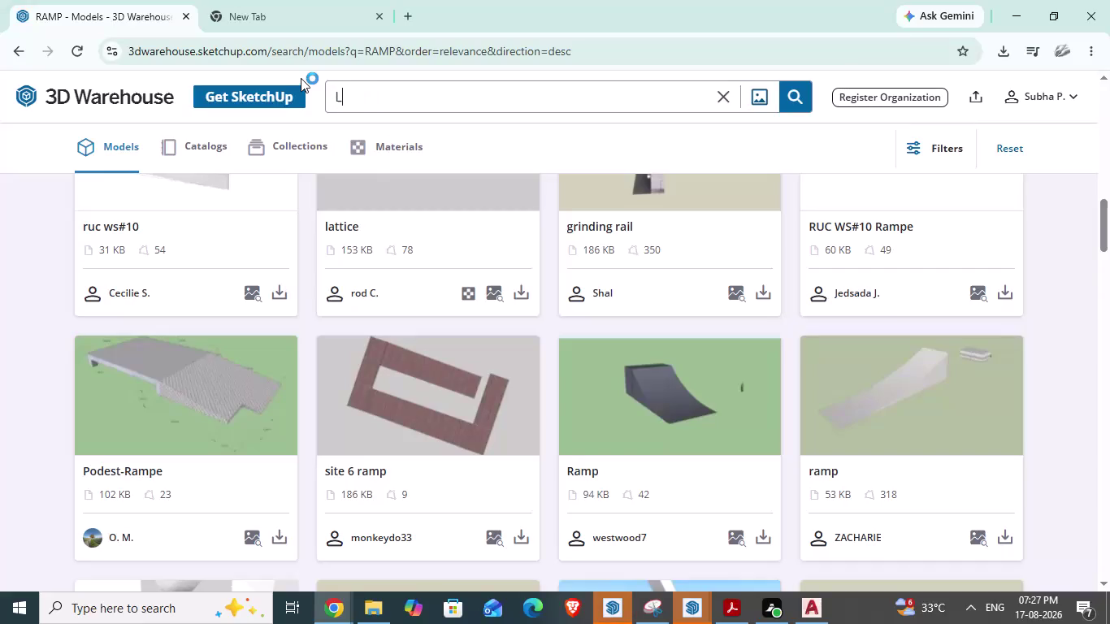
Search 3D Warehouse for 'LIFT' and scroll through the lift and elevator results.
key(Return)
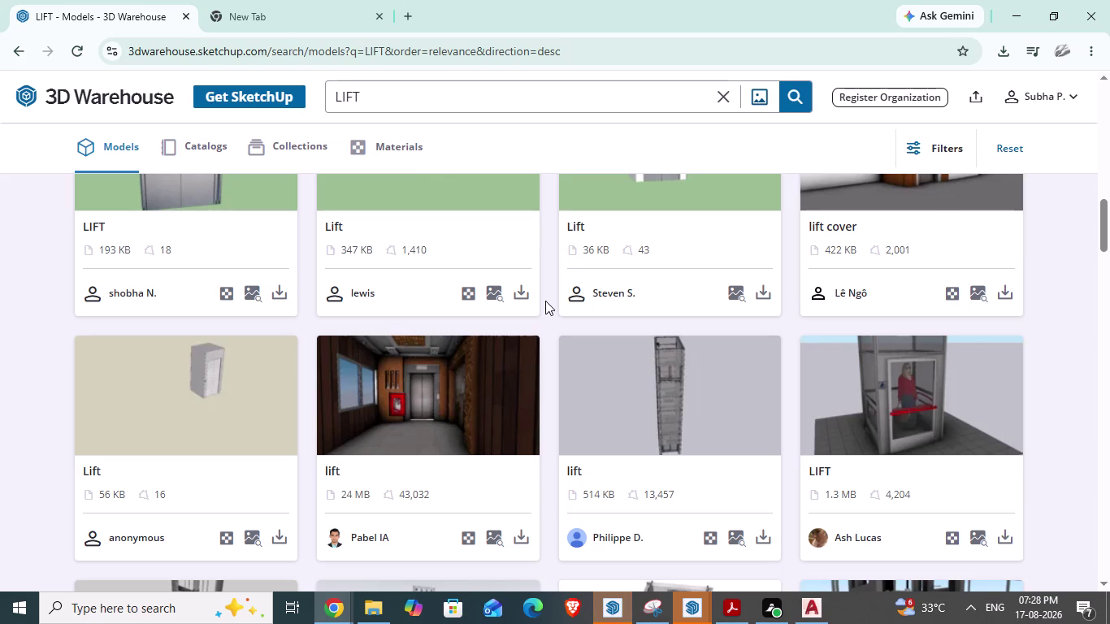
scroll(up, 3)
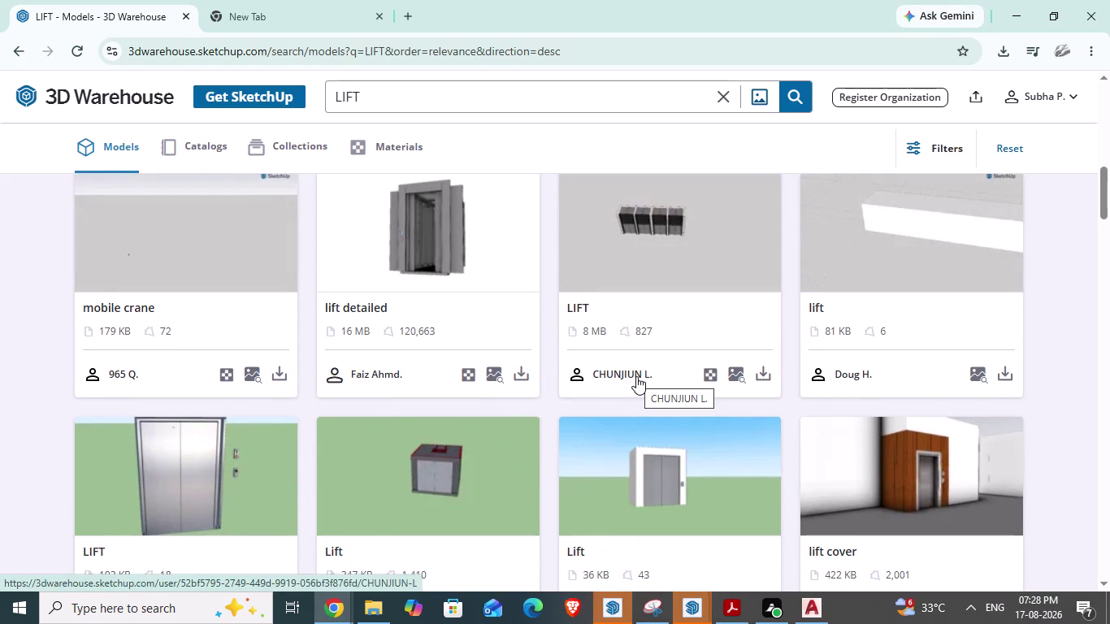
scroll(down, 3)
scroll(down, 3)
scroll(down, 3)
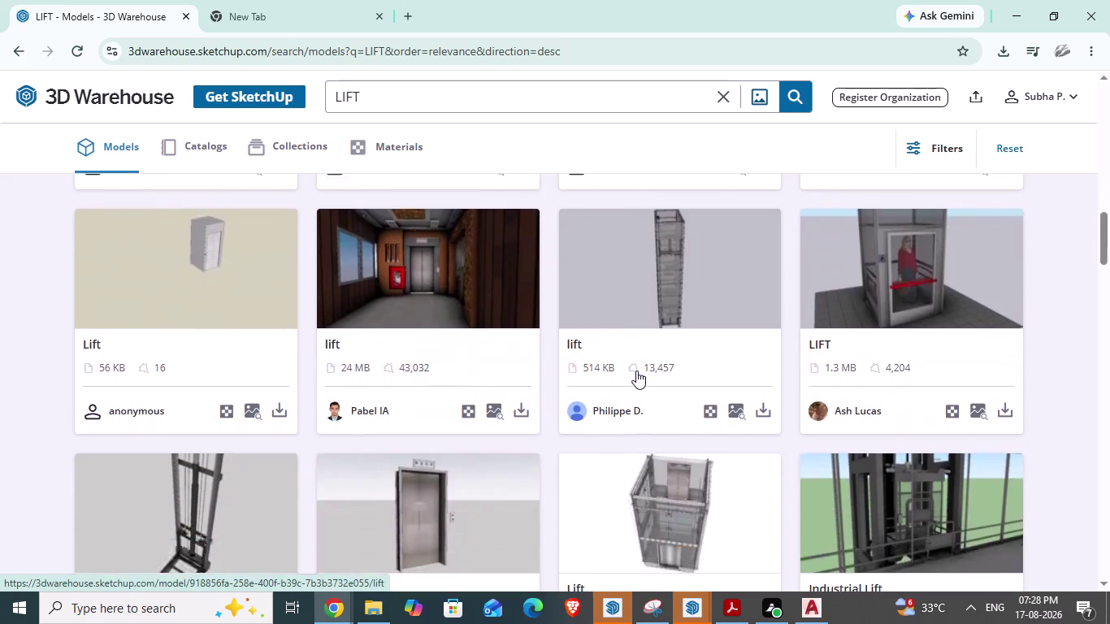
scroll(down, 3)
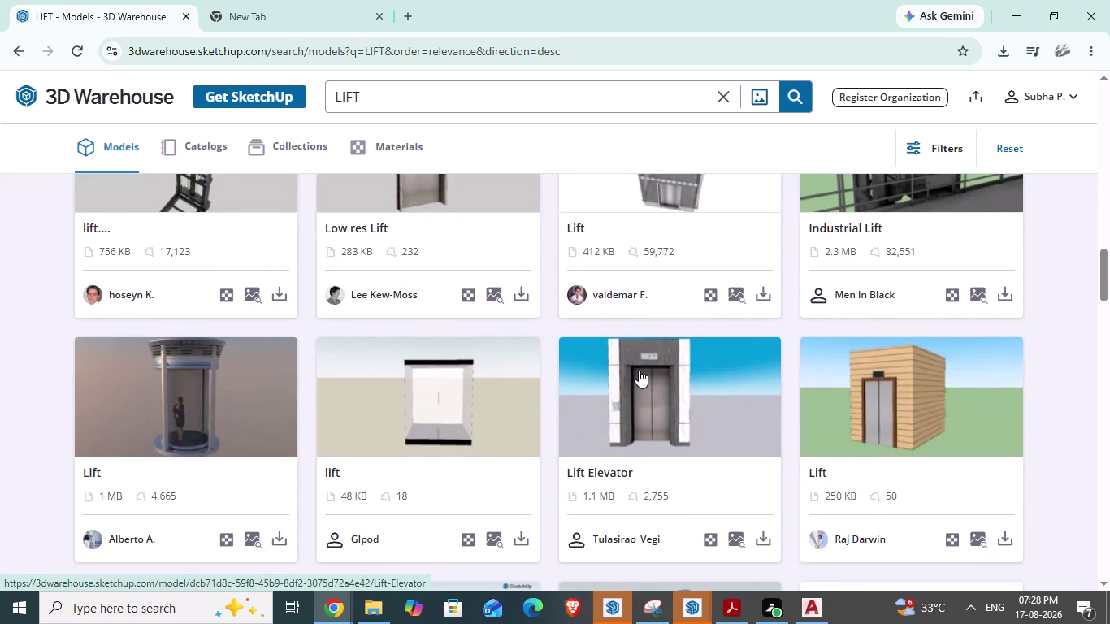
scroll(down, 3)
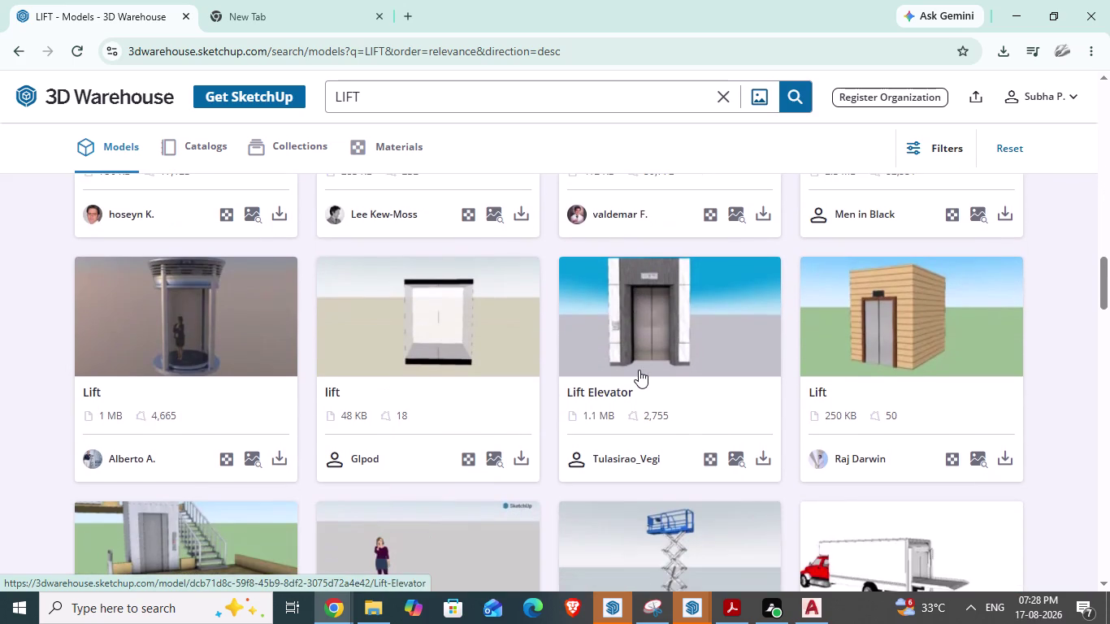
scroll(down, 3)
scroll(down, 3)
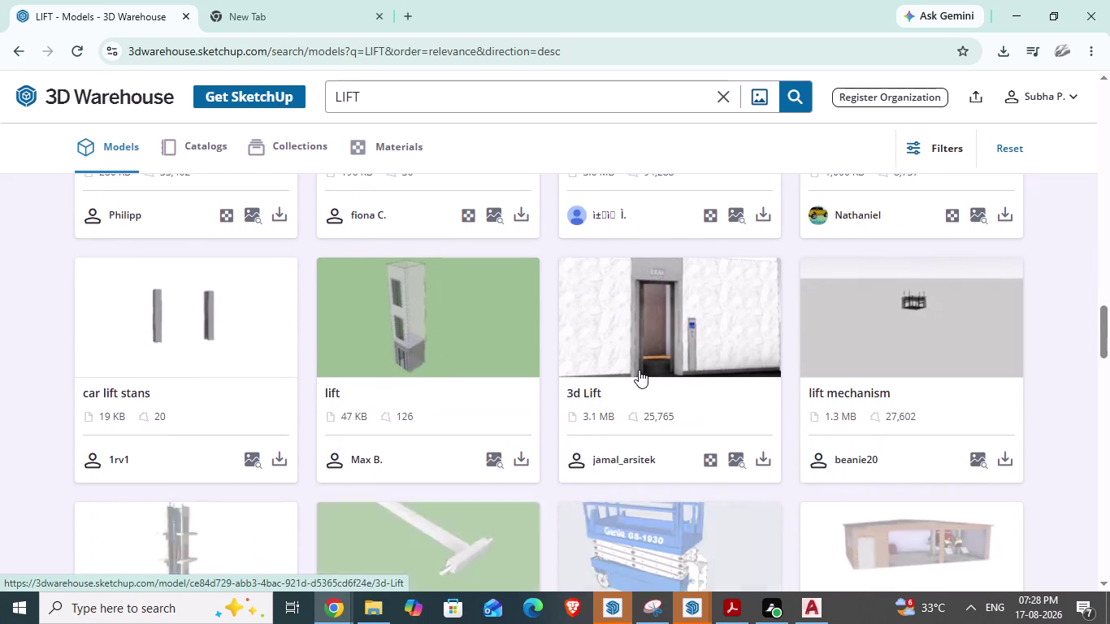
scroll(down, 3)
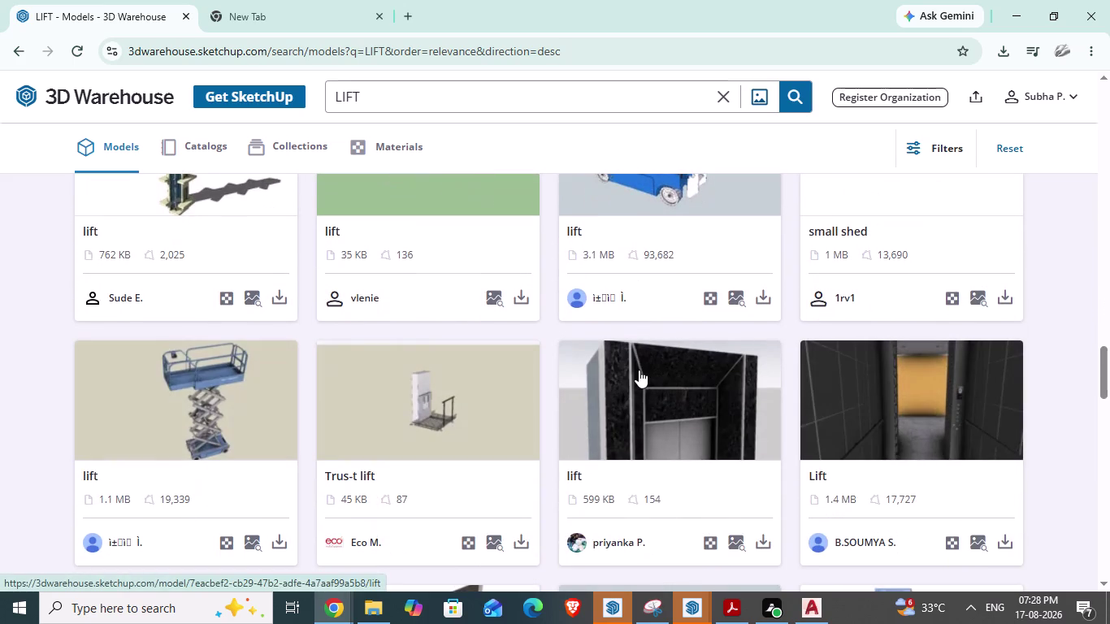
scroll(down, 3)
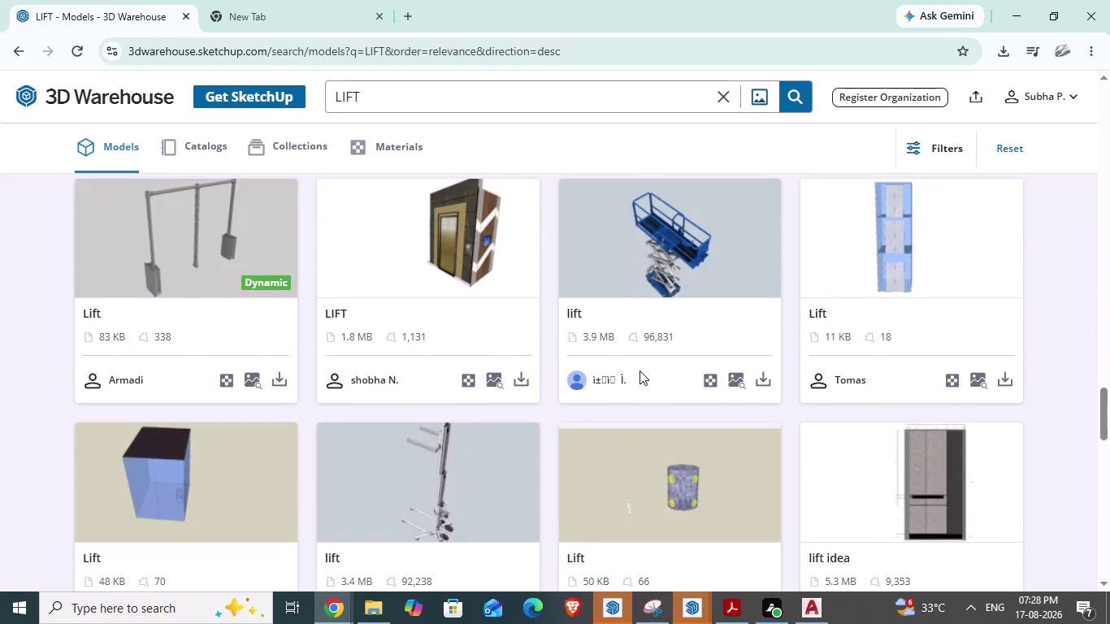
scroll(down, 3)
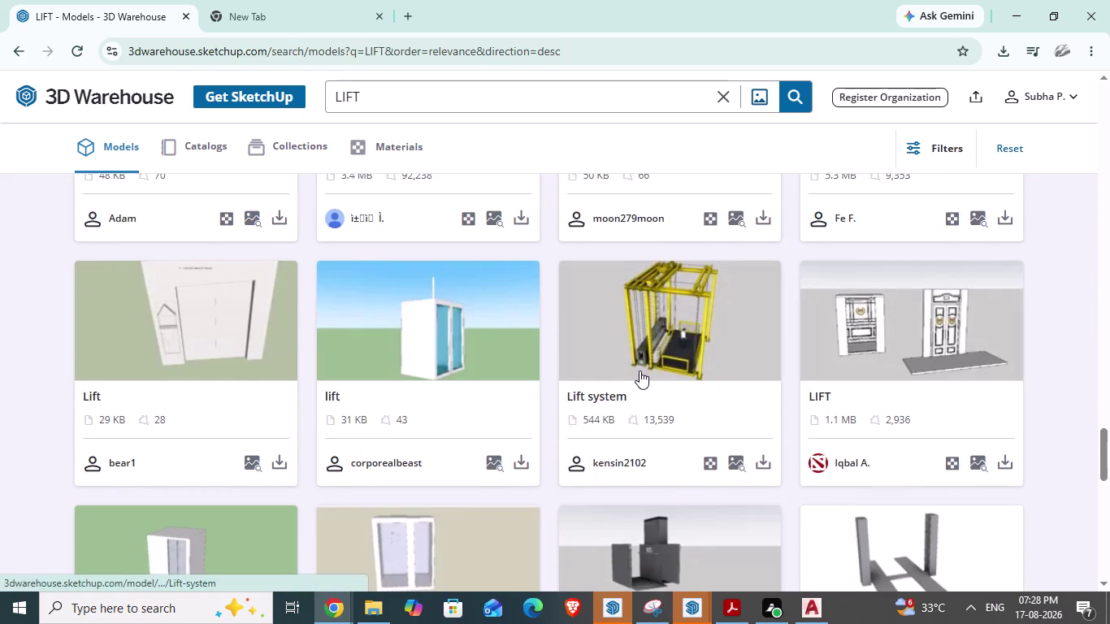
scroll(down, 3)
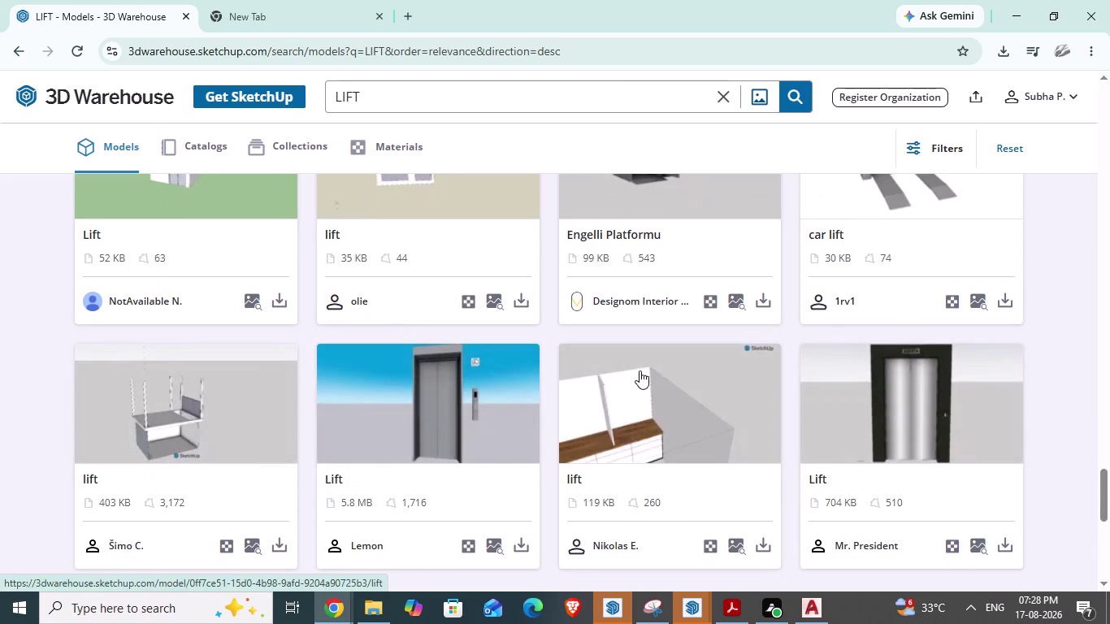
Scroll back to the Lift Elevator model and download it.
scroll(up, 3)
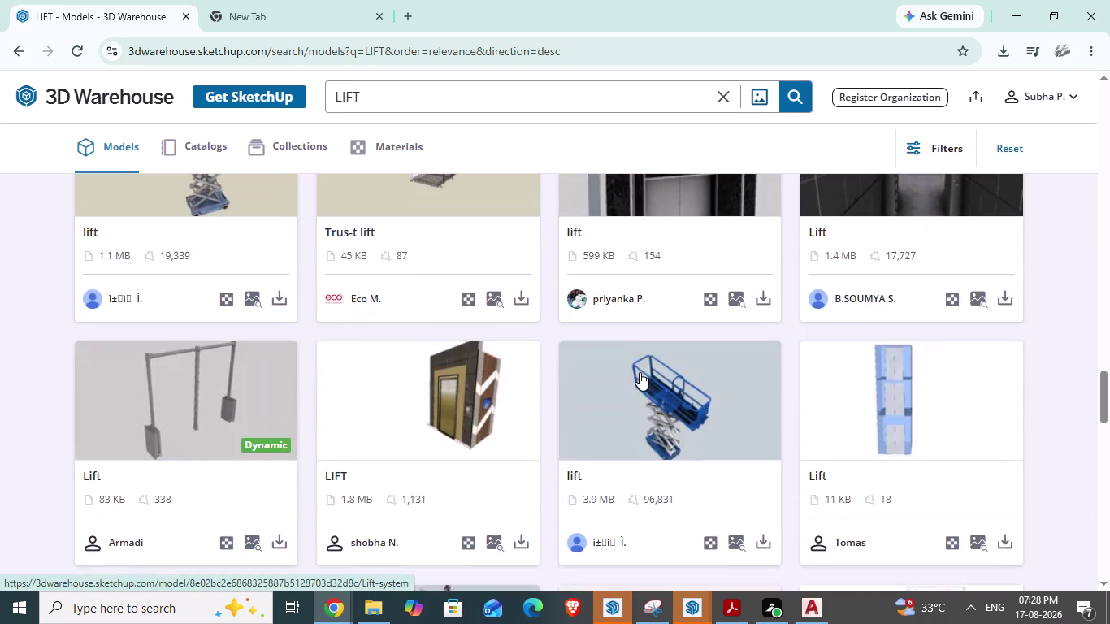
scroll(up, 3)
scroll(up, 3)
scroll(up, 3)
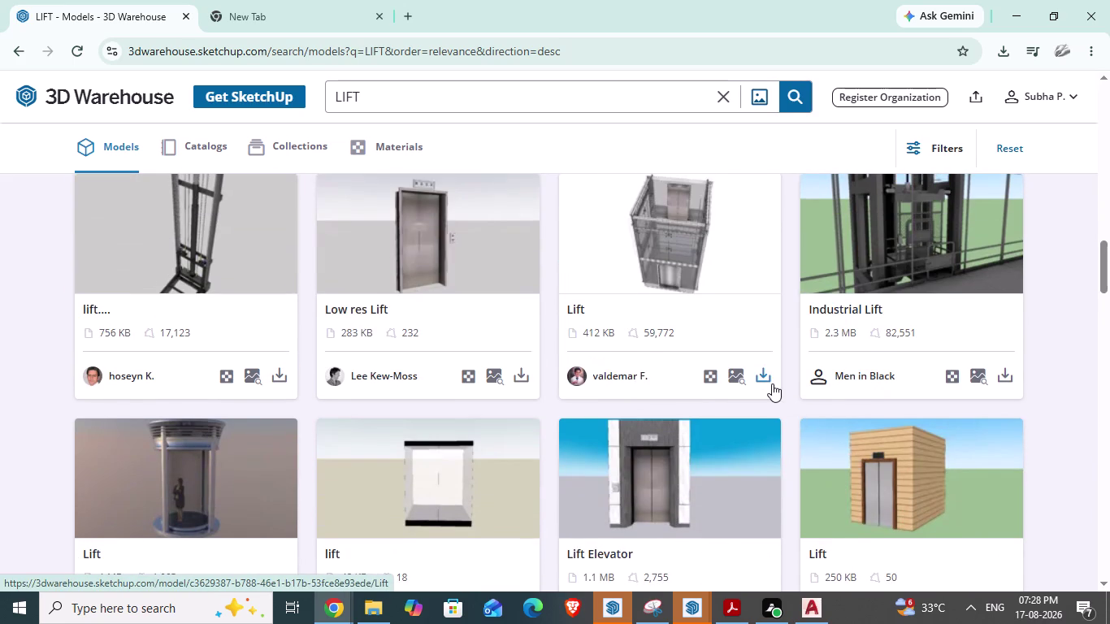
scroll(down, 3)
scroll(down, 3)
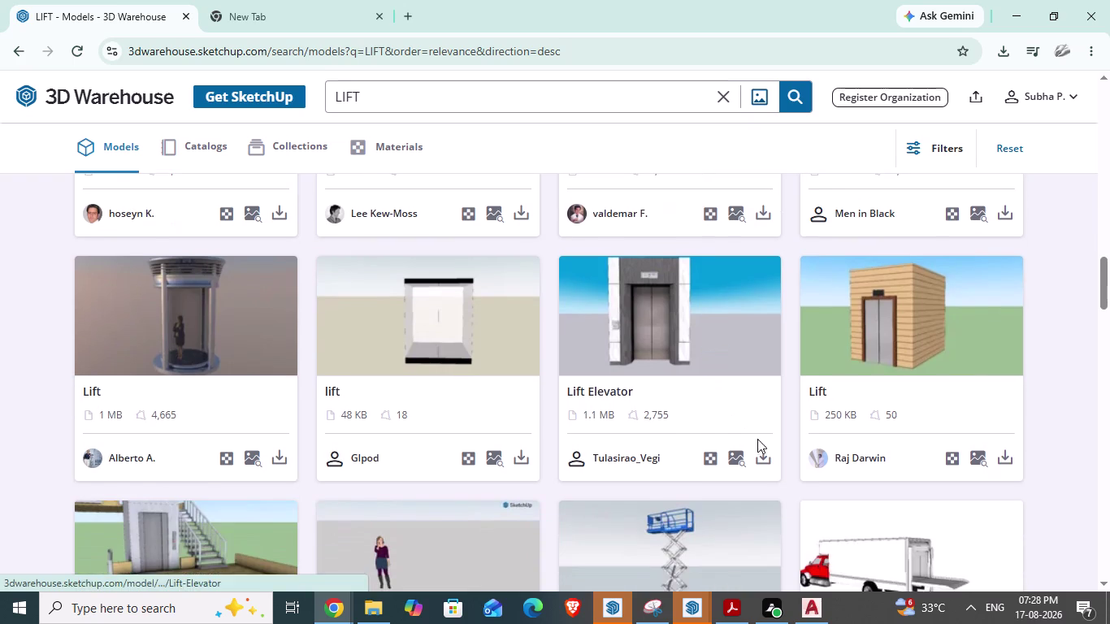
click(763, 451)
Switch to the untitled SketchUp window and open the downloaded lift model file.
click(796, 322)
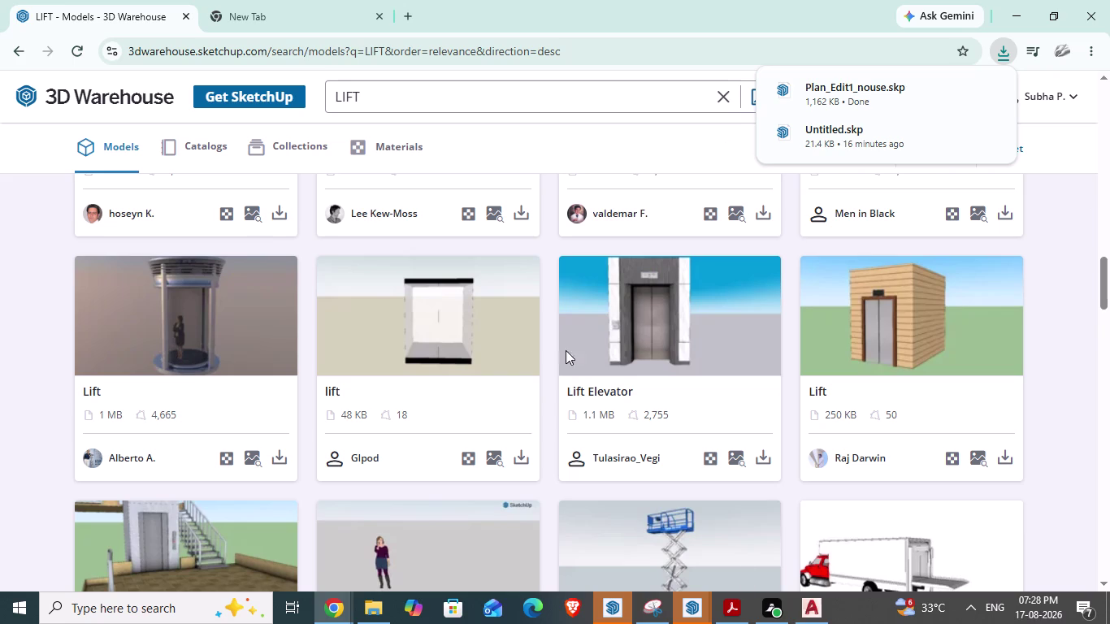
click(694, 605)
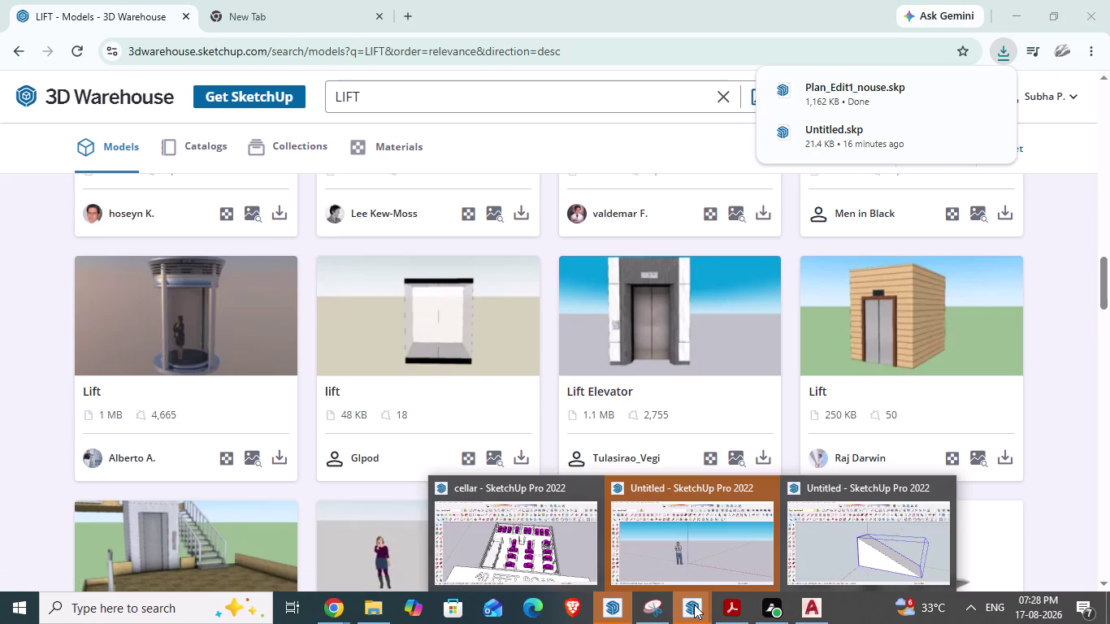
click(852, 546)
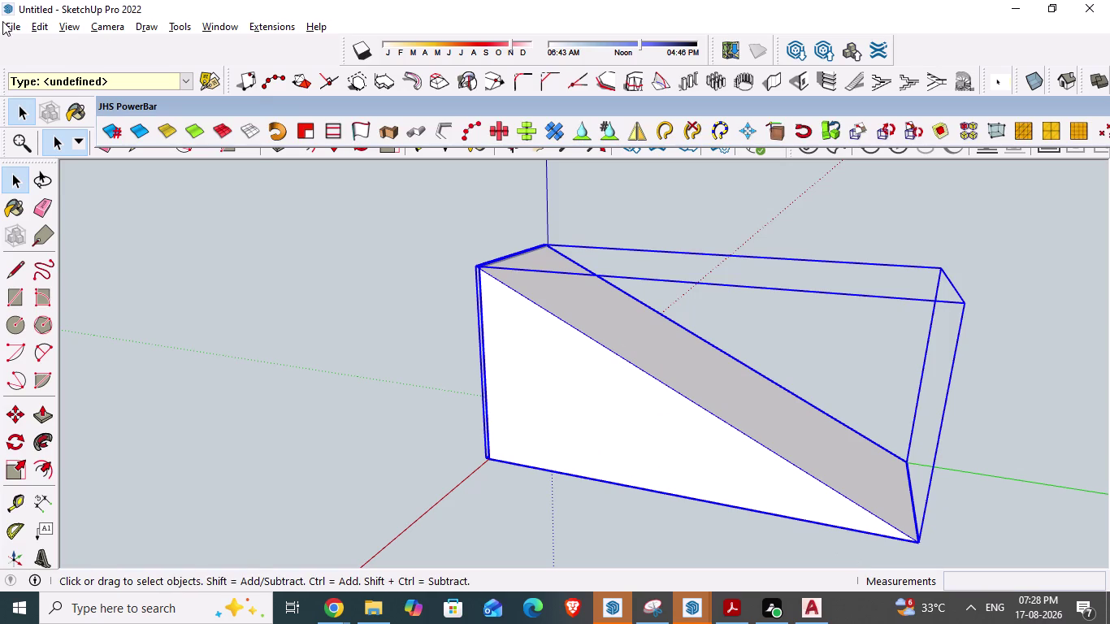
click(9, 30)
click(46, 86)
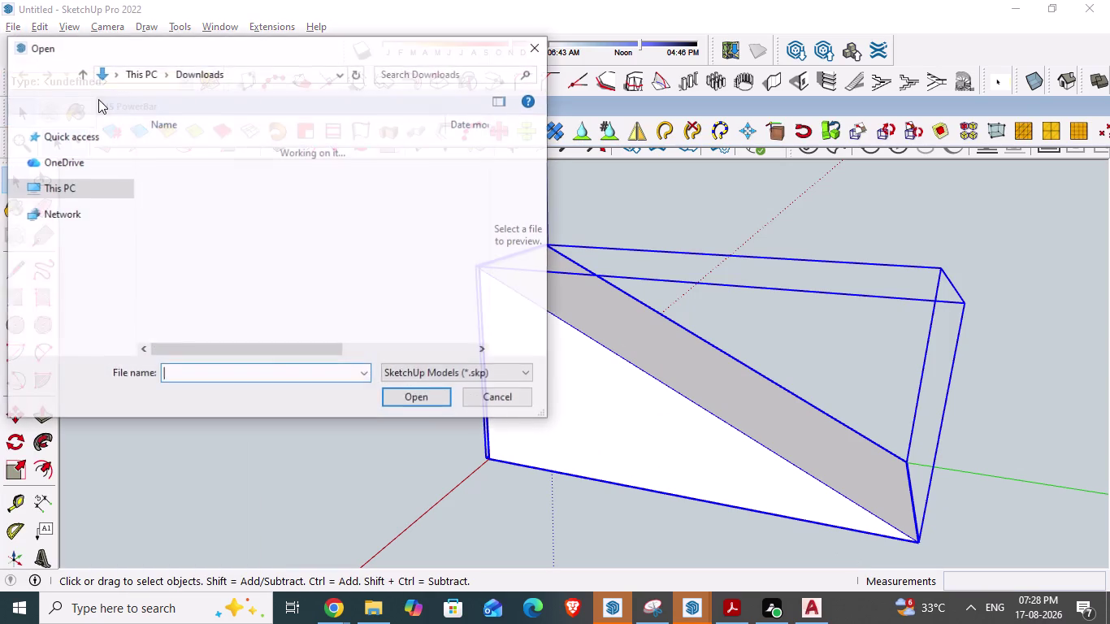
double_click(234, 171)
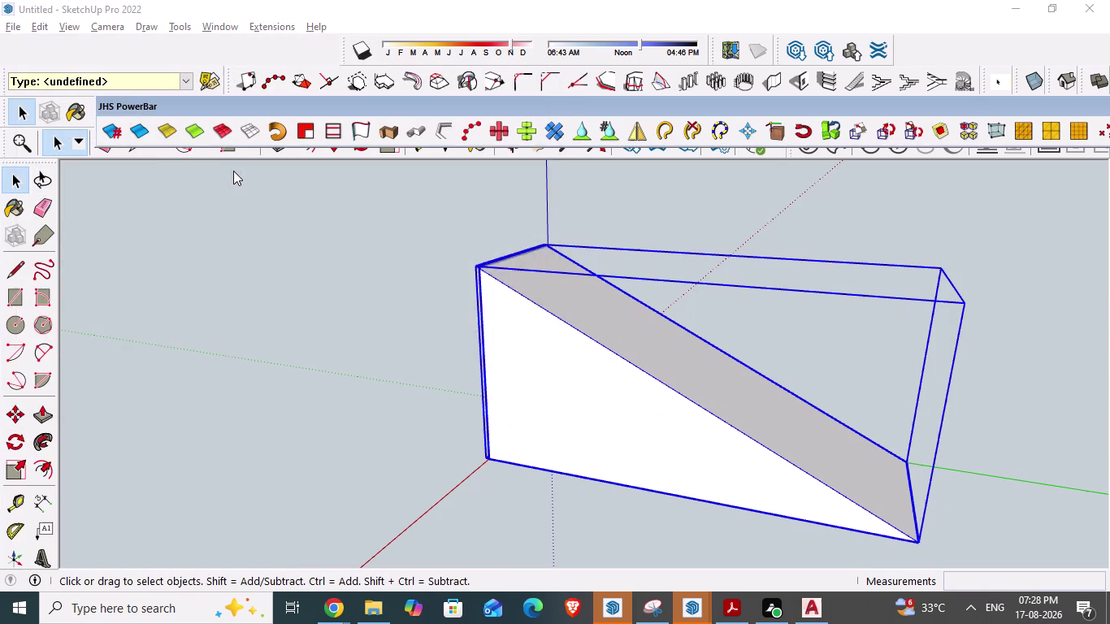
Select and copy the whole lift, then return to the cellar parking model.
click(540, 334)
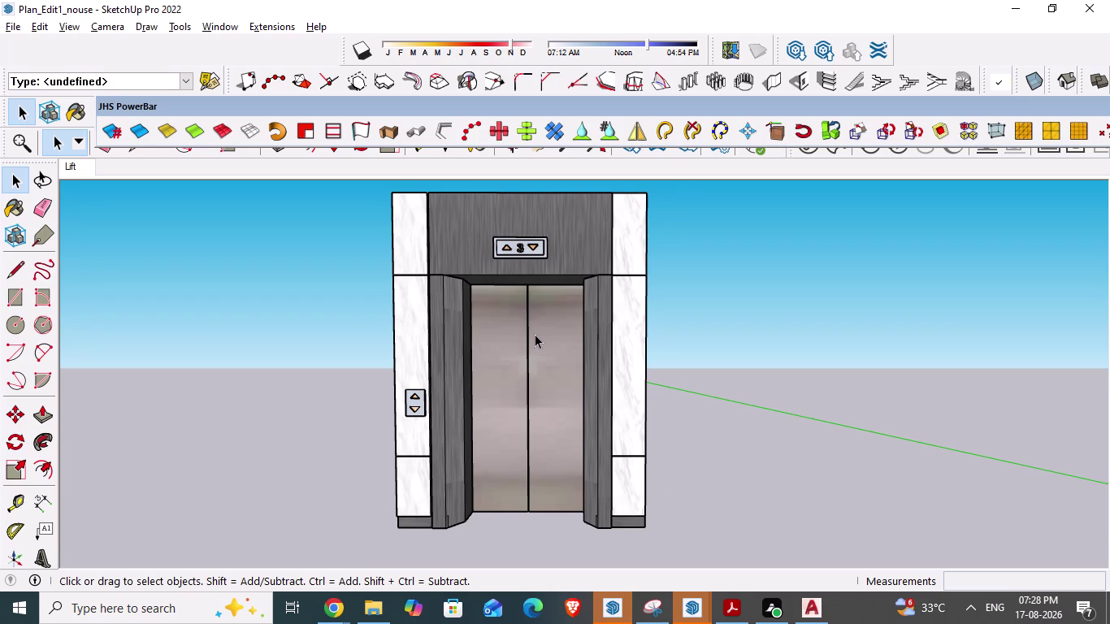
scroll(down, 3)
scroll(down, 3)
middle_drag(488, 374, 478, 491)
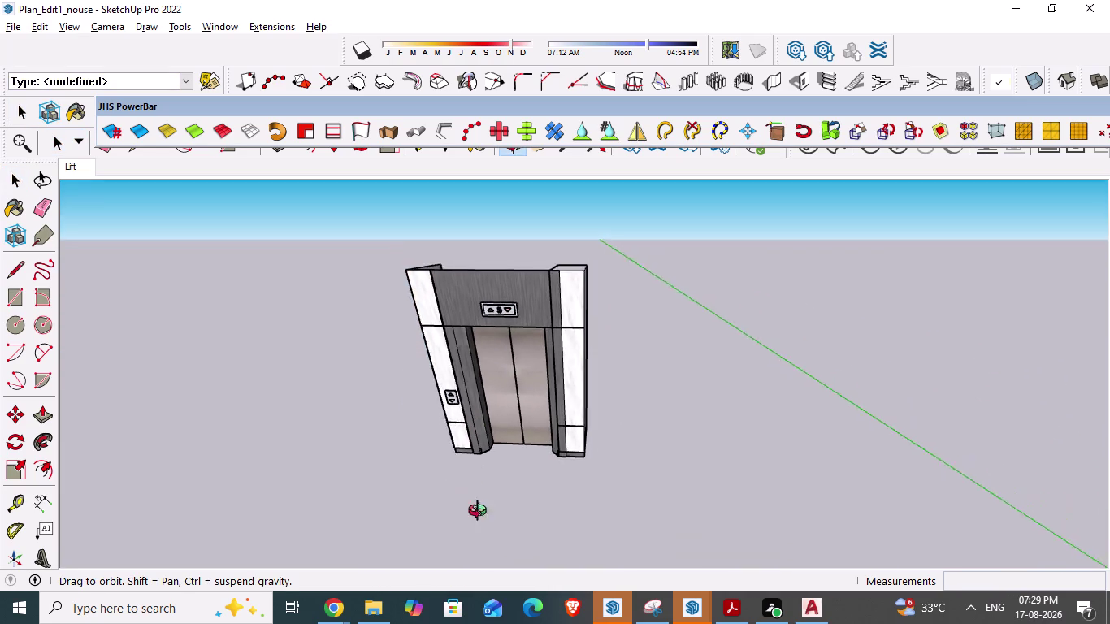
middle_drag(477, 491, 482, 526)
middle_drag(570, 355, 274, 399)
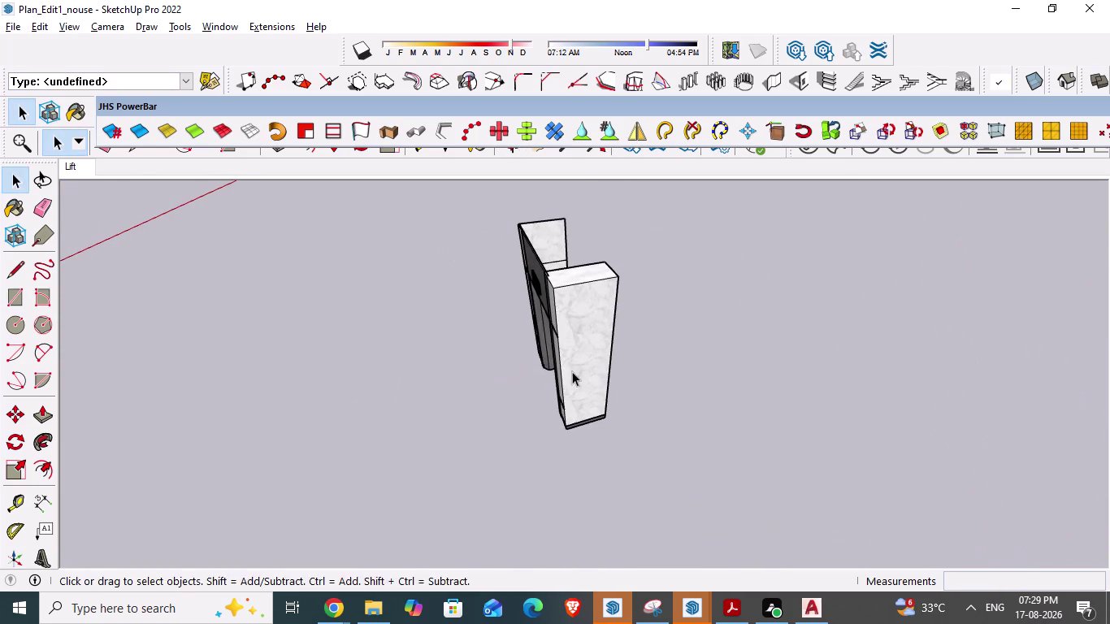
middle_drag(572, 371, 550, 380)
click(575, 319)
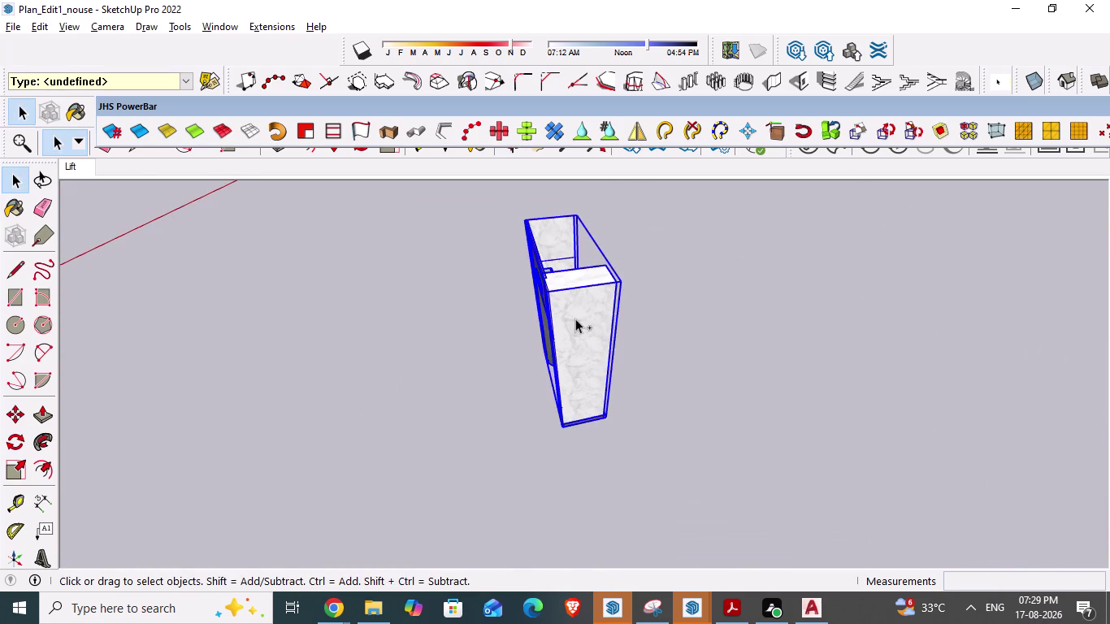
key(ctrl+c)
click(682, 594)
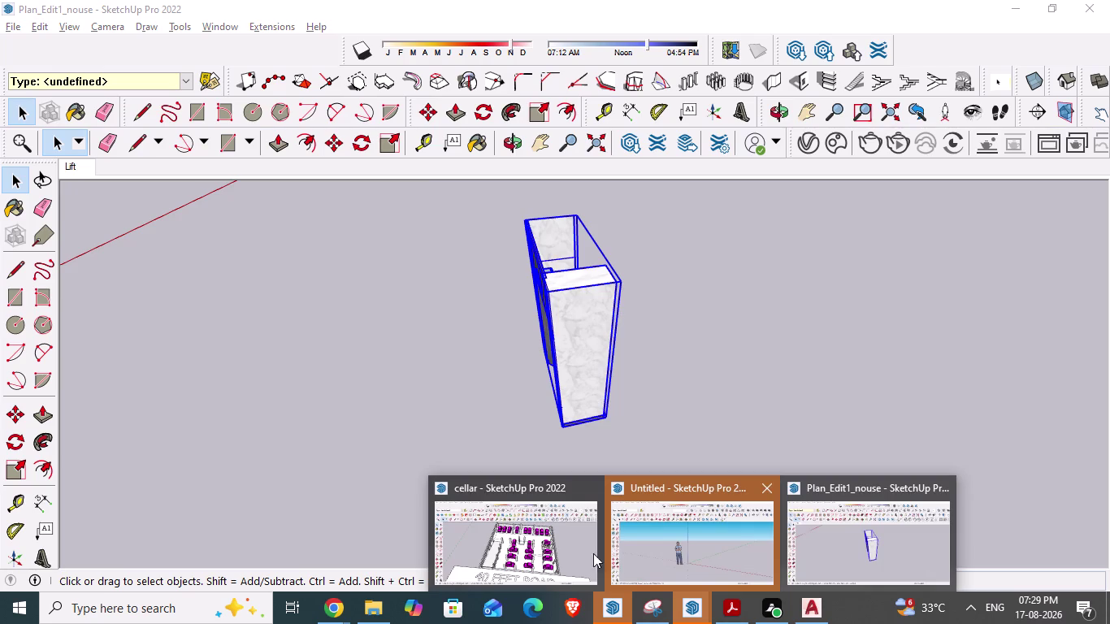
click(550, 546)
Paste the lift into the cellar model and orbit around the parking layout.
key(ctrl+v)
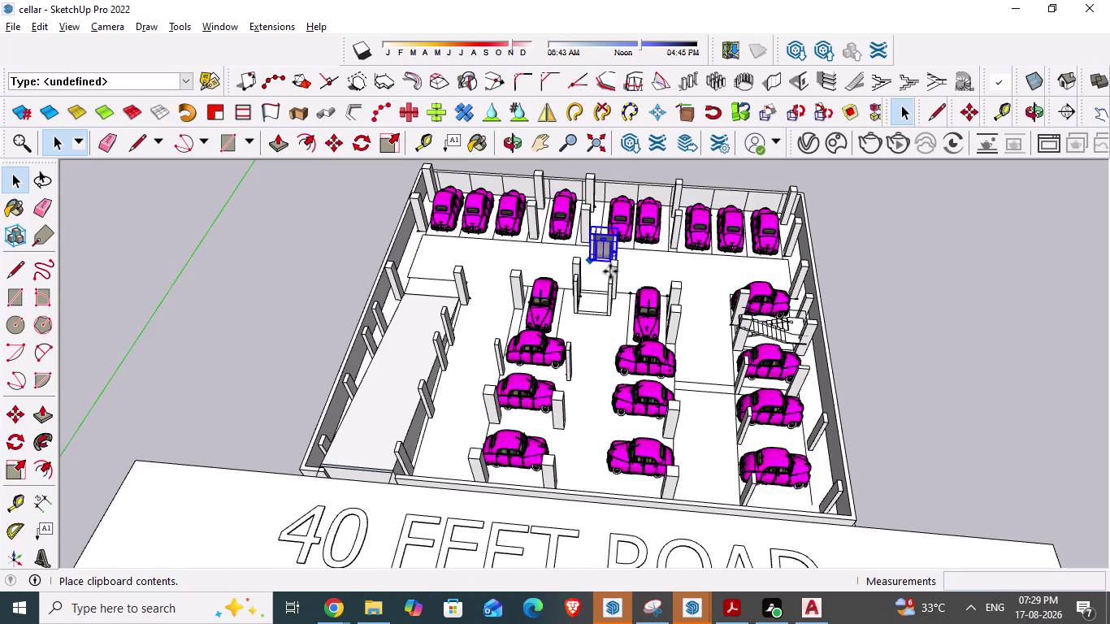
middle_drag(618, 293, 342, 364)
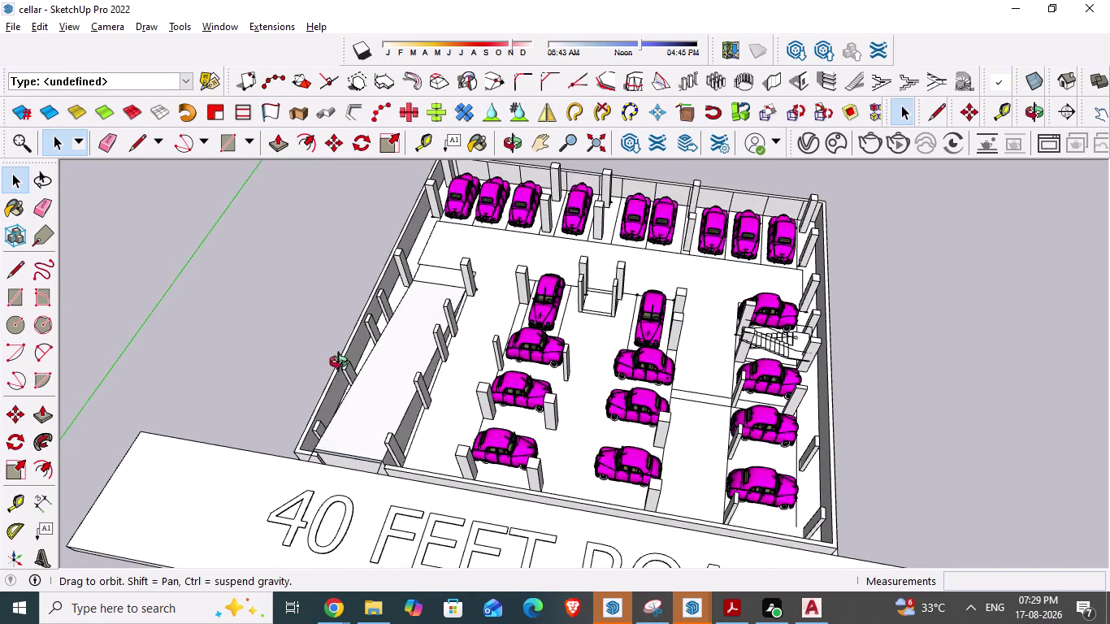
middle_drag(342, 364, 288, 367)
middle_drag(681, 391, 382, 410)
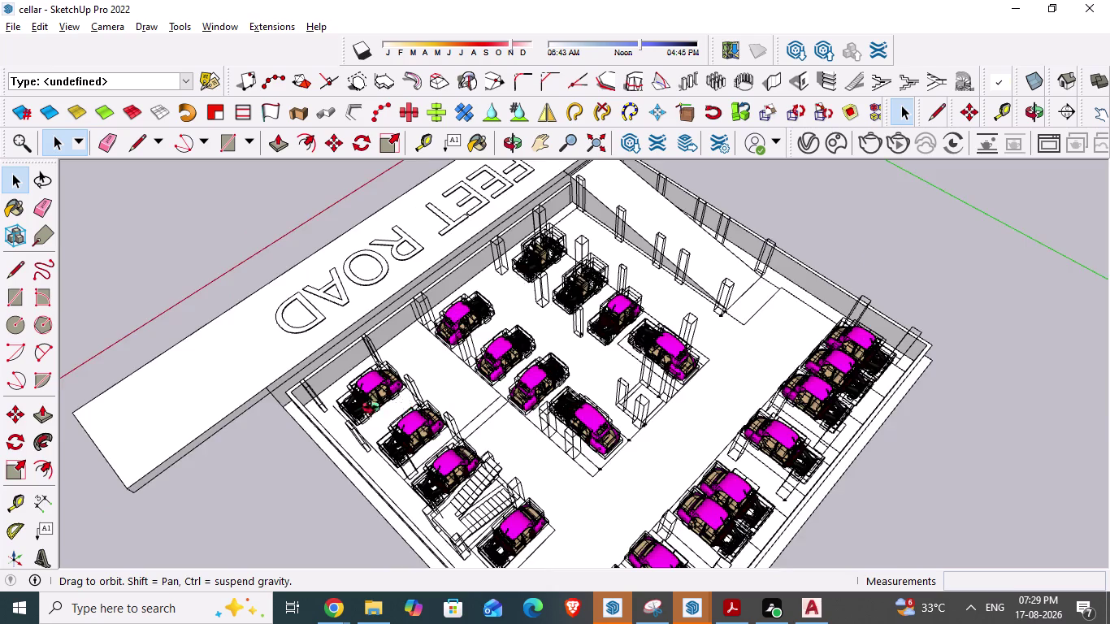
middle_drag(381, 409, 274, 371)
scroll(up, 3)
scroll(up, 3)
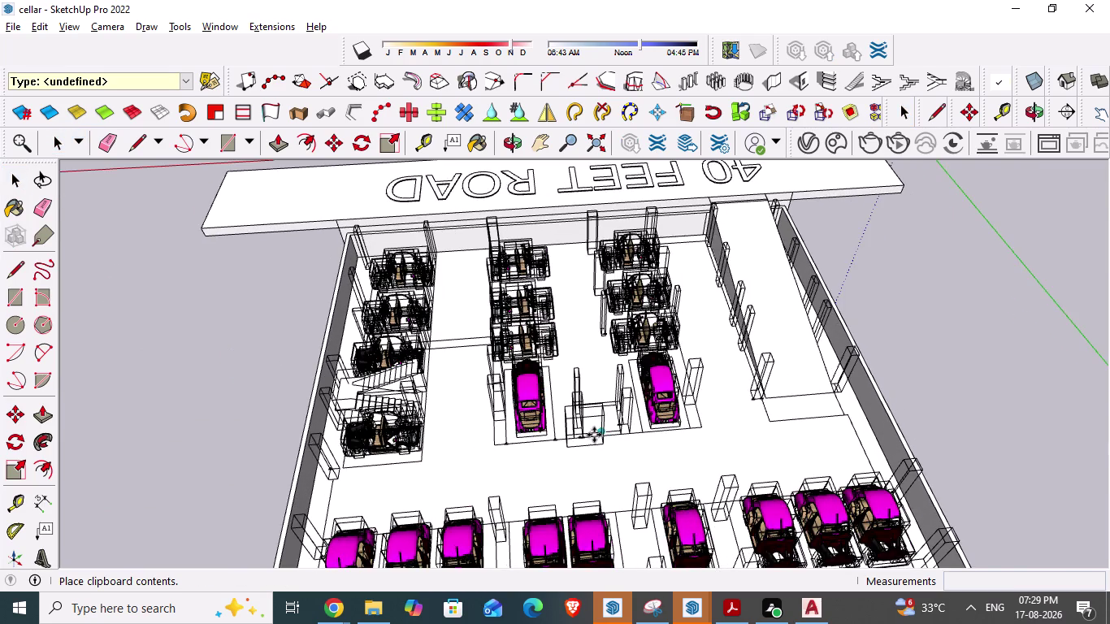
scroll(up, 3)
scroll(up, 3)
Zoom toward the central aisle and drop the lift between the two columns.
middle_drag(596, 451, 551, 394)
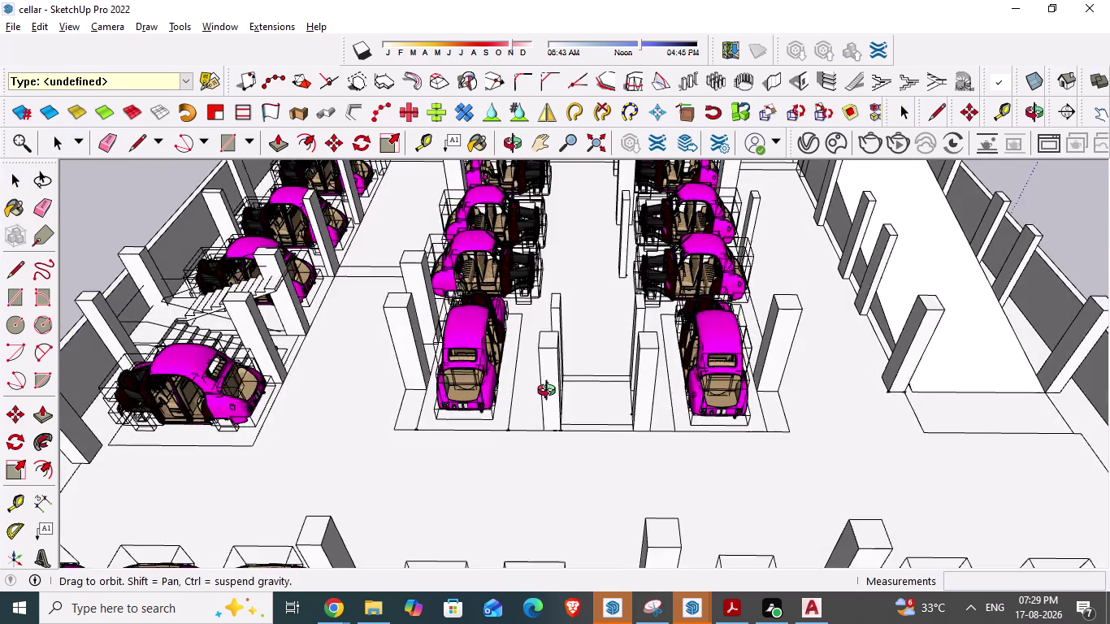
middle_drag(550, 393, 531, 356)
scroll(up, 3)
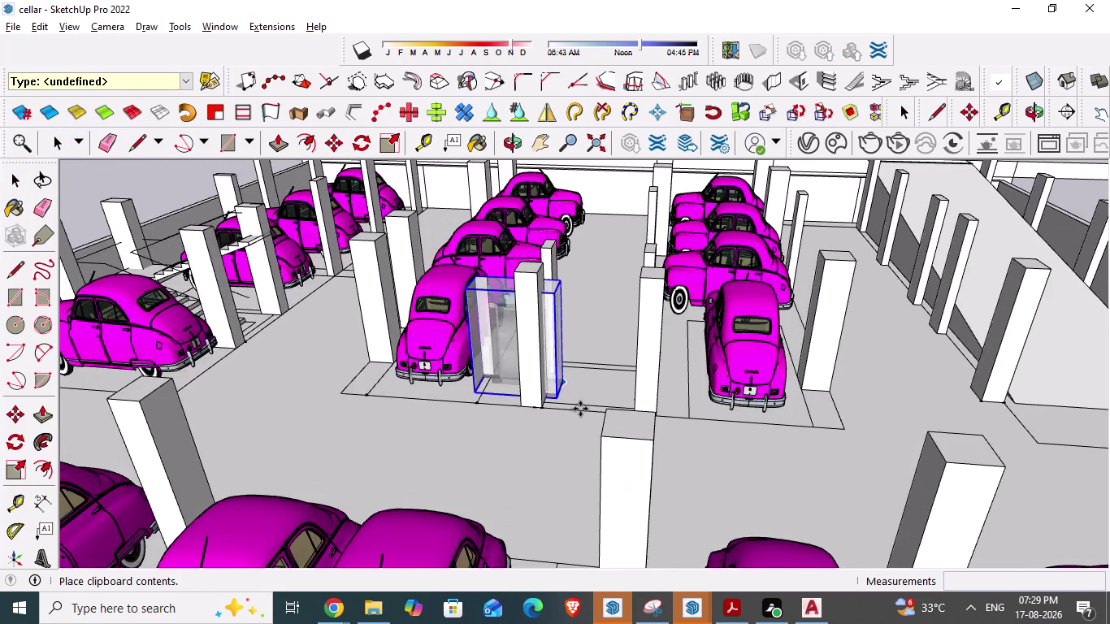
scroll(up, 3)
middle_drag(585, 403, 658, 407)
scroll(up, 3)
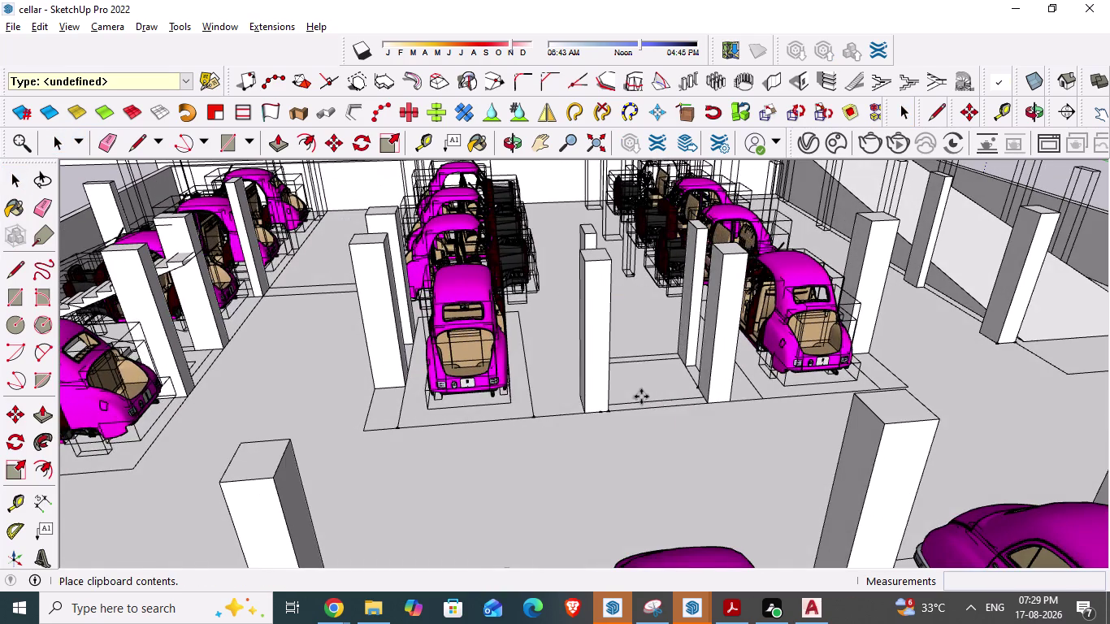
scroll(up, 3)
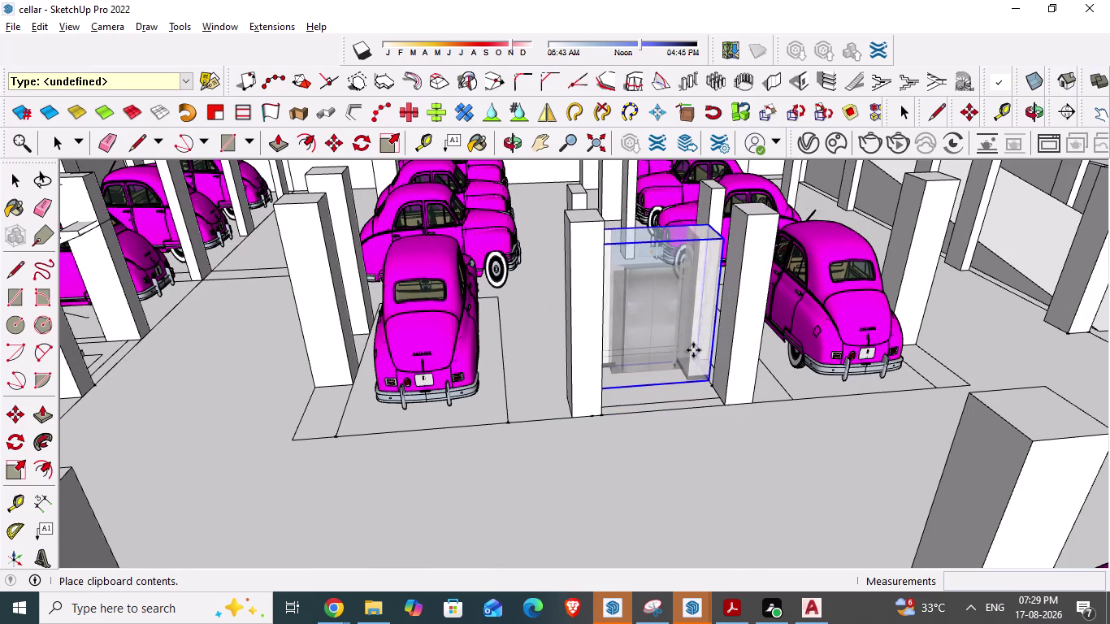
click(693, 350)
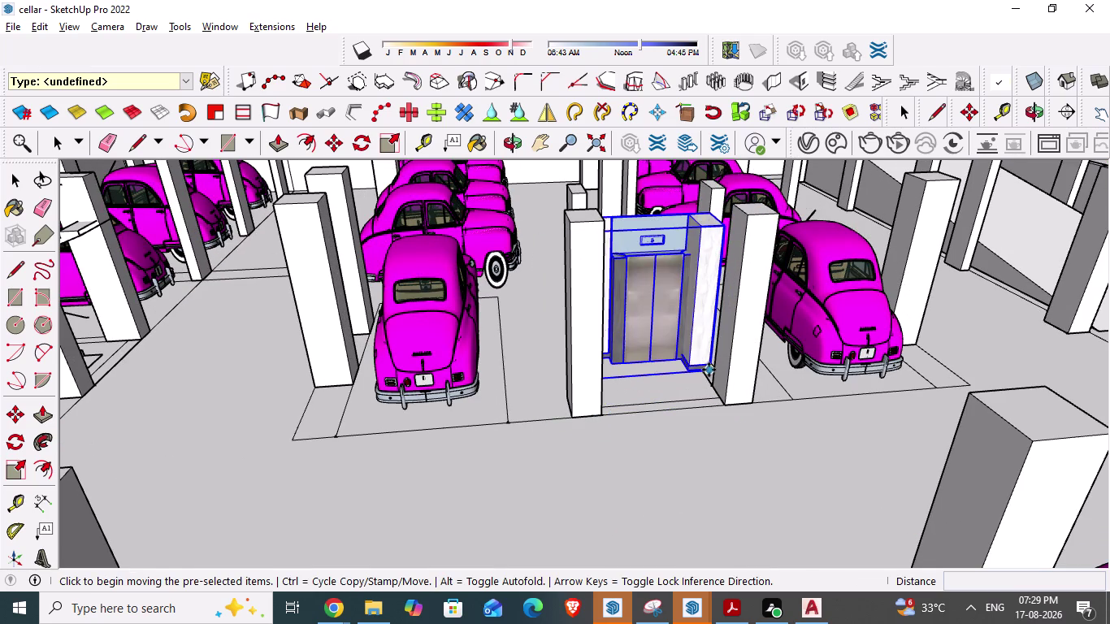
Drag the lift sideways into the column gap, orbit to check alignment, and reselect it.
drag(713, 367, 714, 383)
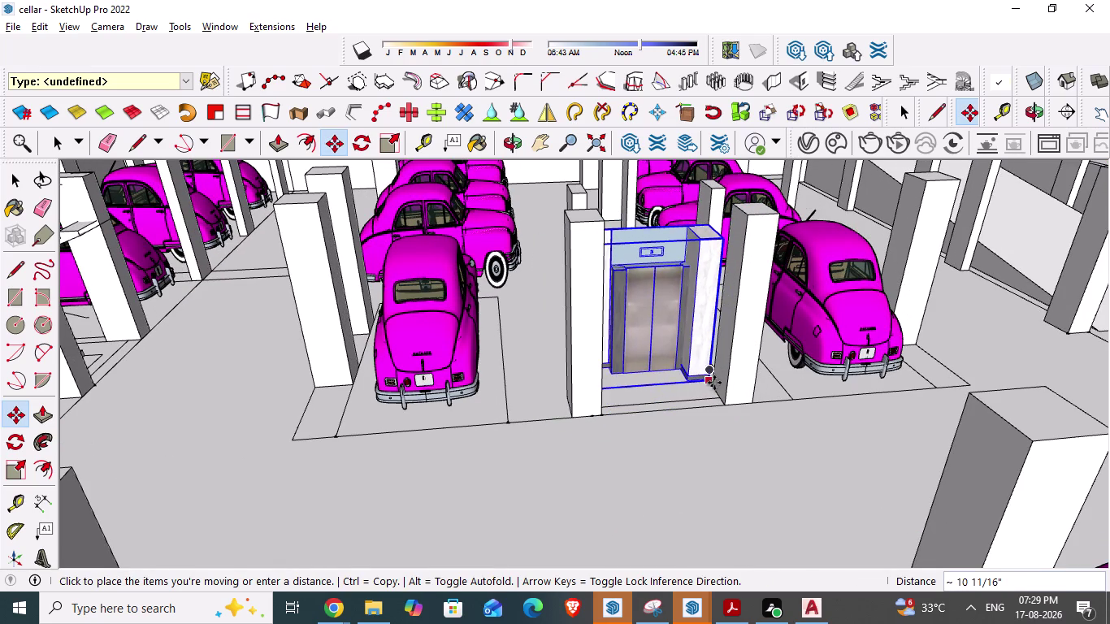
drag(714, 383, 724, 405)
click(724, 405)
scroll(down, 3)
middle_drag(480, 357, 441, 333)
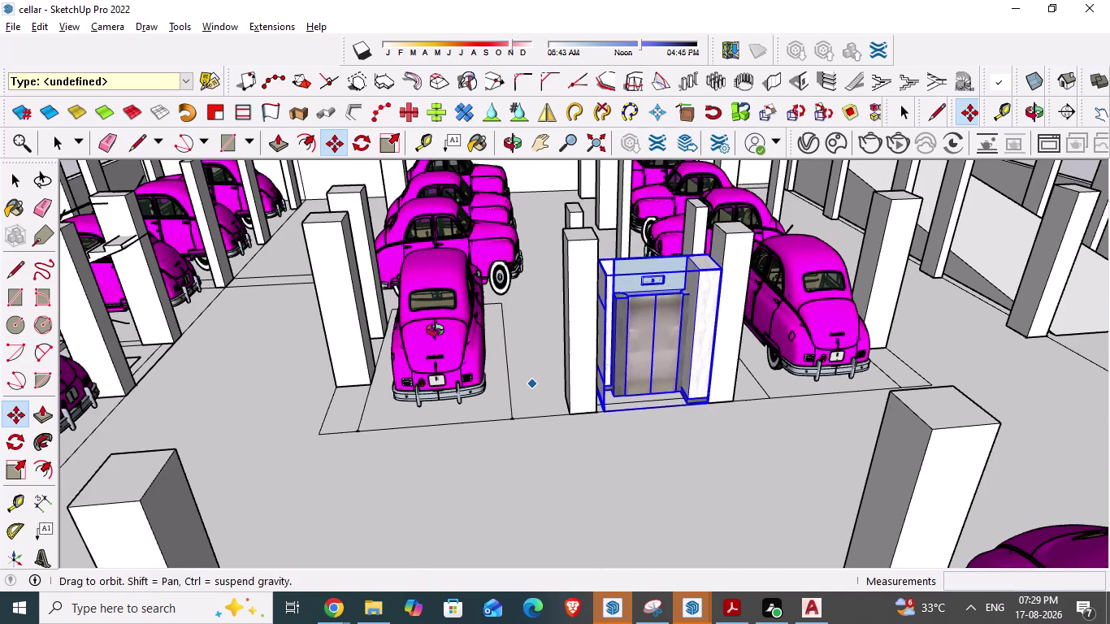
middle_drag(440, 332, 364, 330)
scroll(up, 3)
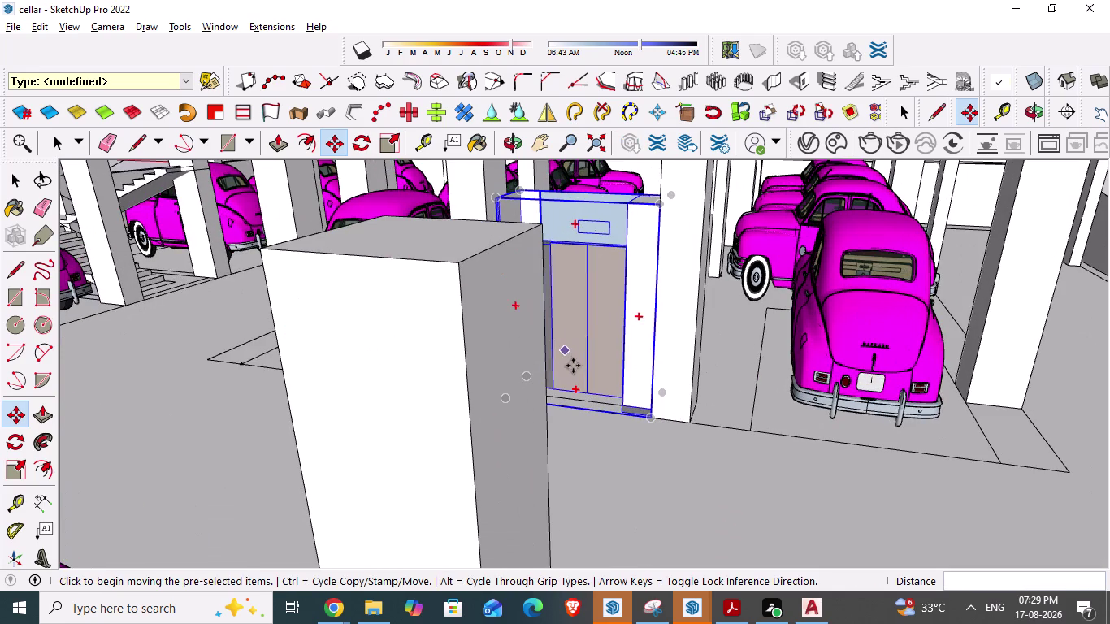
scroll(up, 3)
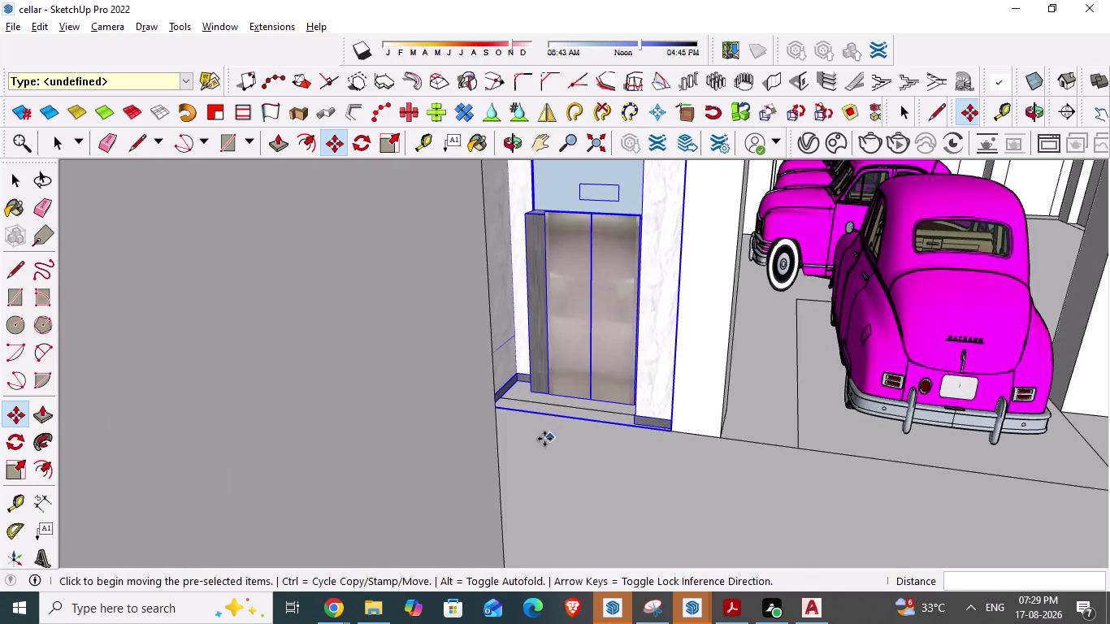
middle_drag(545, 439, 594, 473)
click(600, 245)
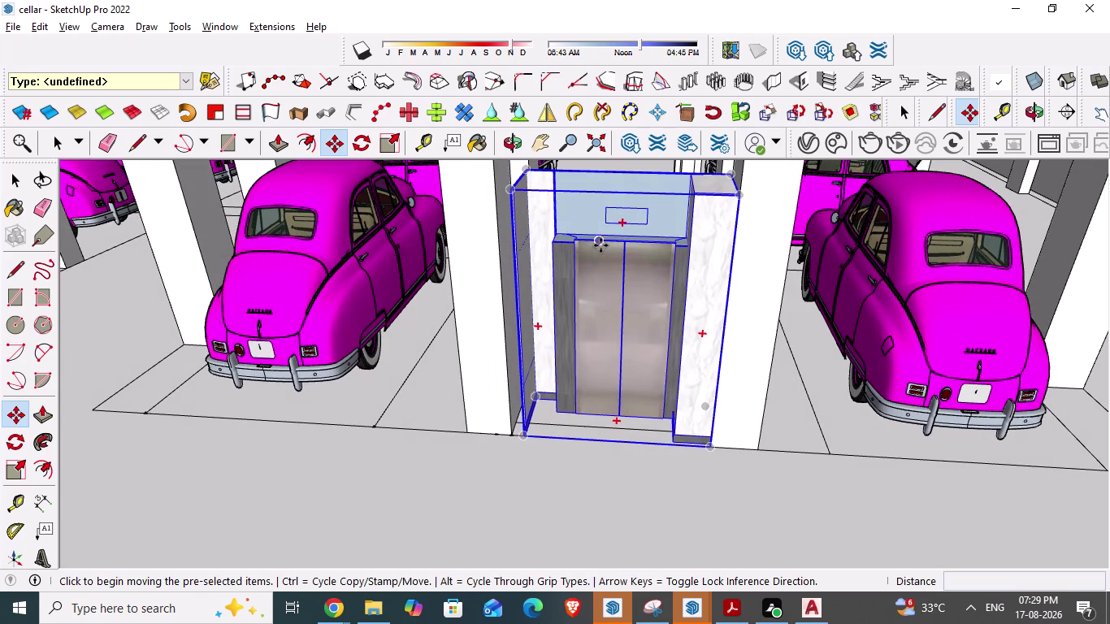
Scale the lift's left and right sides out to the column faces, then reselect it.
key(s)
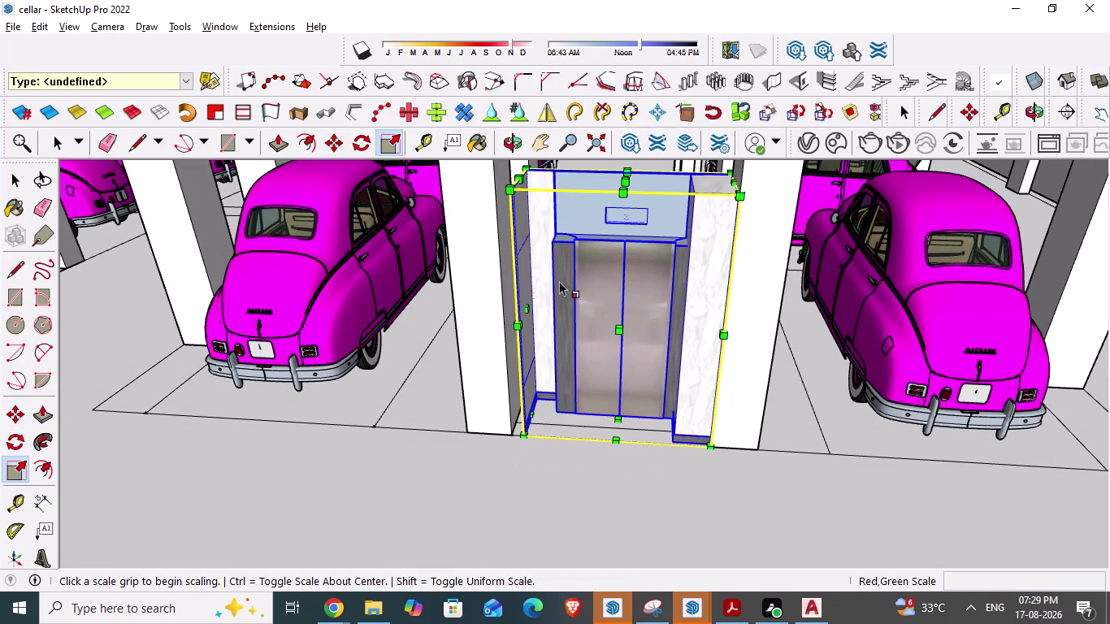
drag(526, 308, 500, 313)
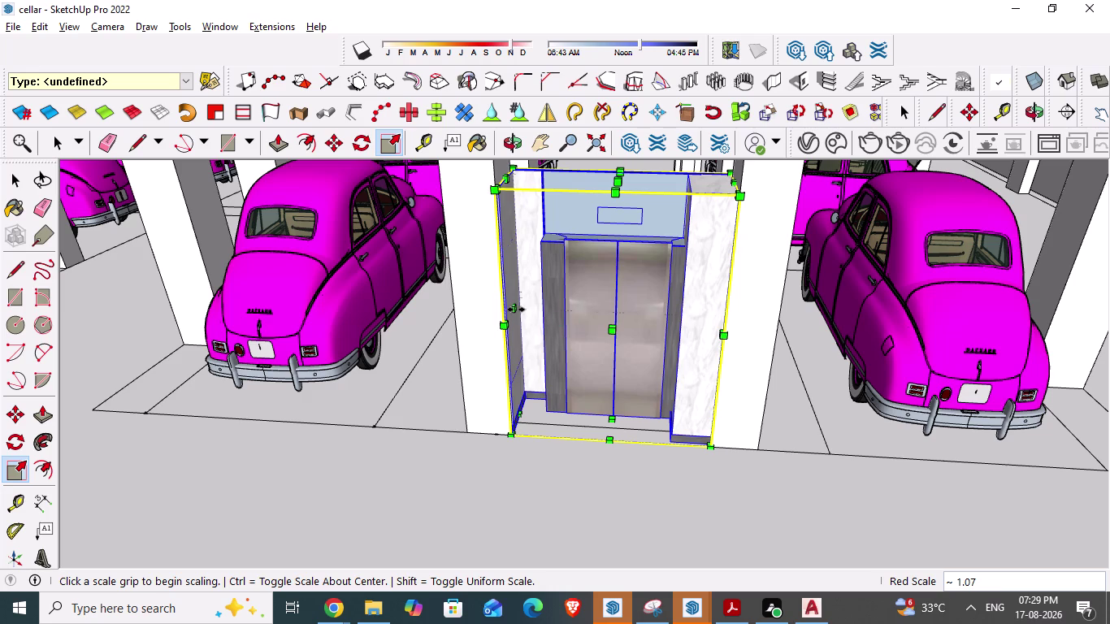
click(724, 315)
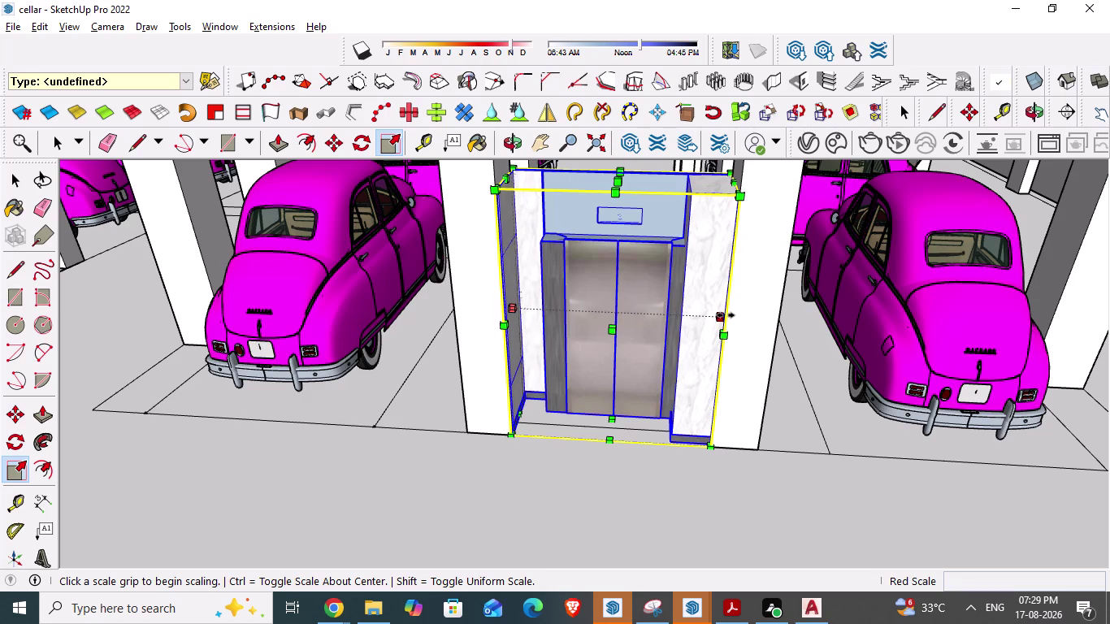
click(725, 316)
scroll(down, 3)
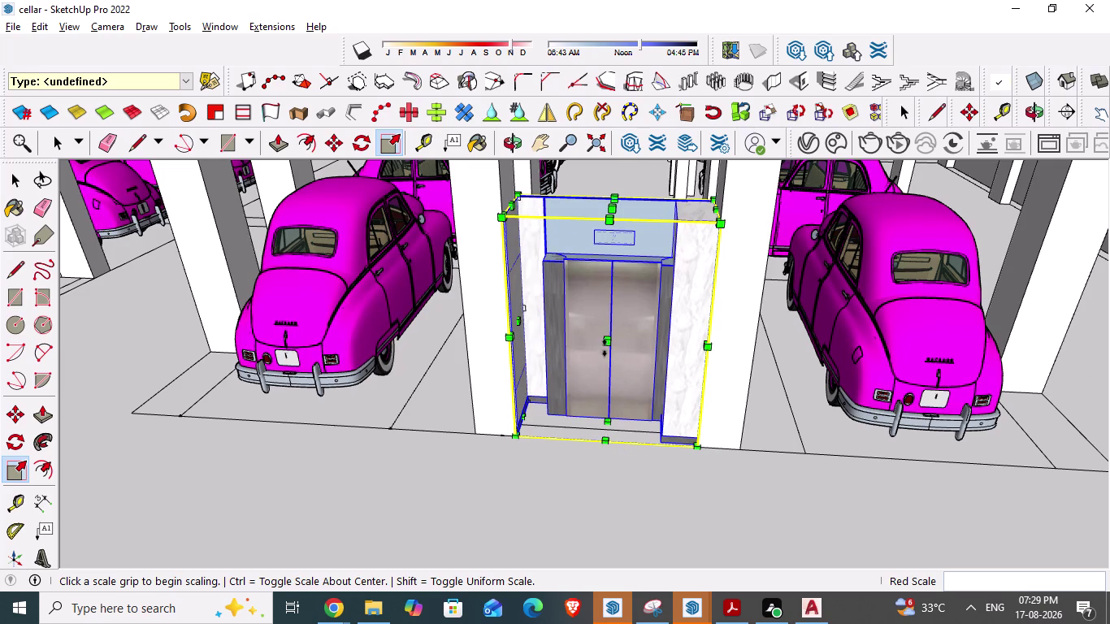
key(space)
click(592, 326)
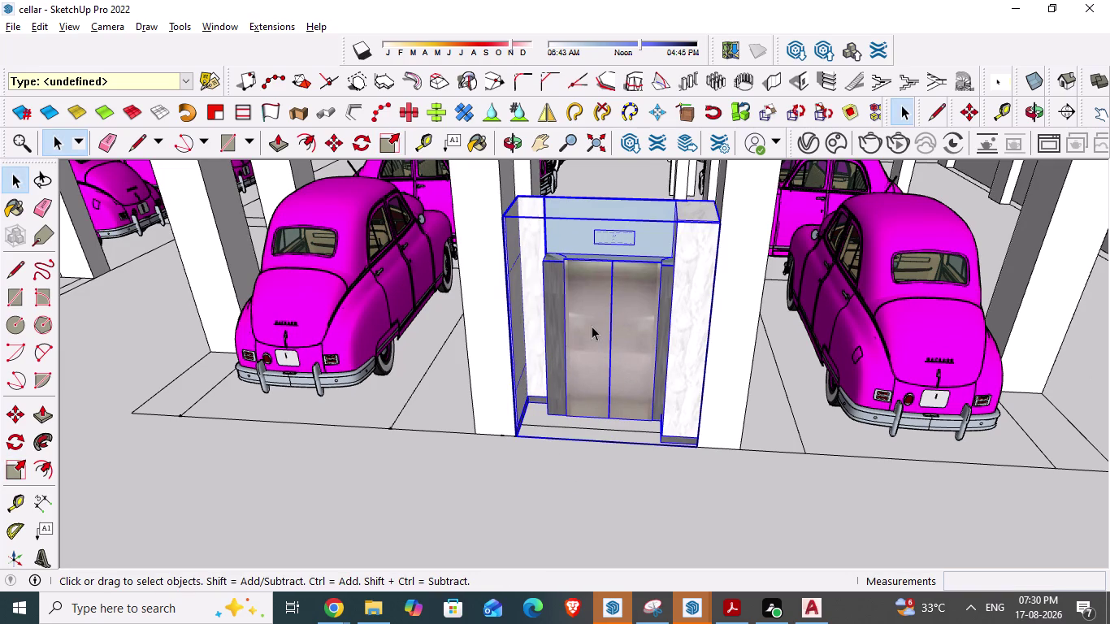
Move the lift from its corner and snap it against the rear column face.
key(m)
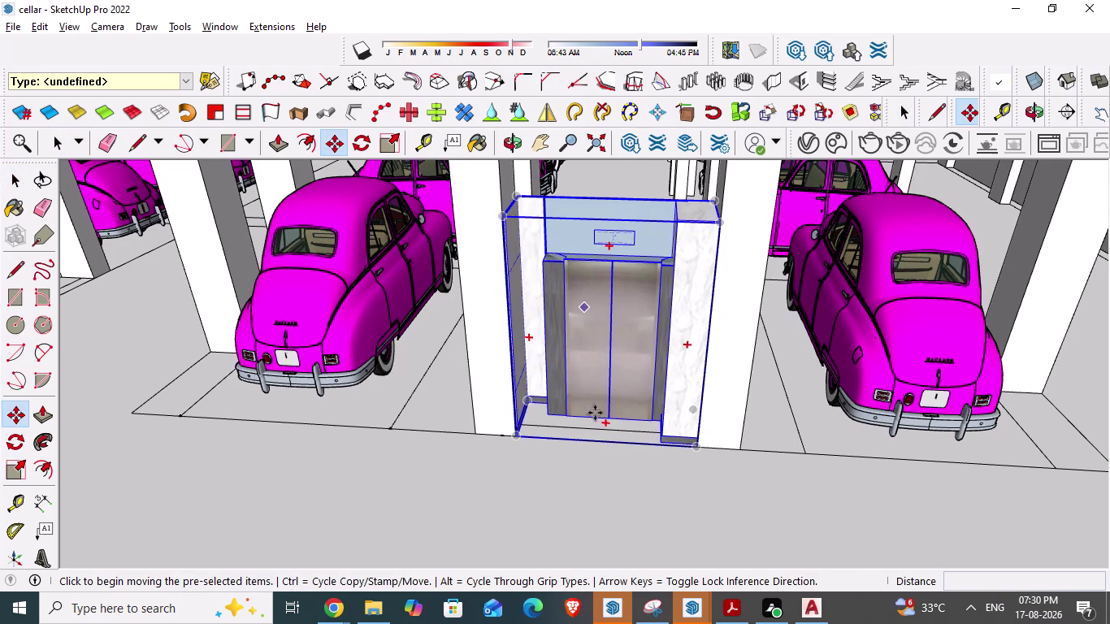
drag(515, 434, 516, 459)
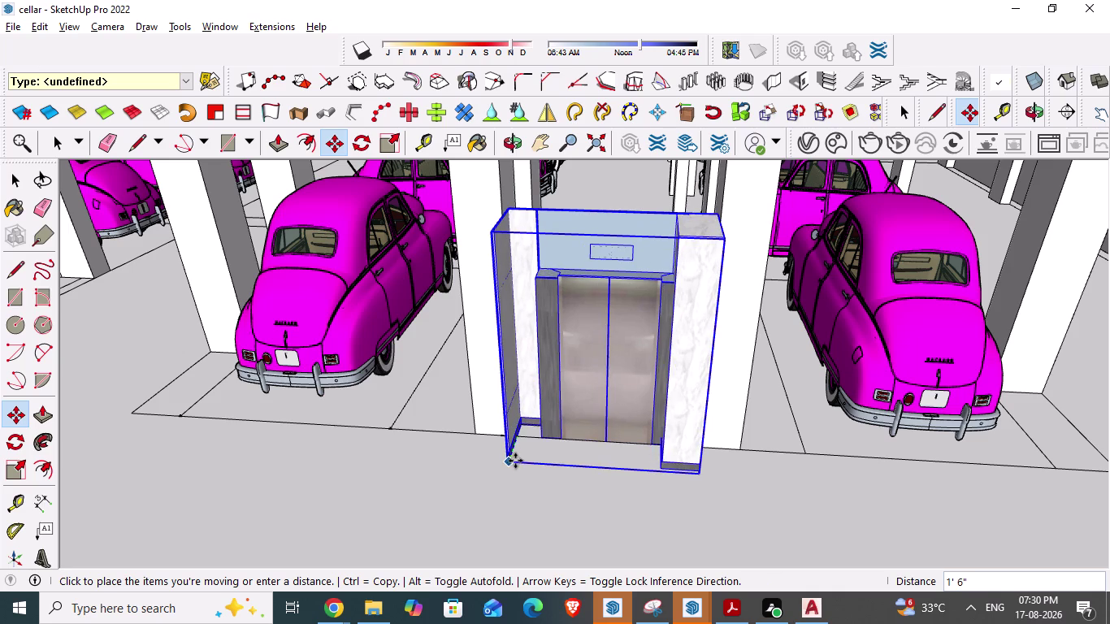
drag(515, 459, 493, 526)
middle_drag(526, 479, 510, 403)
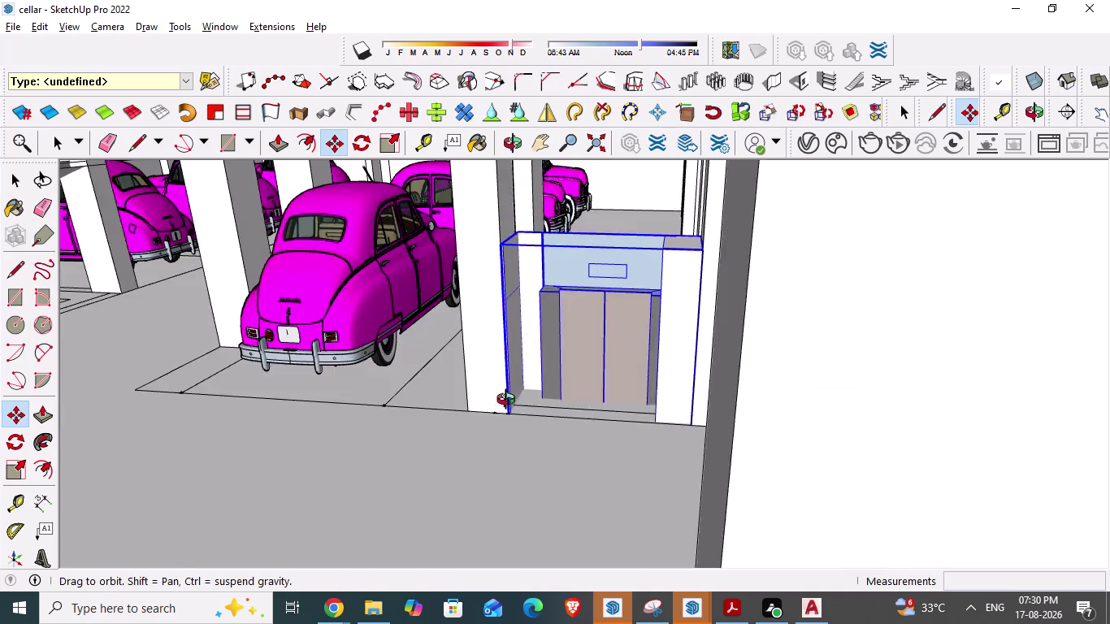
middle_drag(510, 403, 536, 392)
scroll(up, 3)
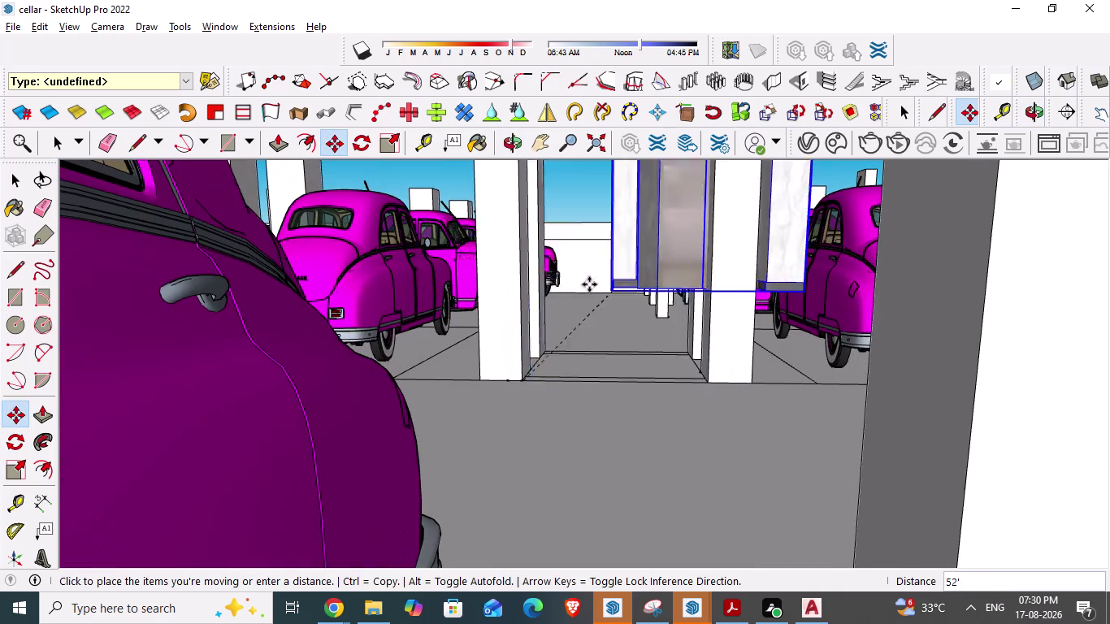
scroll(down, 3)
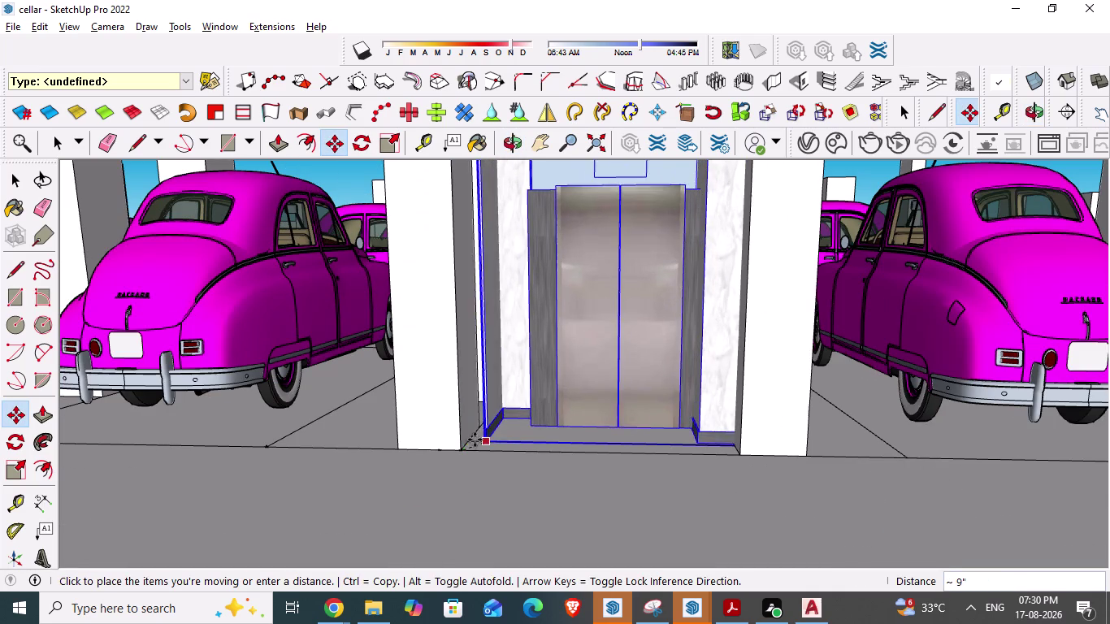
click(462, 448)
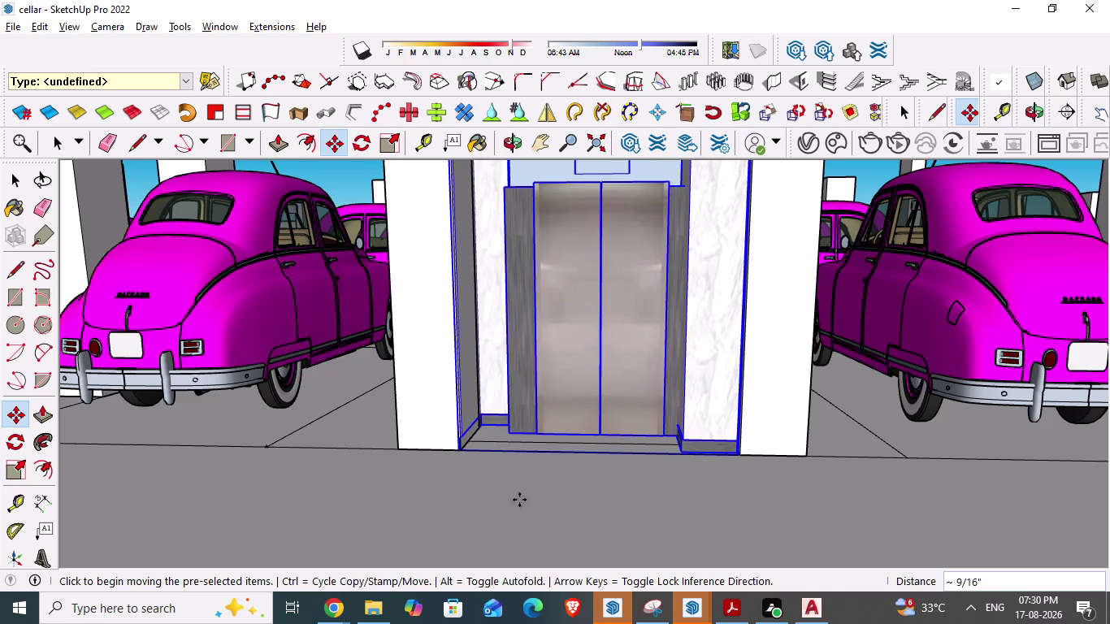
Orbit around the lift among the parked cars to check its side alignment.
scroll(down, 3)
scroll(down, 3)
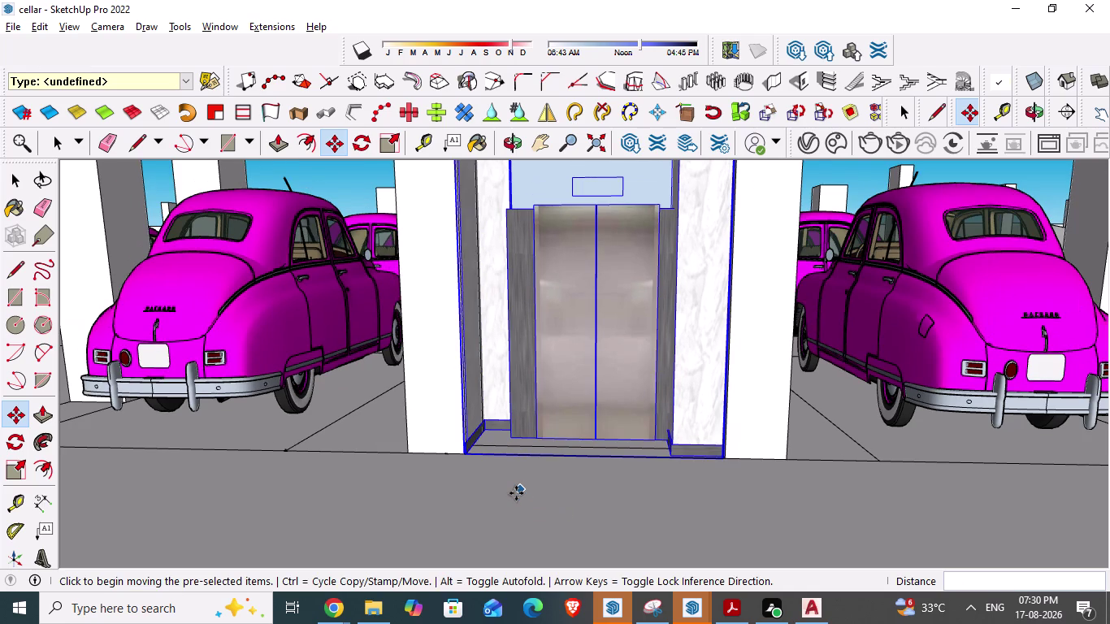
scroll(down, 3)
scroll(down, 3)
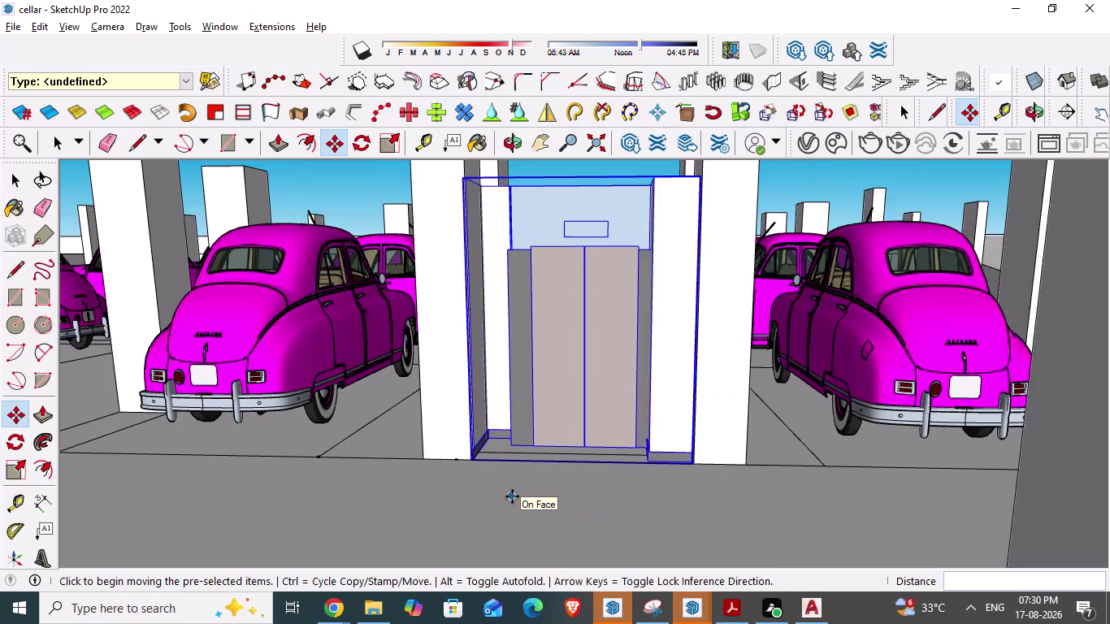
scroll(down, 3)
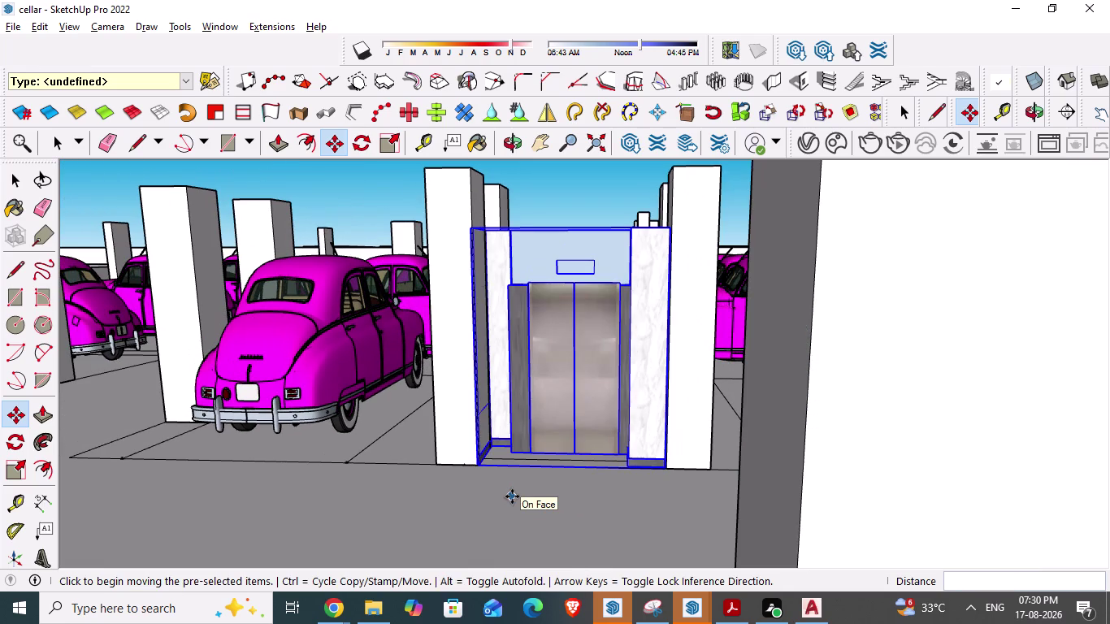
middle_drag(538, 383, 530, 526)
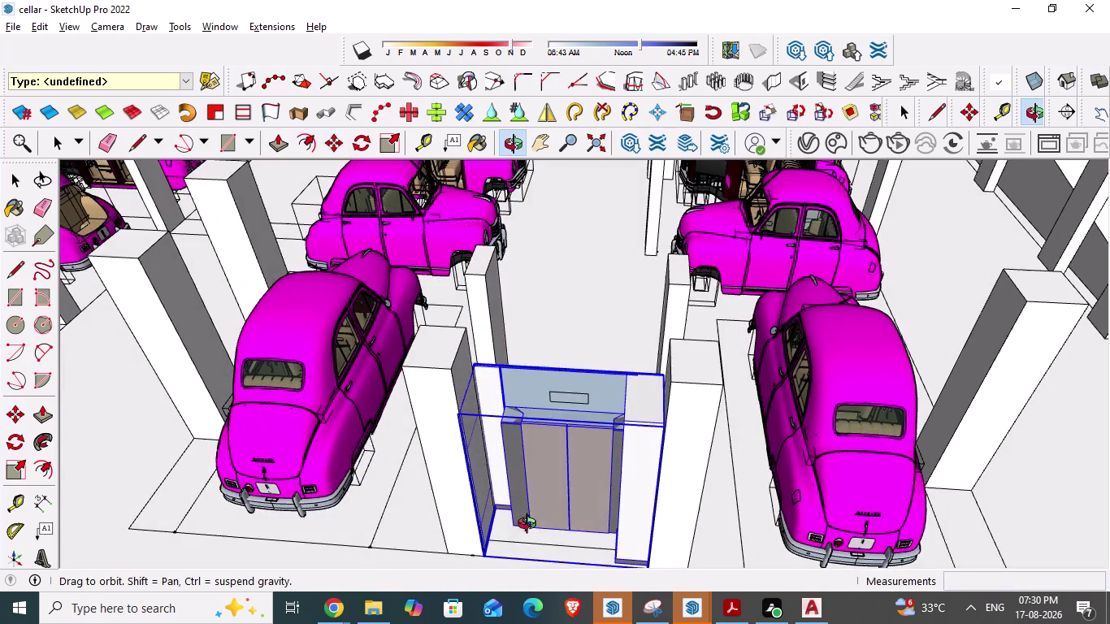
middle_drag(531, 526, 527, 560)
middle_drag(558, 465, 101, 467)
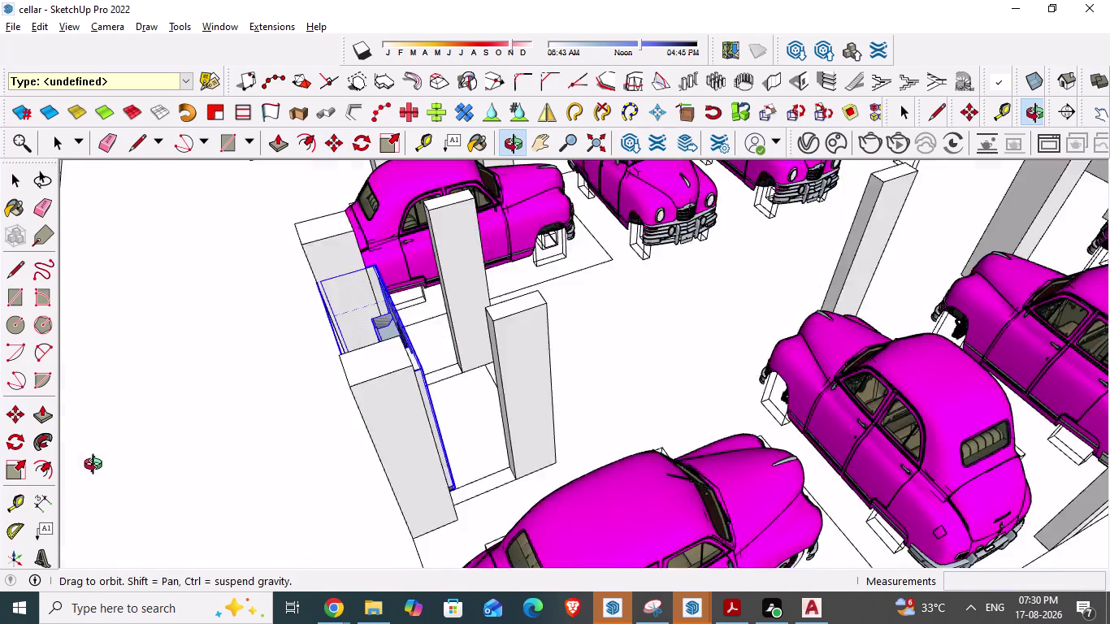
middle_drag(100, 467, 79, 467)
middle_drag(540, 339, 379, 384)
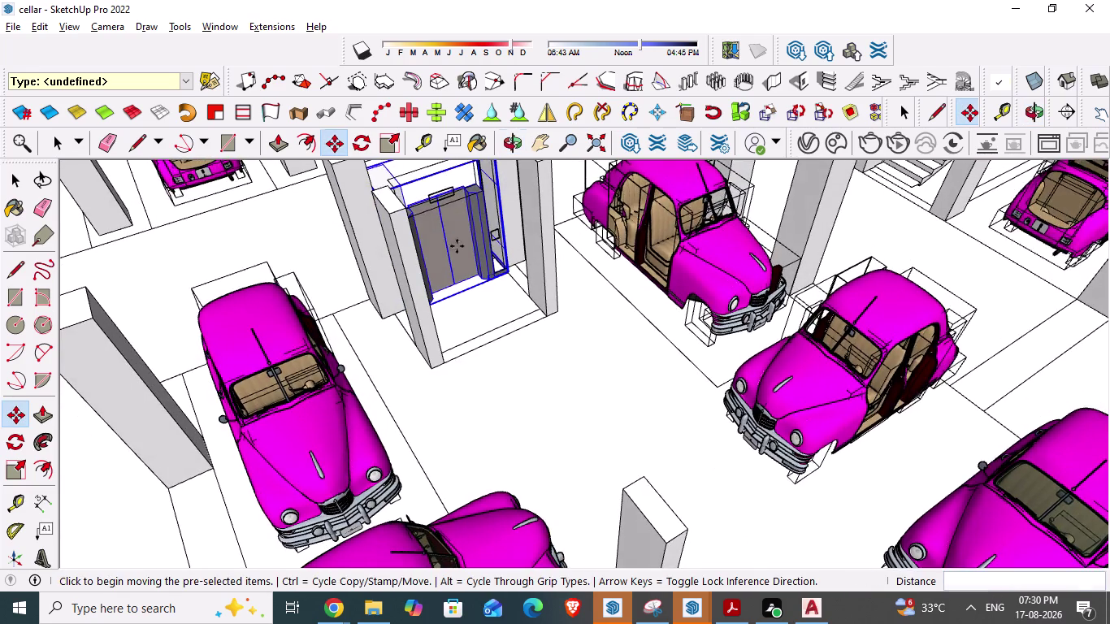
scroll(up, 3)
middle_drag(472, 298, 403, 250)
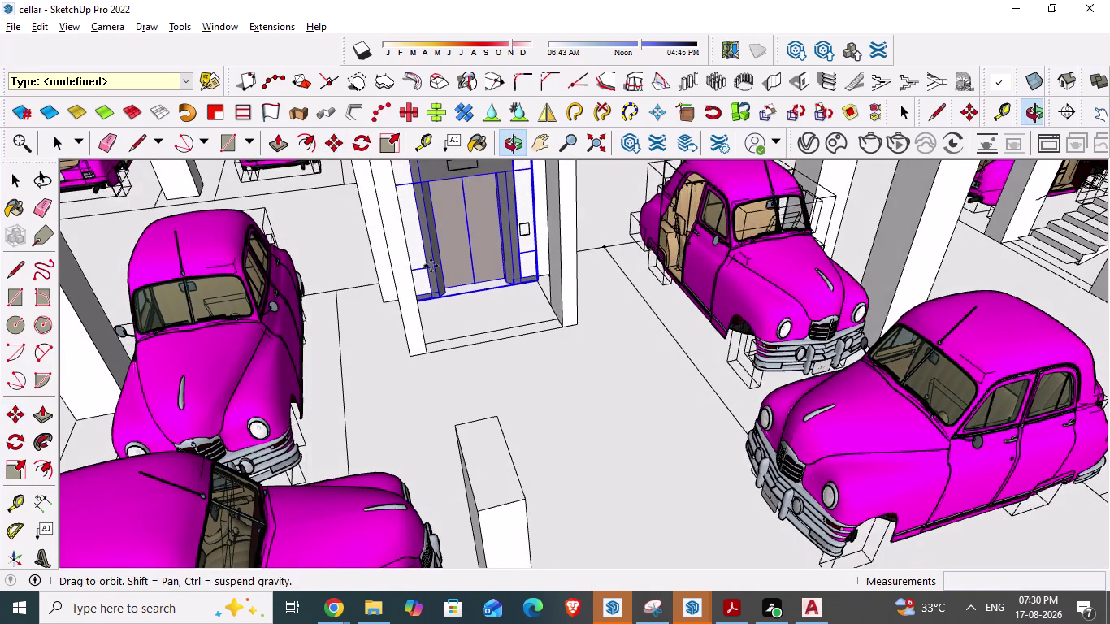
scroll(down, 3)
scroll(down, 3)
scroll(down, 3)
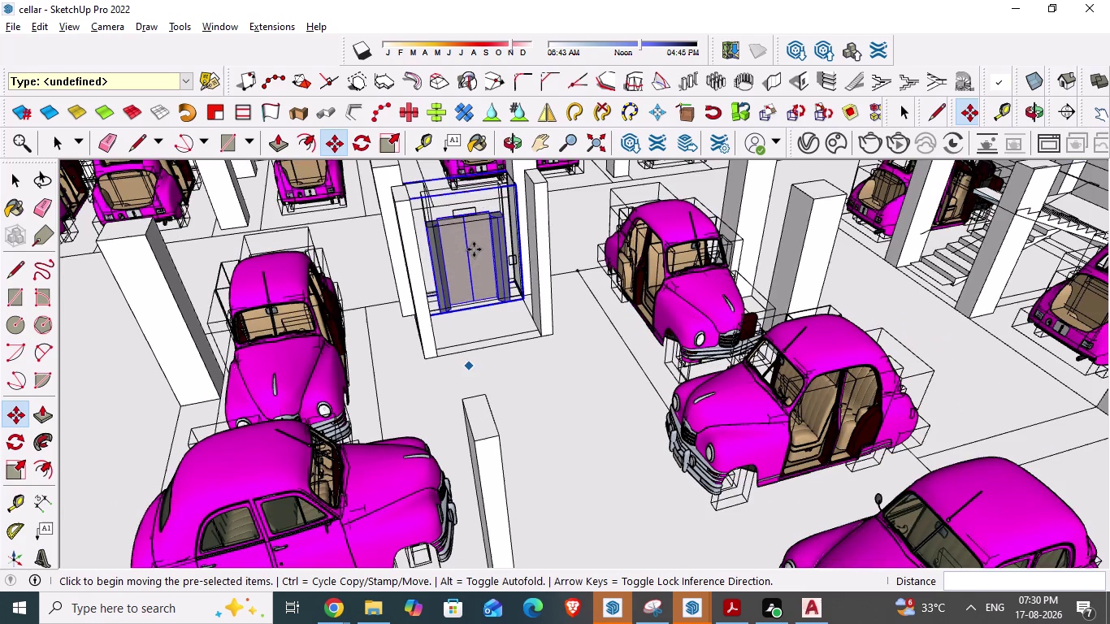
scroll(up, 3)
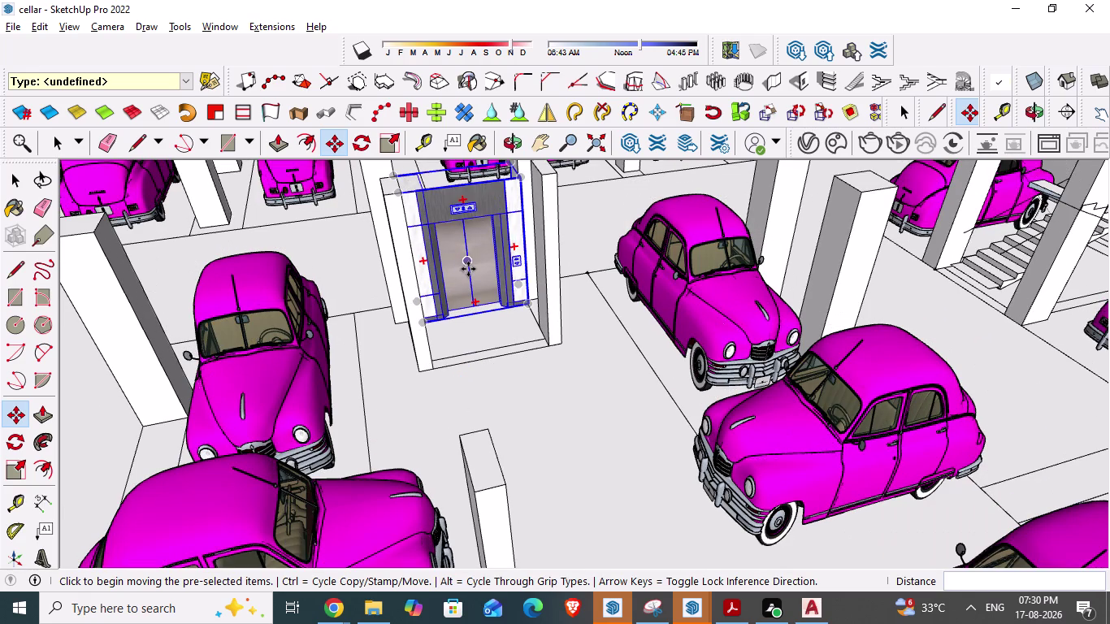
middle_drag(436, 309, 651, 307)
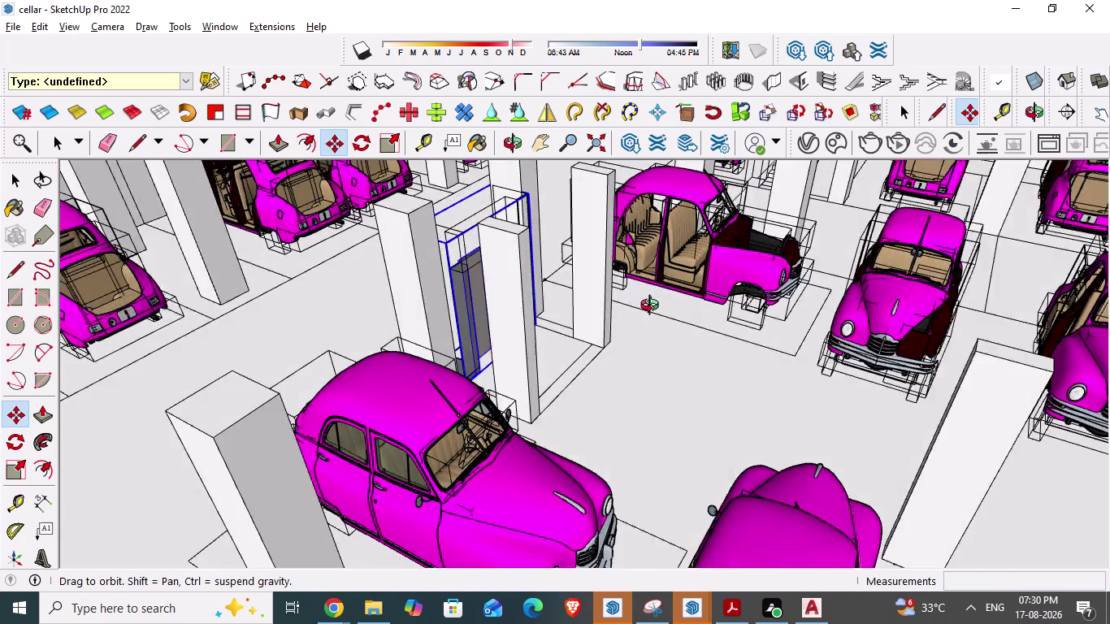
middle_drag(652, 307, 972, 308)
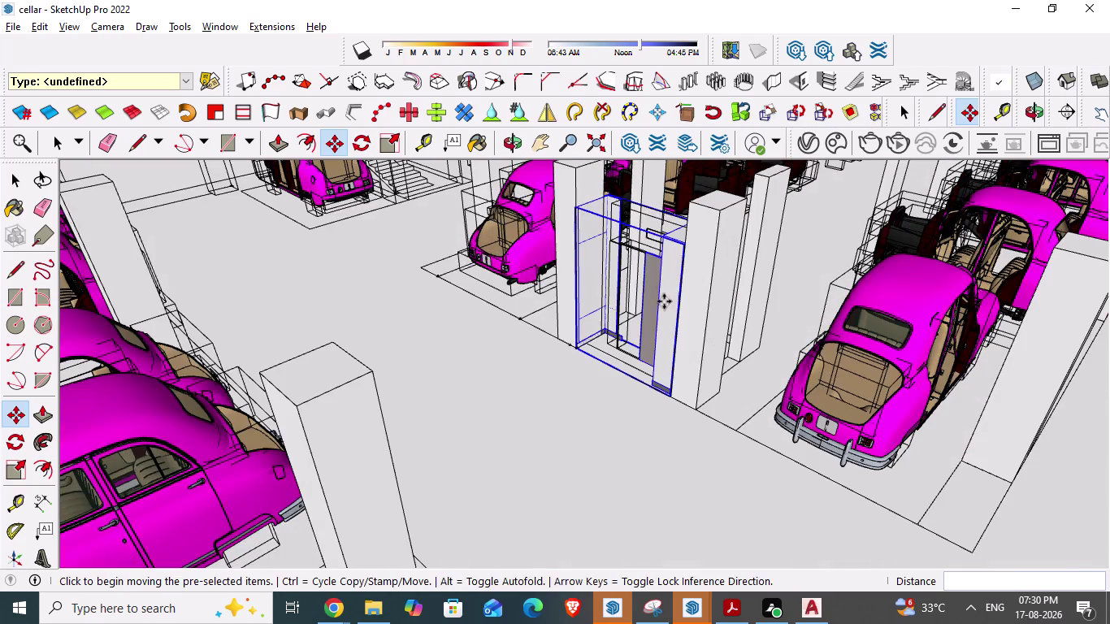
scroll(down, 3)
scroll(up, 3)
middle_drag(654, 319, 768, 333)
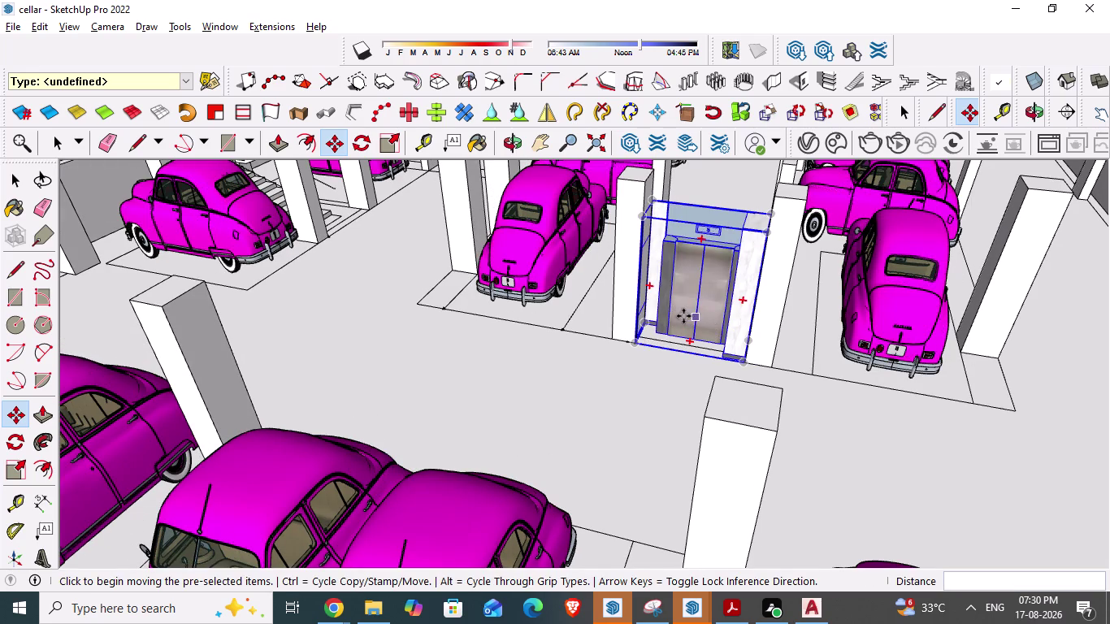
Move the lift farther back behind the columns, then cancel a second move.
middle_click(683, 316)
click(655, 409)
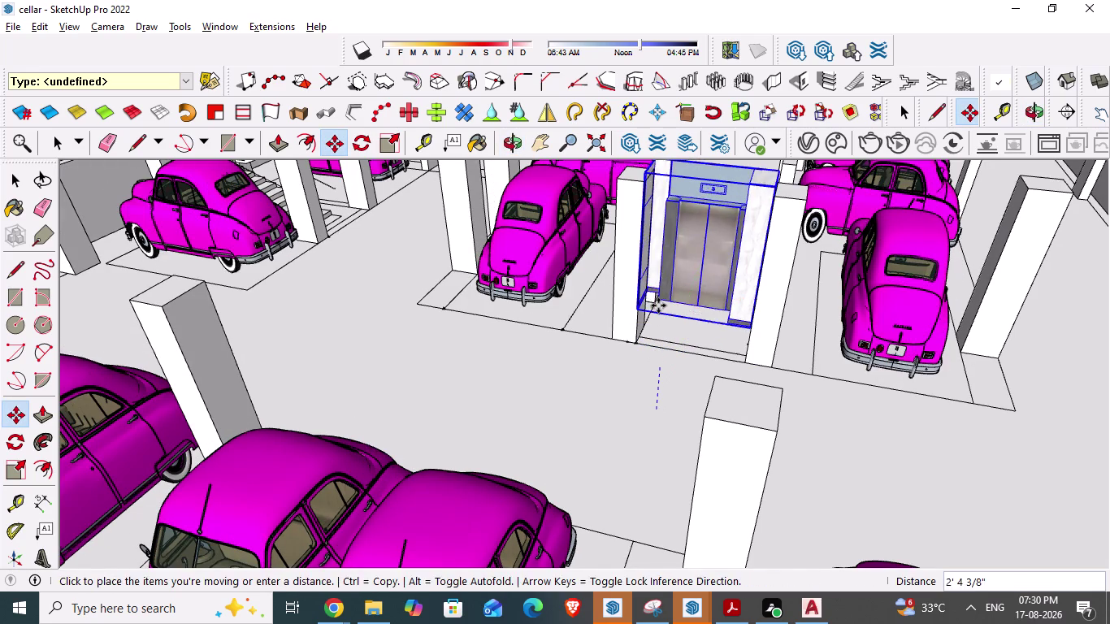
click(659, 306)
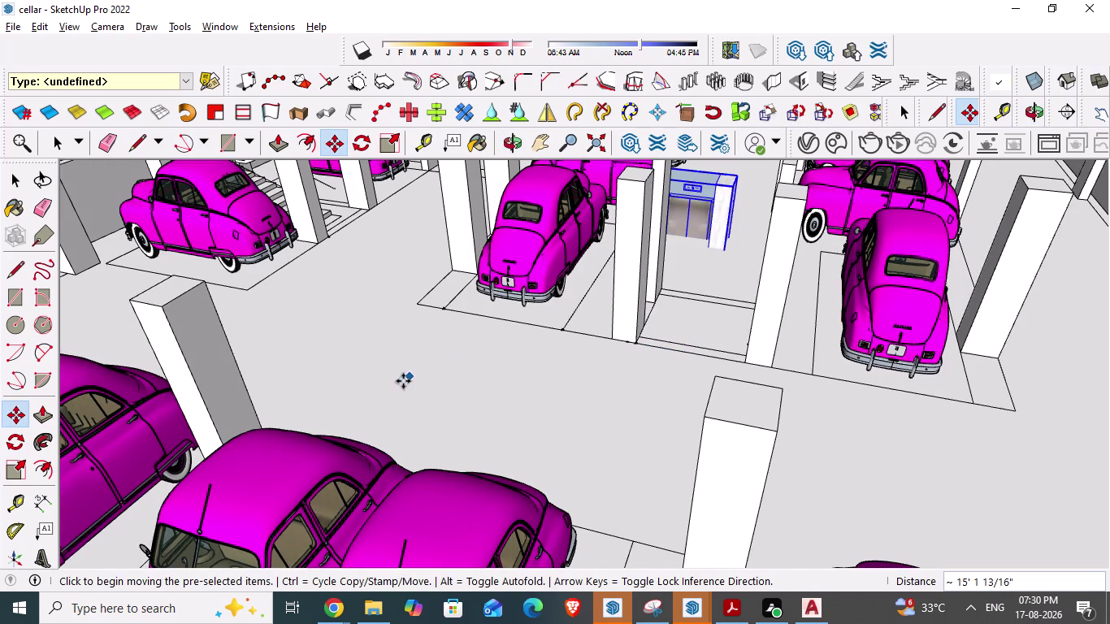
click(350, 348)
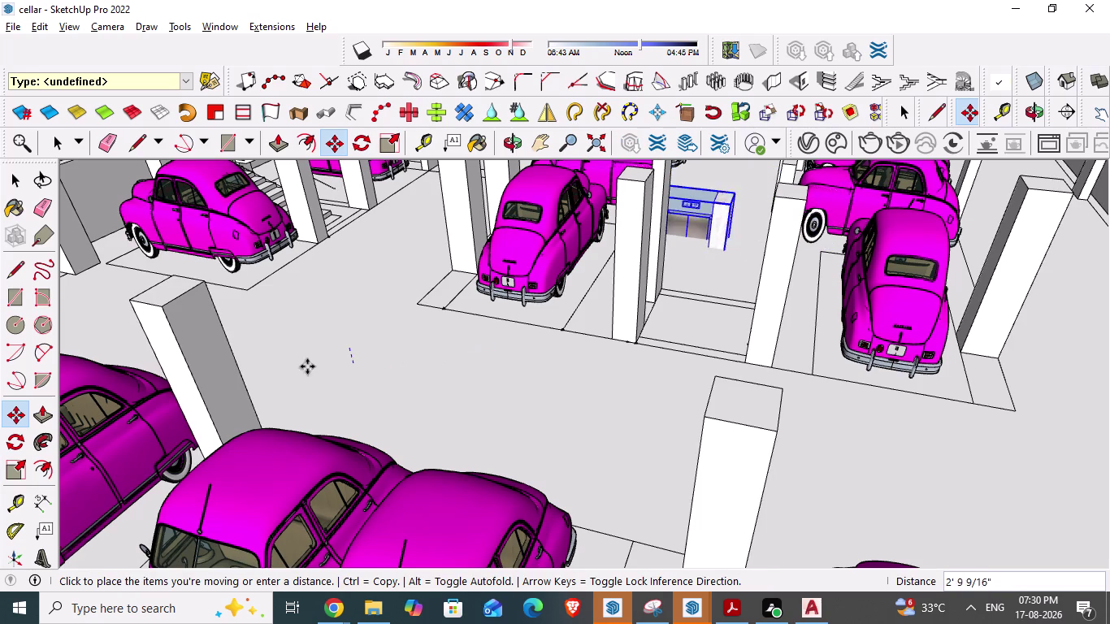
key(space)
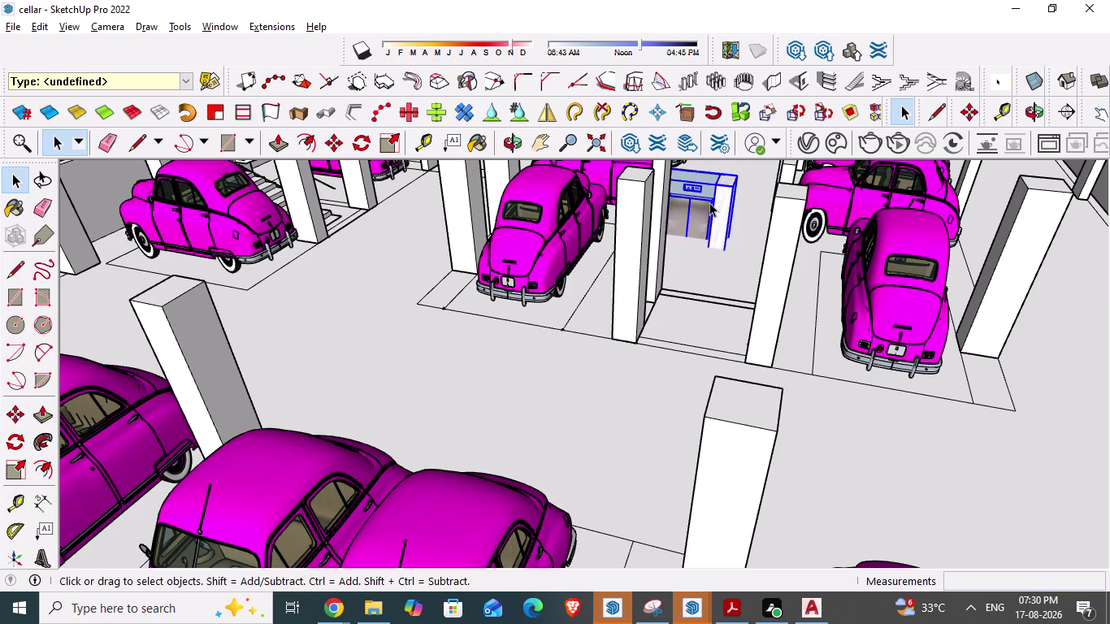
Select the lift and move it across the floor beside the front-left column.
click(709, 202)
key(m)
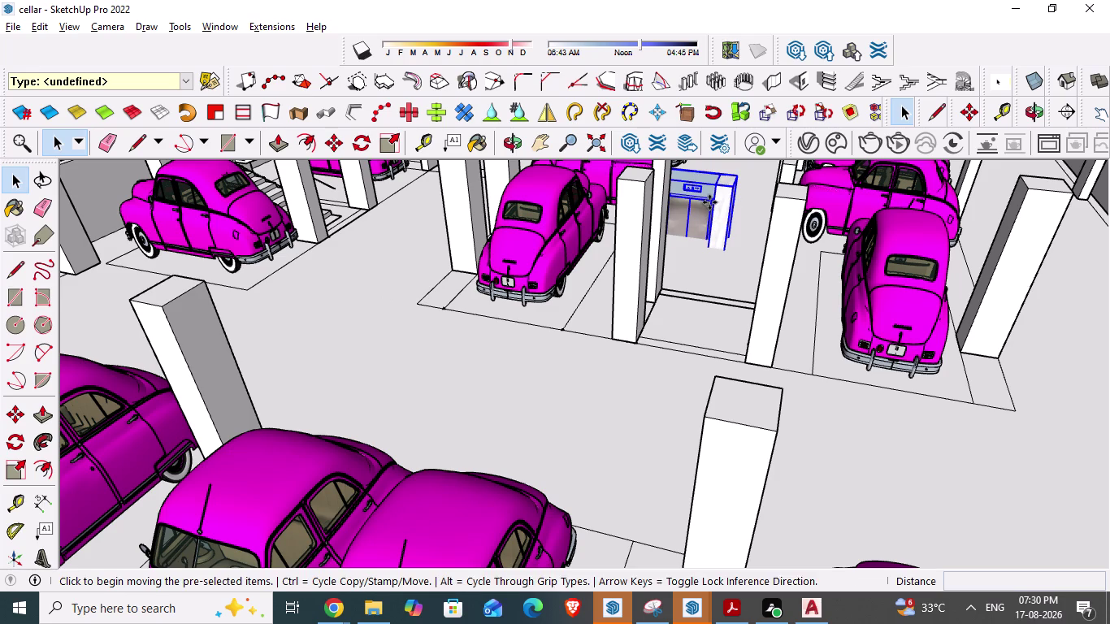
drag(734, 185, 776, 198)
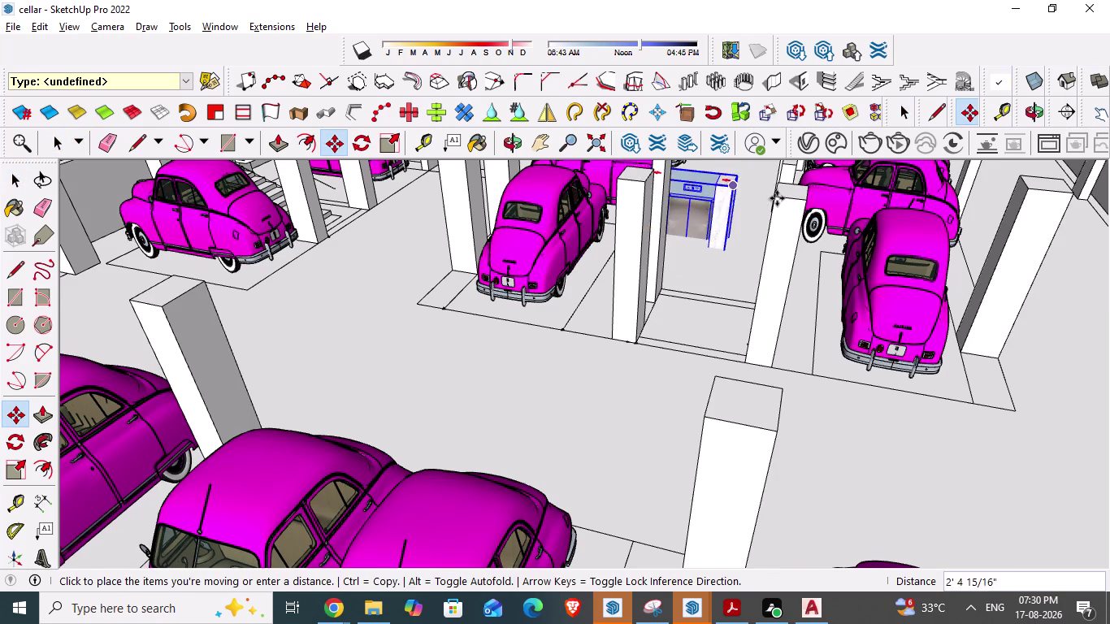
drag(776, 199, 705, 411)
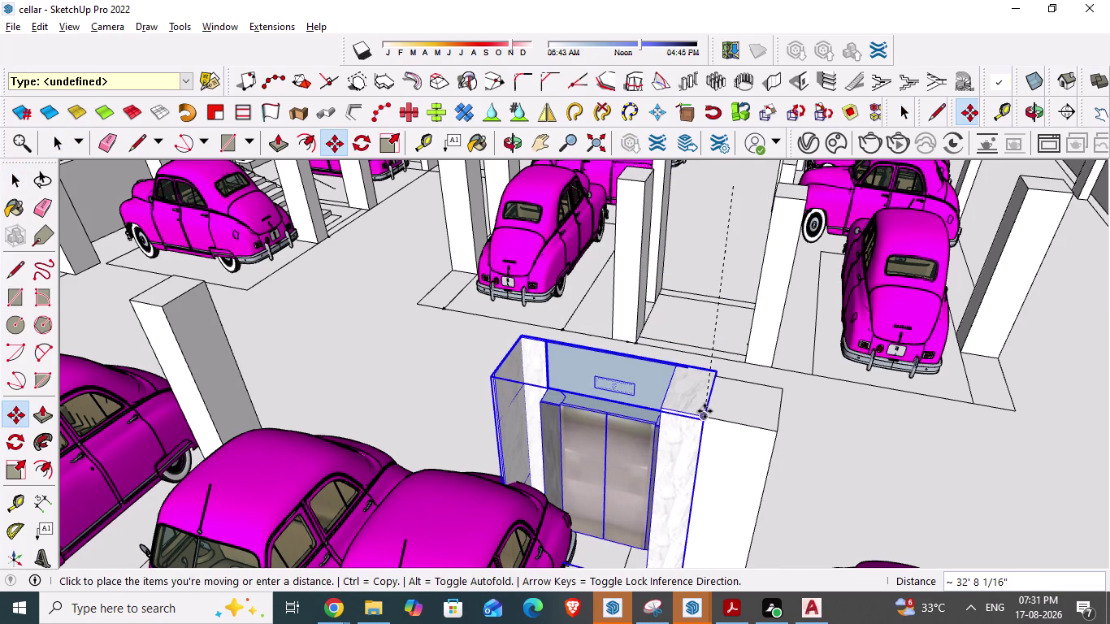
drag(704, 412, 598, 348)
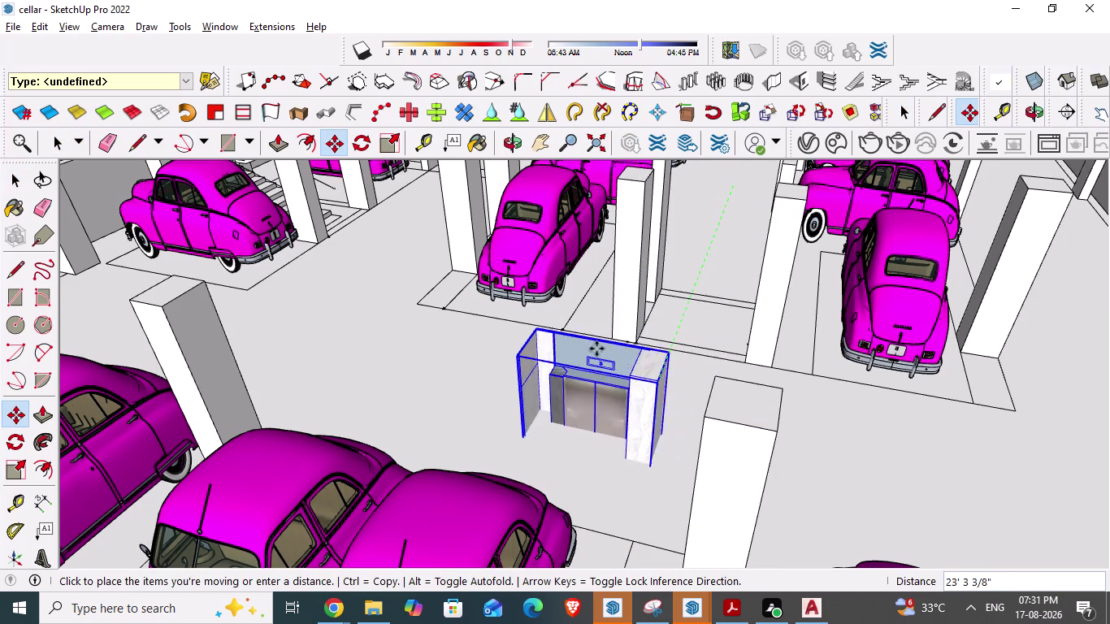
drag(598, 349, 197, 282)
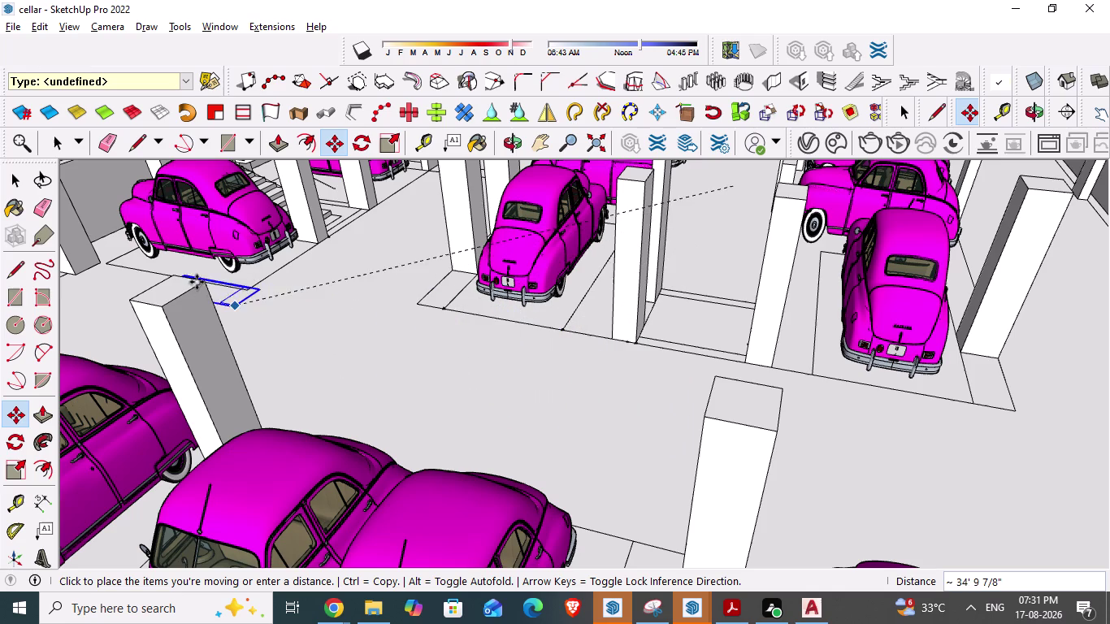
drag(197, 282, 200, 280)
click(200, 281)
Exit Move and orbit toward the lift along the left row of cars.
scroll(down, 3)
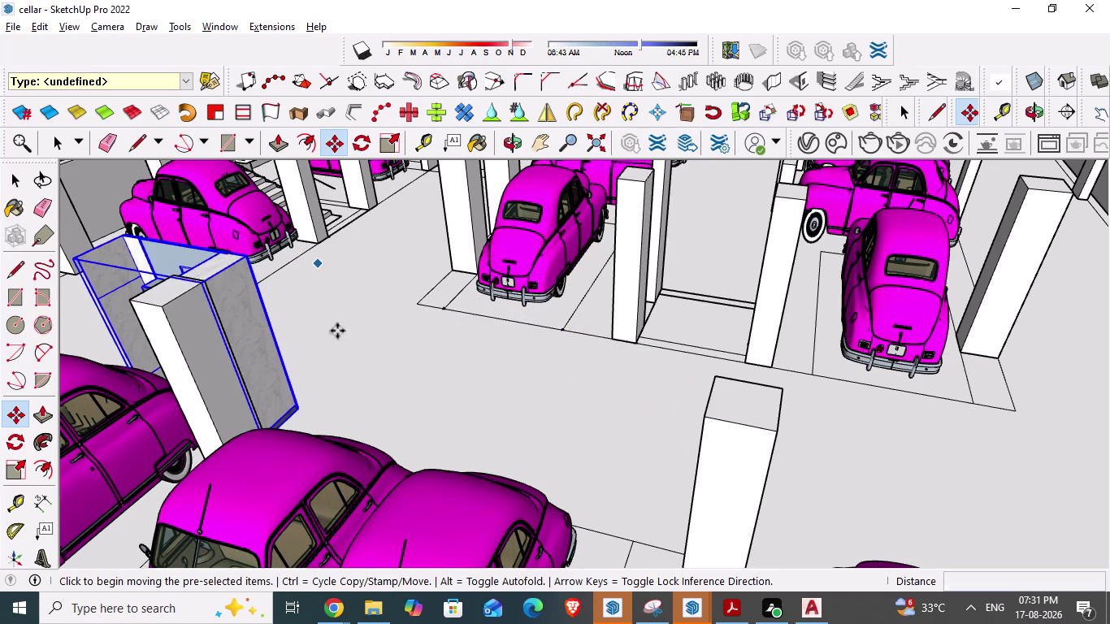
scroll(down, 3)
middle_drag(359, 394, 143, 424)
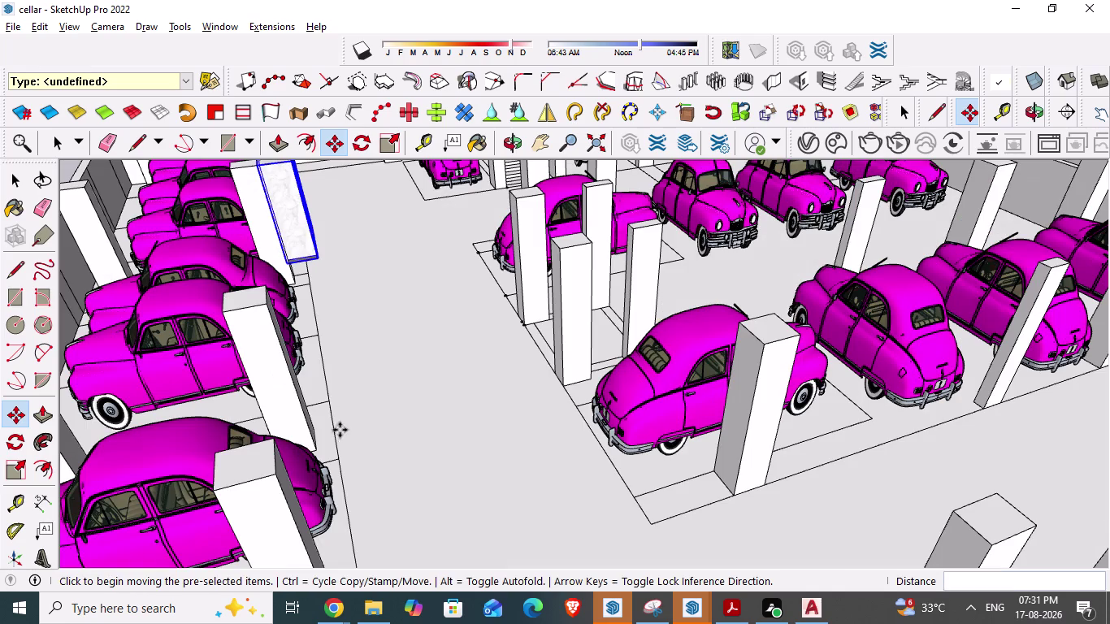
scroll(down, 3)
scroll(up, 3)
scroll(down, 3)
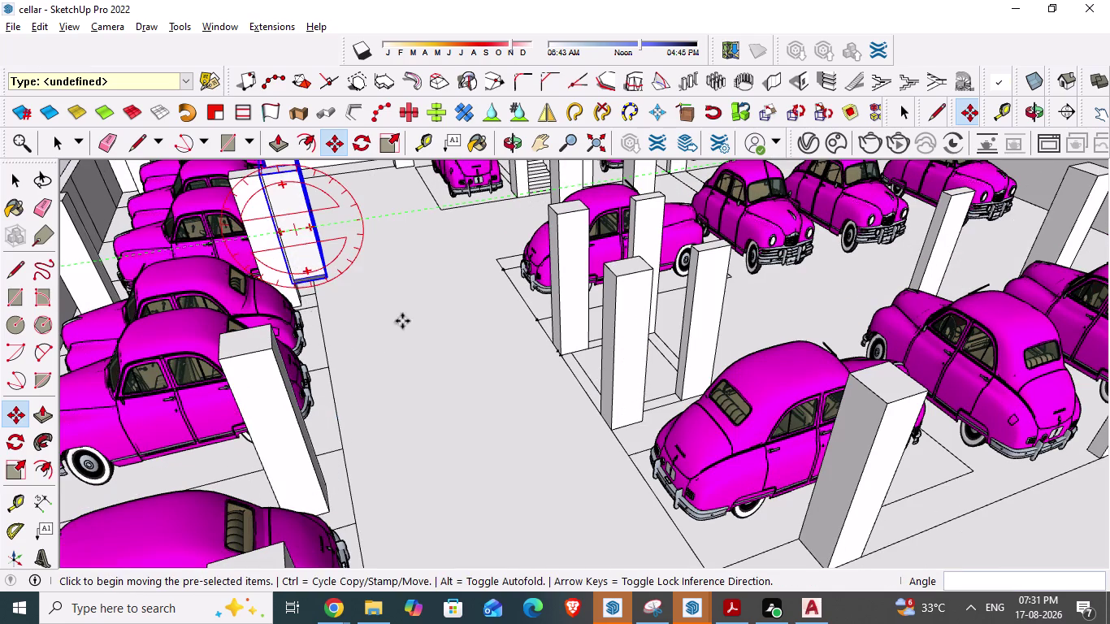
key(space)
scroll(up, 3)
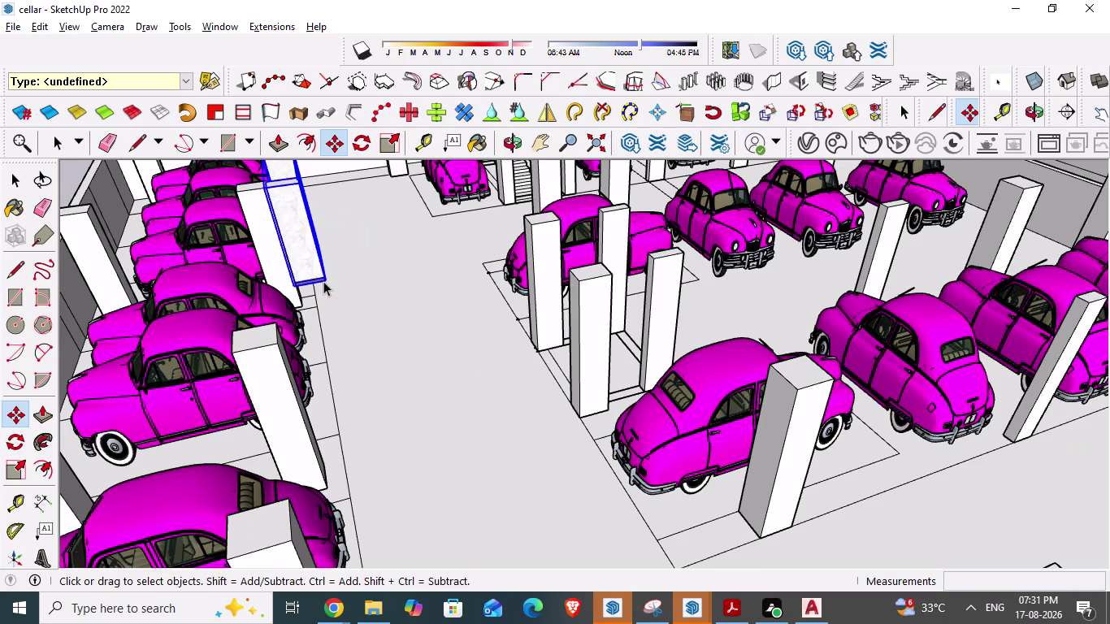
scroll(down, 3)
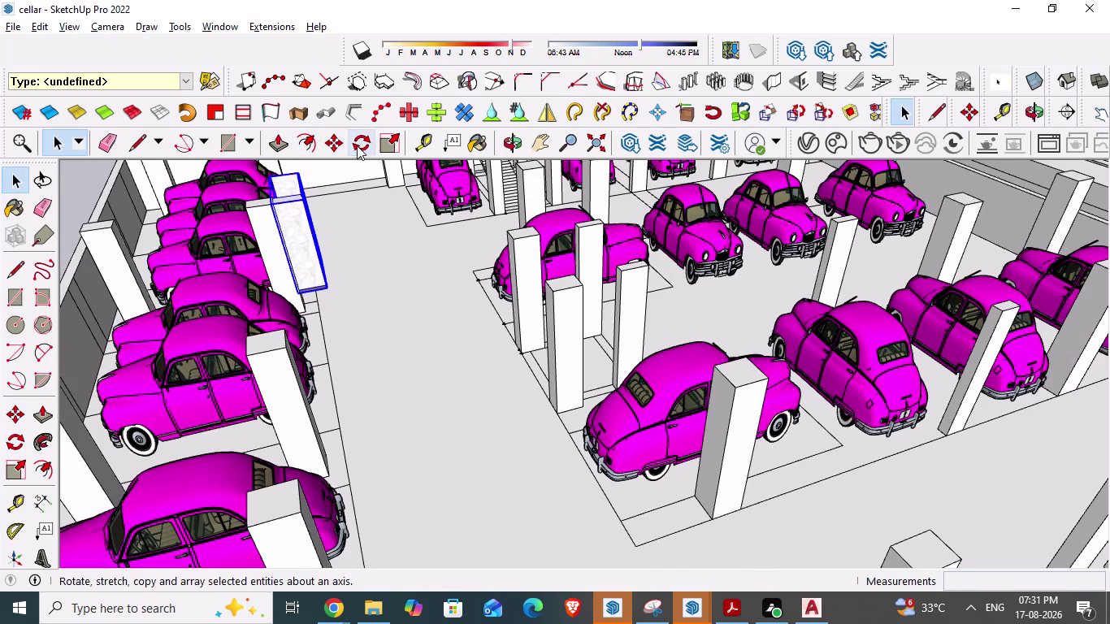
Activate Rotate for the selected lift and zoom in around it.
click(358, 145)
scroll(up, 3)
scroll(down, 3)
scroll(up, 3)
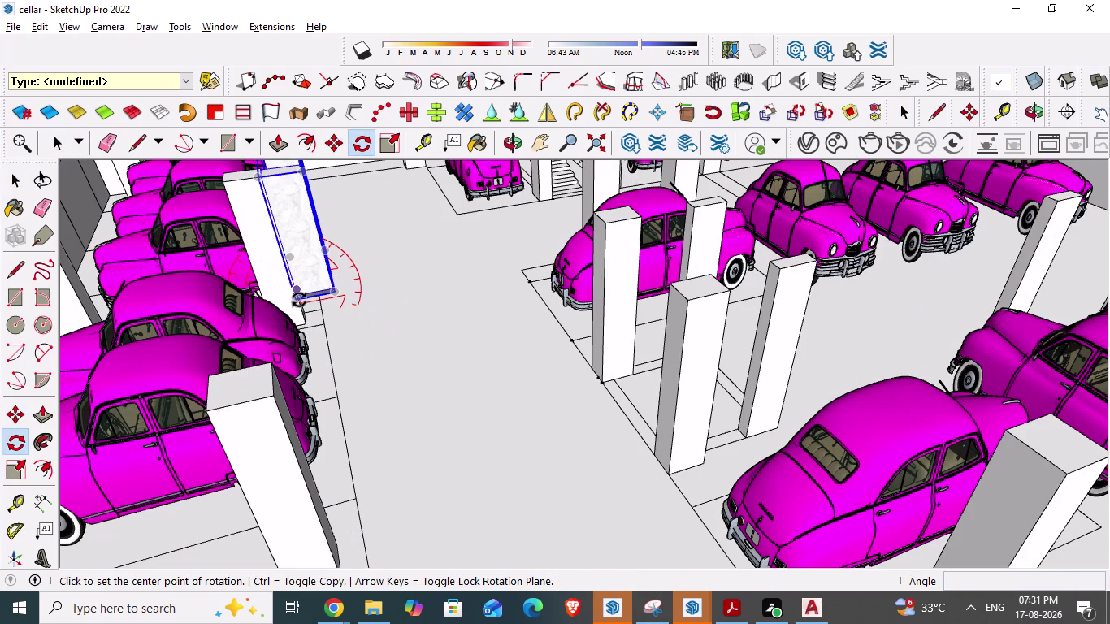
middle_drag(404, 324, 206, 384)
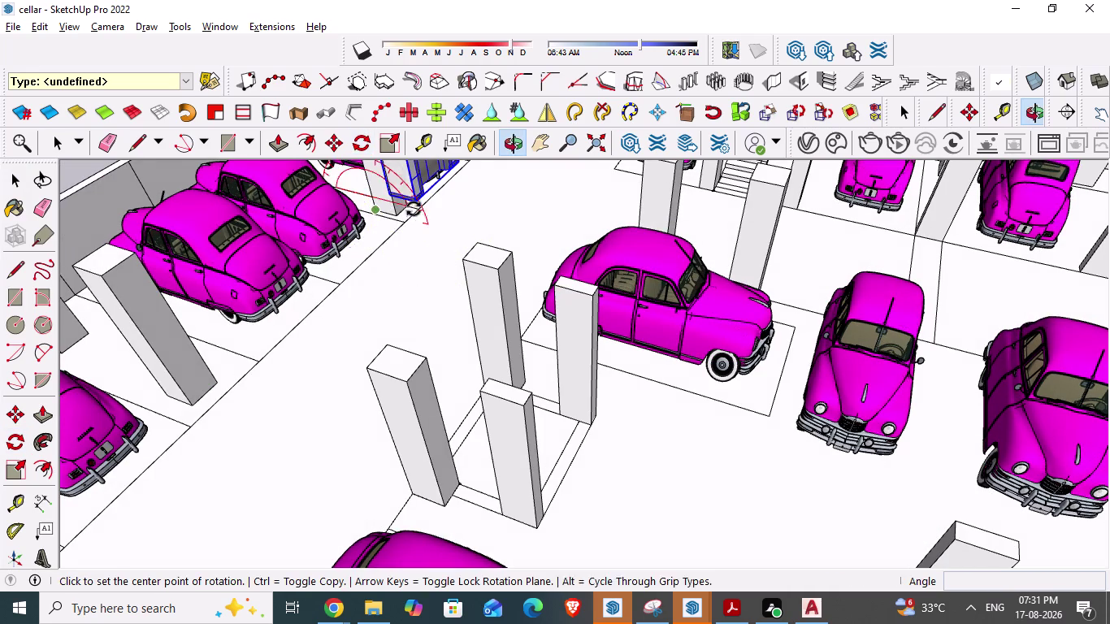
scroll(down, 3)
scroll(down, 3)
scroll(down, 3)
scroll(down, 3)
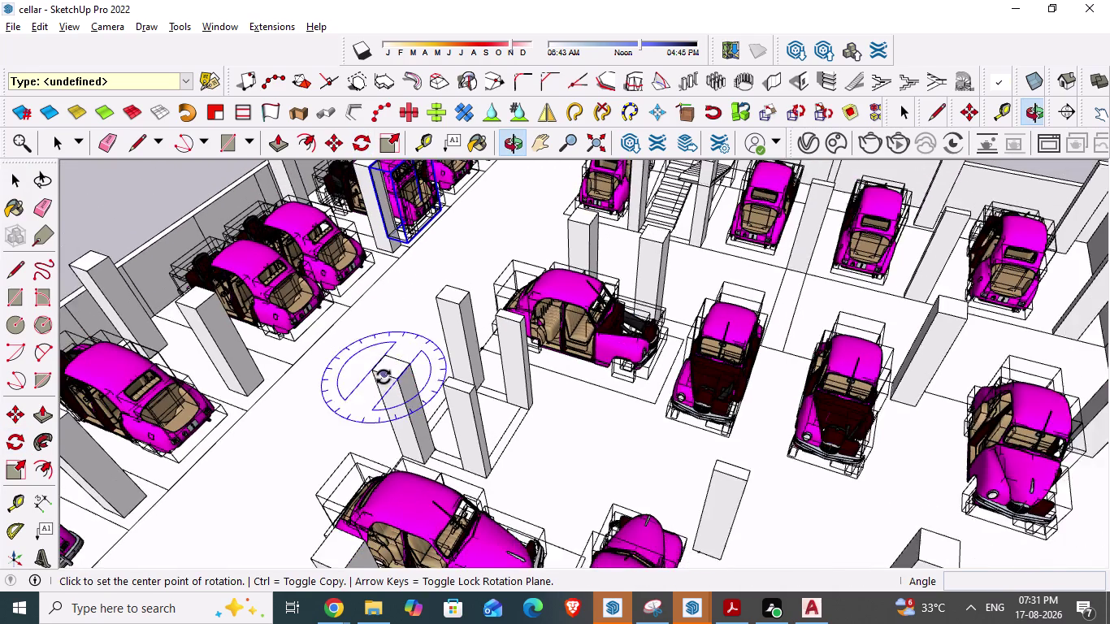
scroll(up, 3)
scroll(up, 3)
scroll(up, 3)
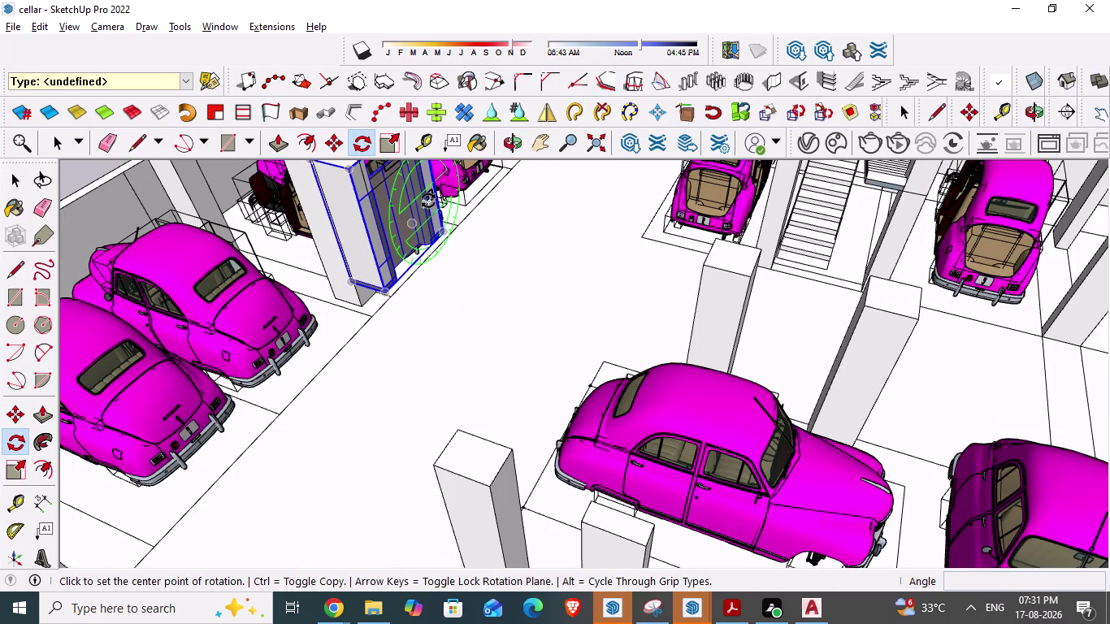
Rotate the lift 180° about its base corner, then orbit to check it.
click(380, 303)
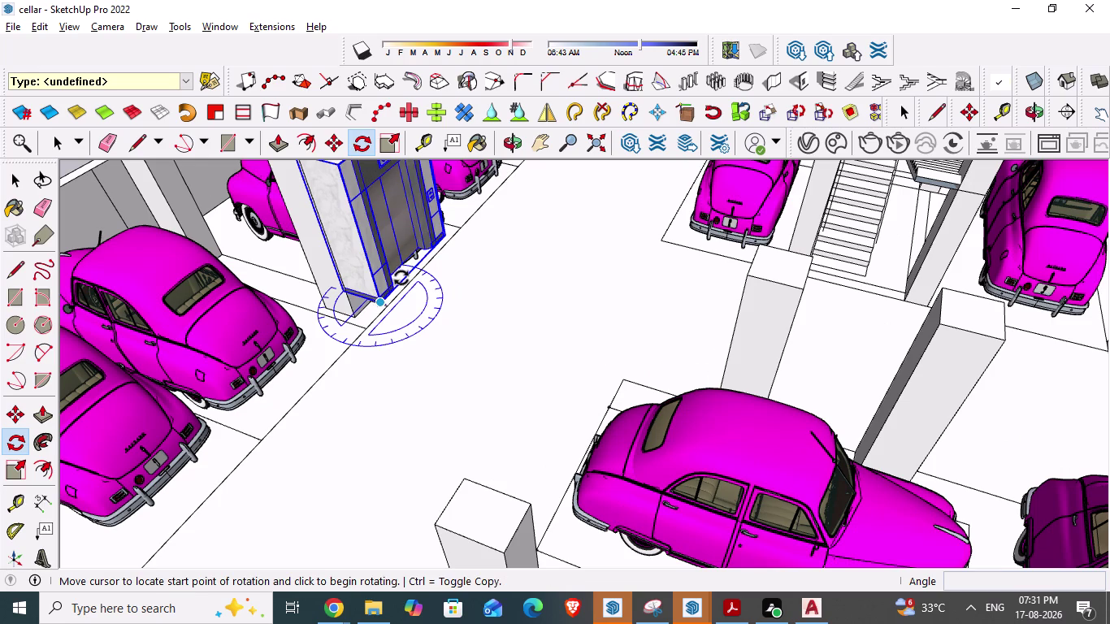
click(446, 241)
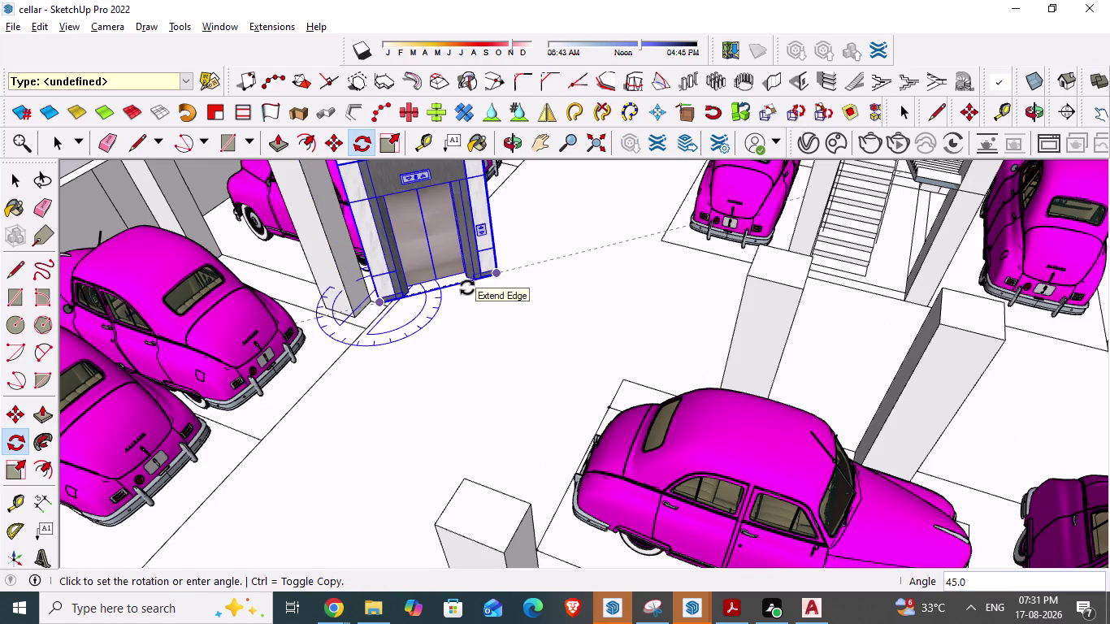
text(180)
key(Return)
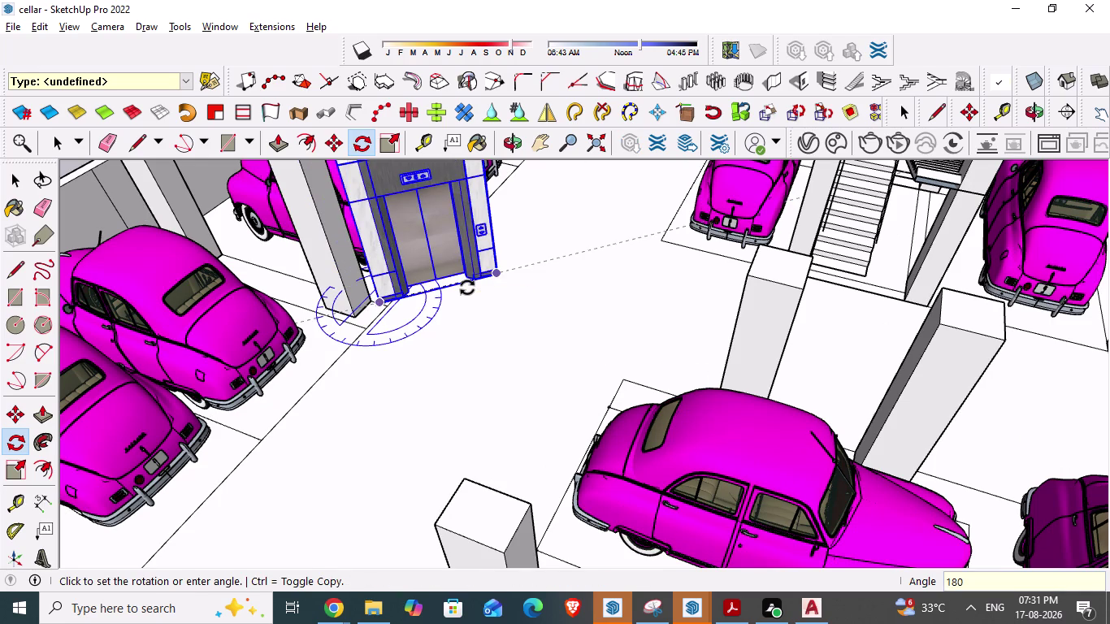
key(space)
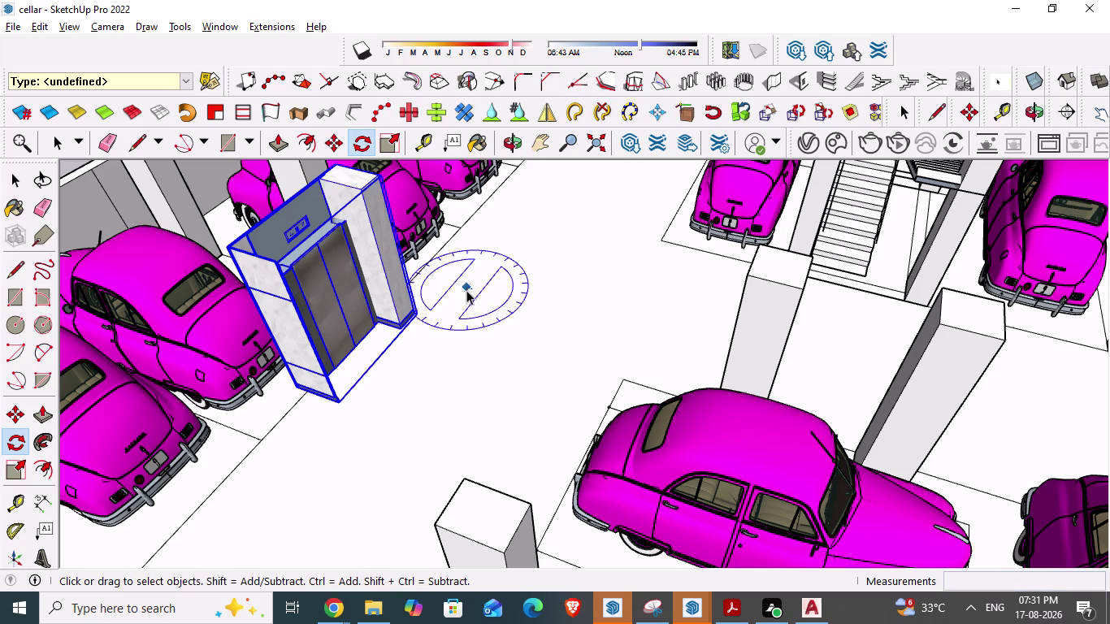
scroll(down, 3)
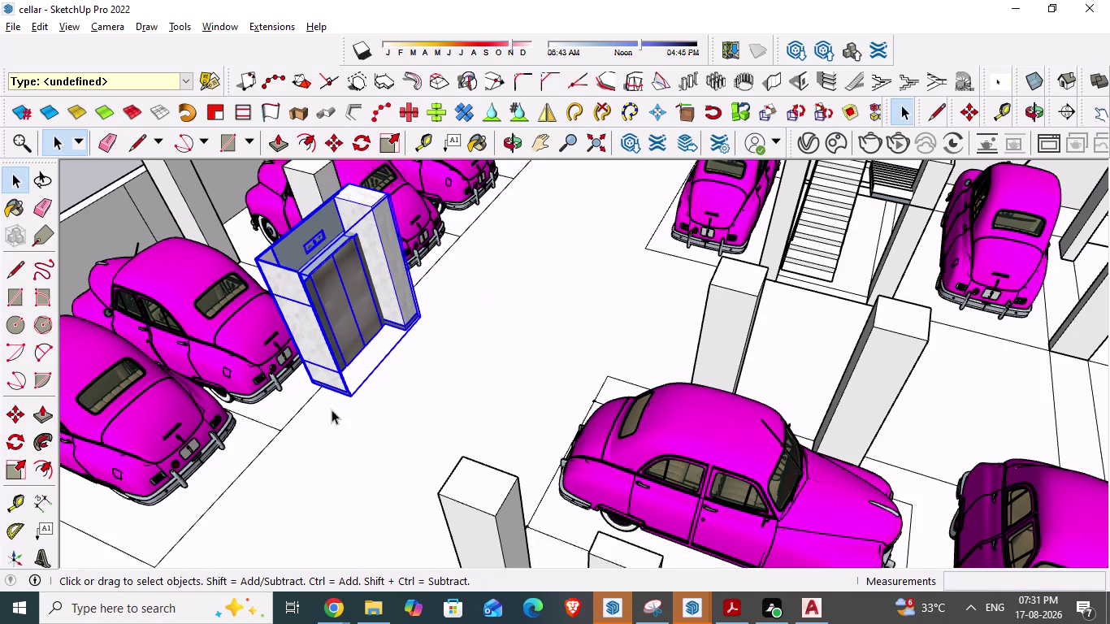
middle_drag(322, 418, 591, 415)
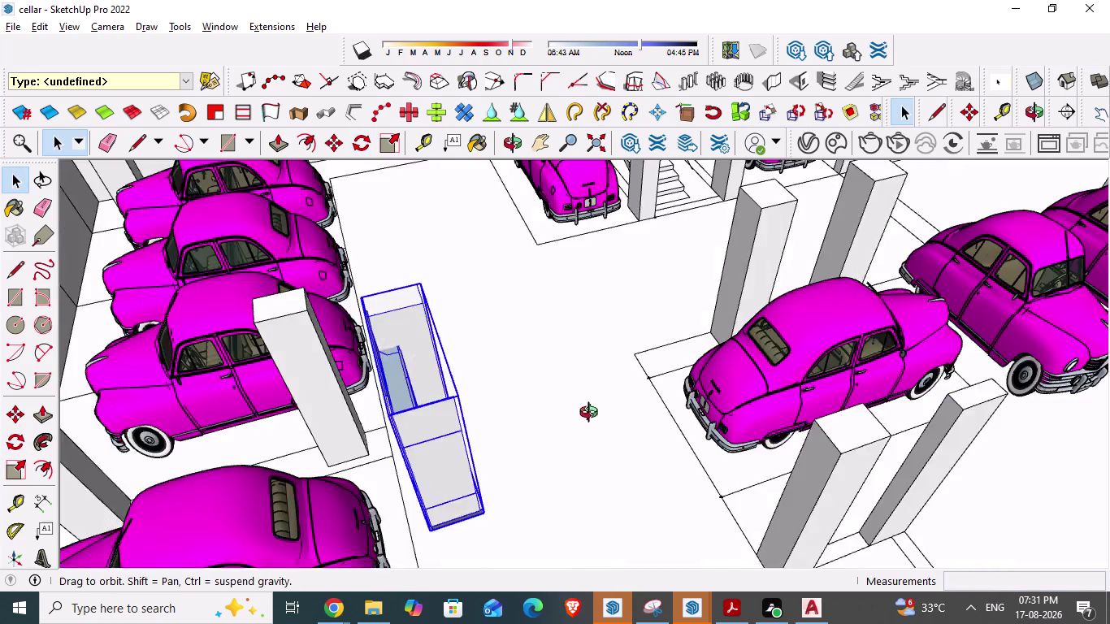
Move the lift block across the cellar floor and away from the parking area.
middle_drag(591, 415, 610, 316)
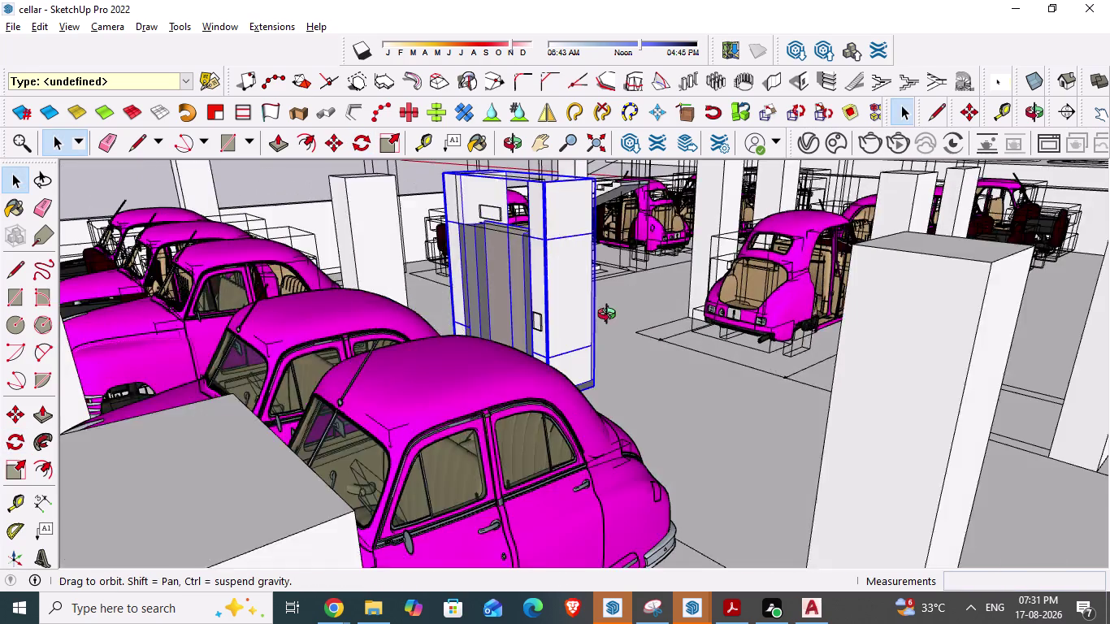
middle_drag(611, 316, 583, 310)
key(m)
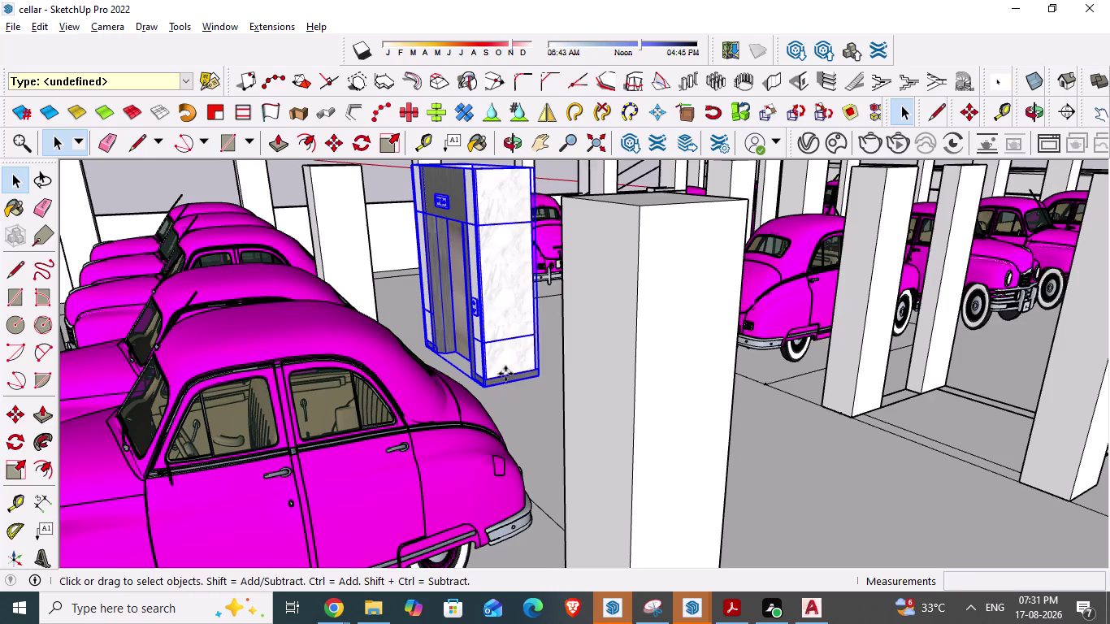
middle_drag(495, 382, 351, 371)
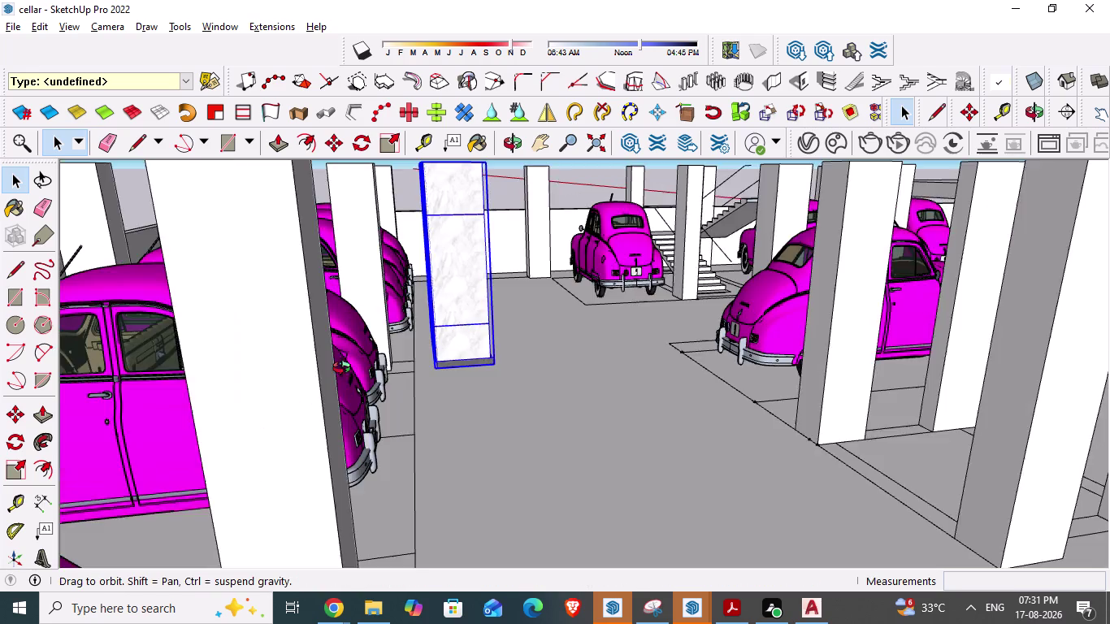
middle_drag(352, 371, 287, 364)
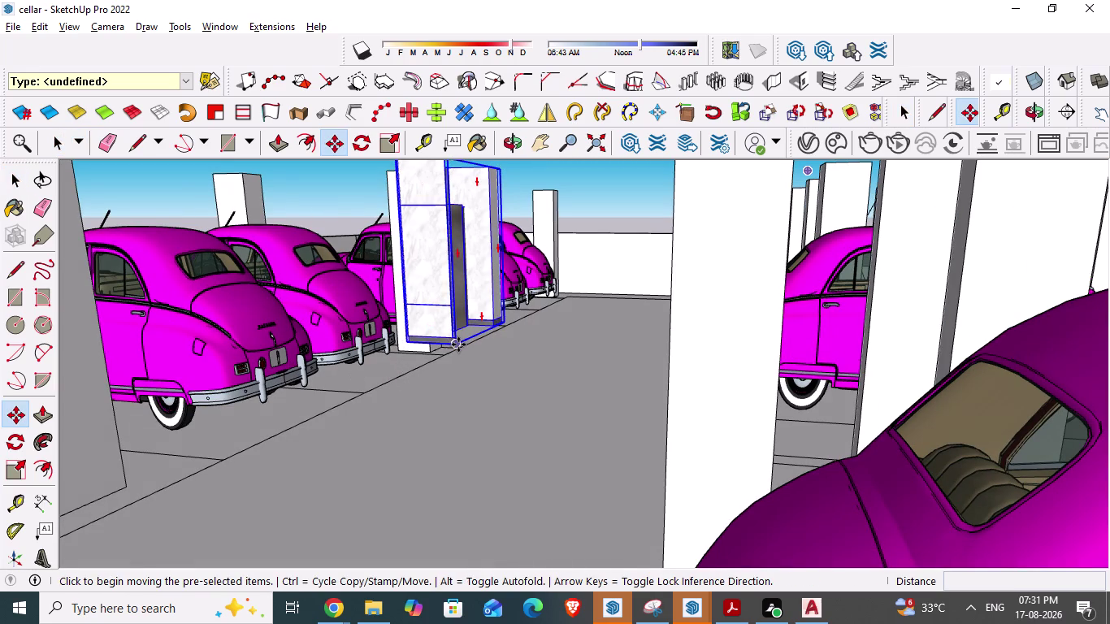
drag(399, 352, 402, 354)
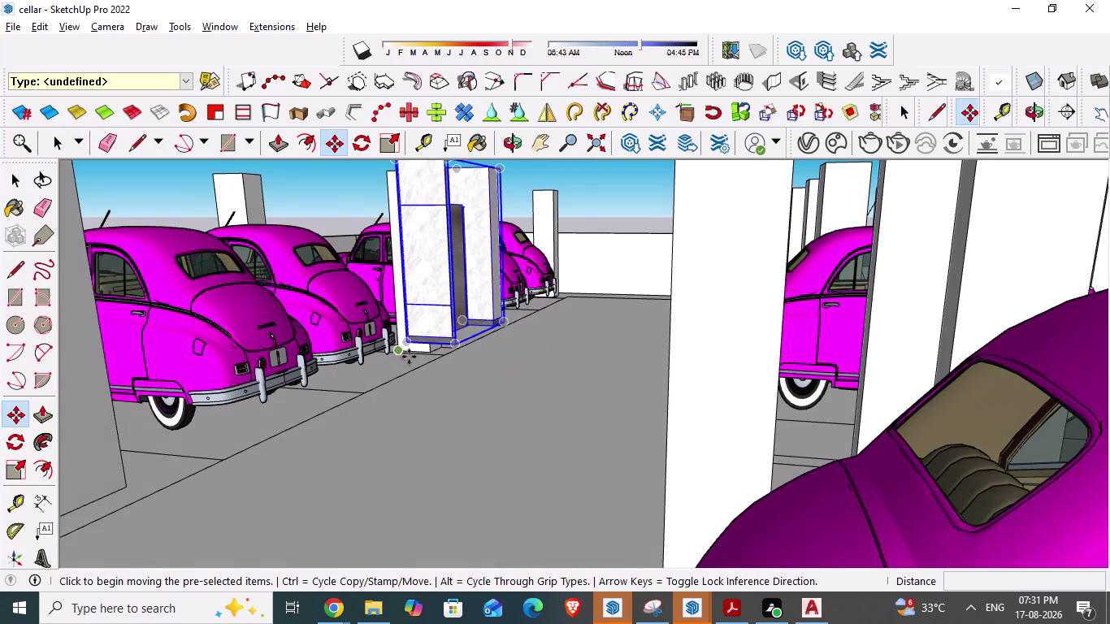
drag(402, 353, 619, 447)
scroll(down, 3)
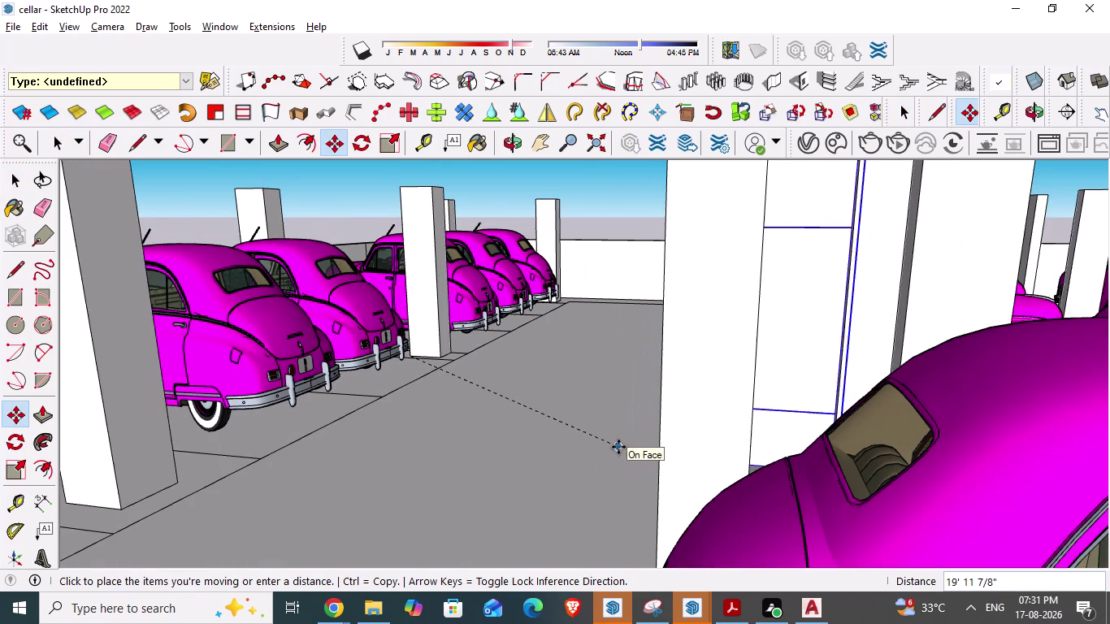
drag(618, 447, 607, 462)
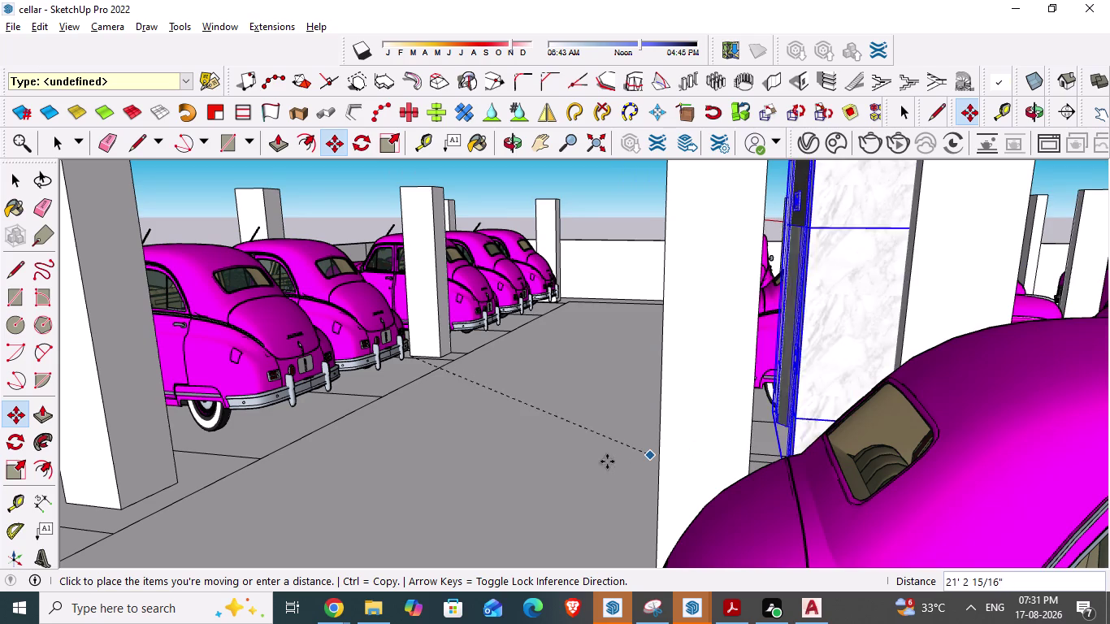
drag(607, 461, 587, 462)
Orbit around the cellar and use Zoom Extents to view the whole model.
middle_drag(576, 444, 581, 446)
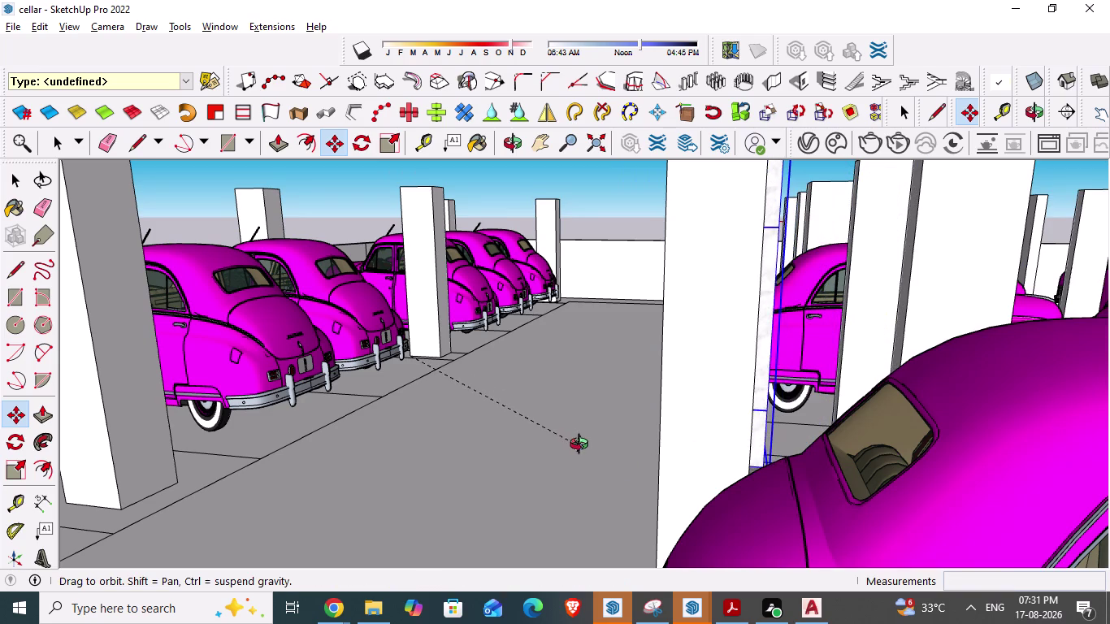
middle_drag(582, 446, 640, 449)
middle_drag(640, 449, 713, 459)
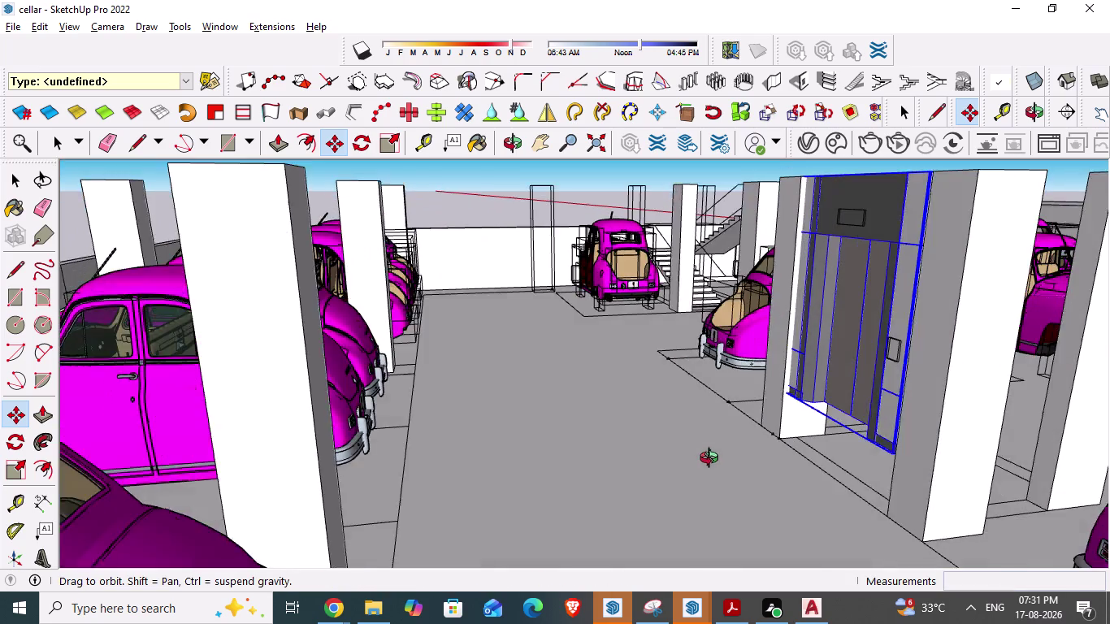
middle_drag(712, 460, 723, 461)
middle_drag(689, 448, 579, 486)
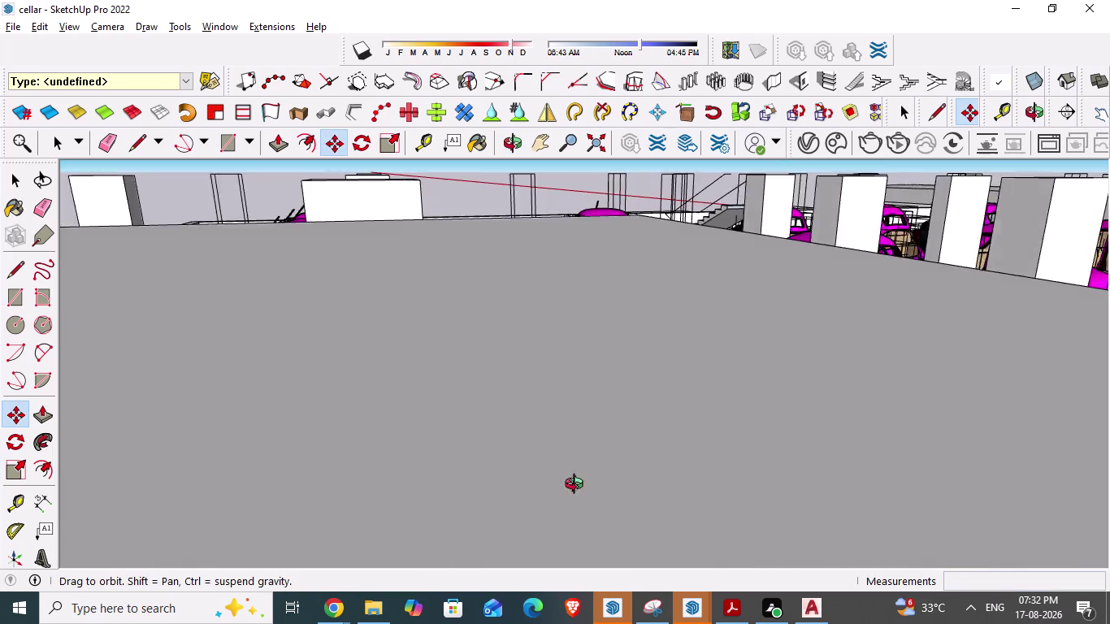
middle_drag(579, 486, 470, 516)
scroll(down, 3)
scroll(down, 3)
scroll(down, 3)
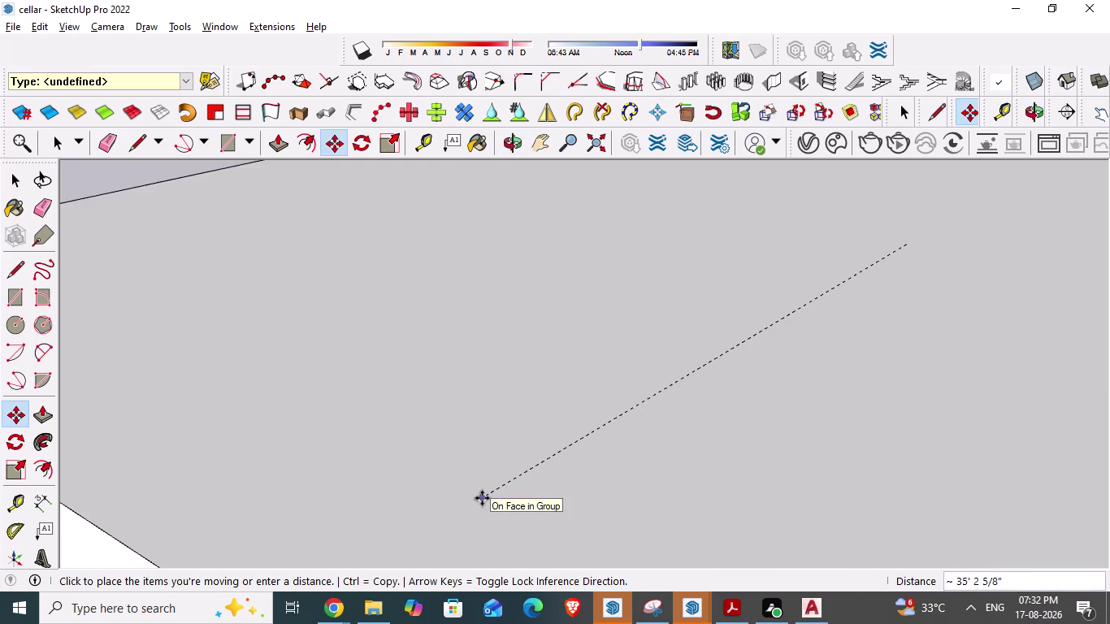
scroll(down, 3)
scroll(down, 3)
scroll(down, 3)
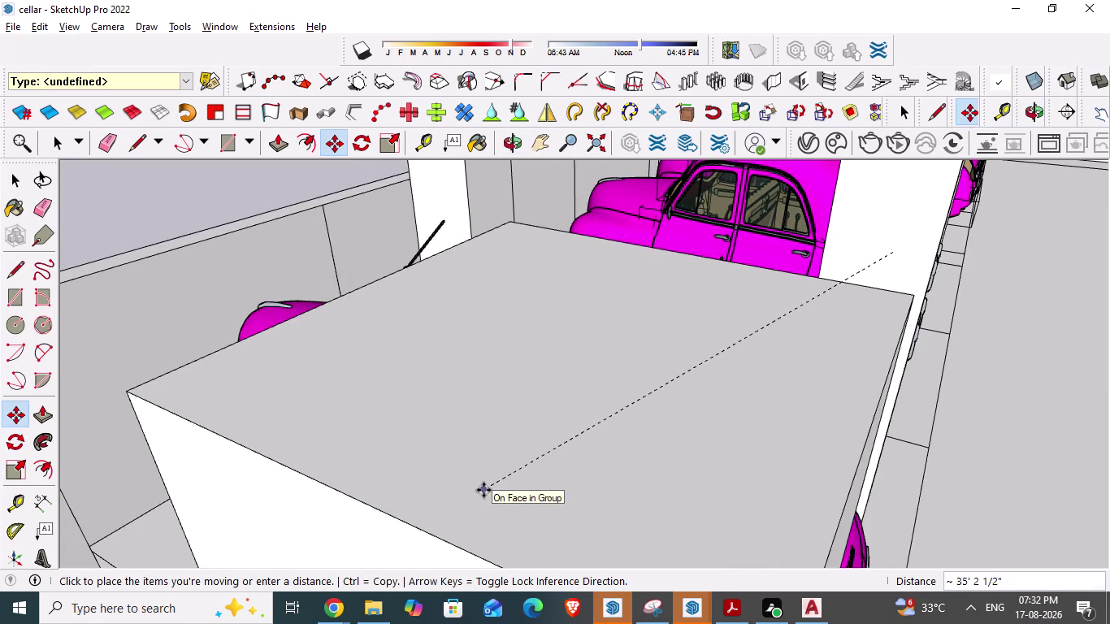
scroll(down, 3)
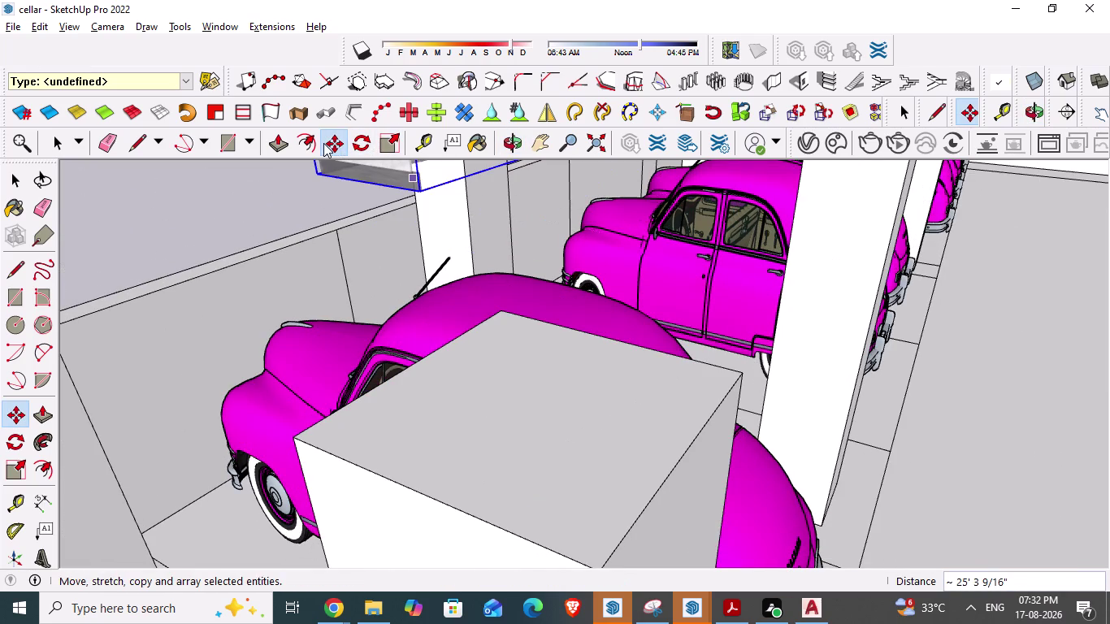
click(590, 143)
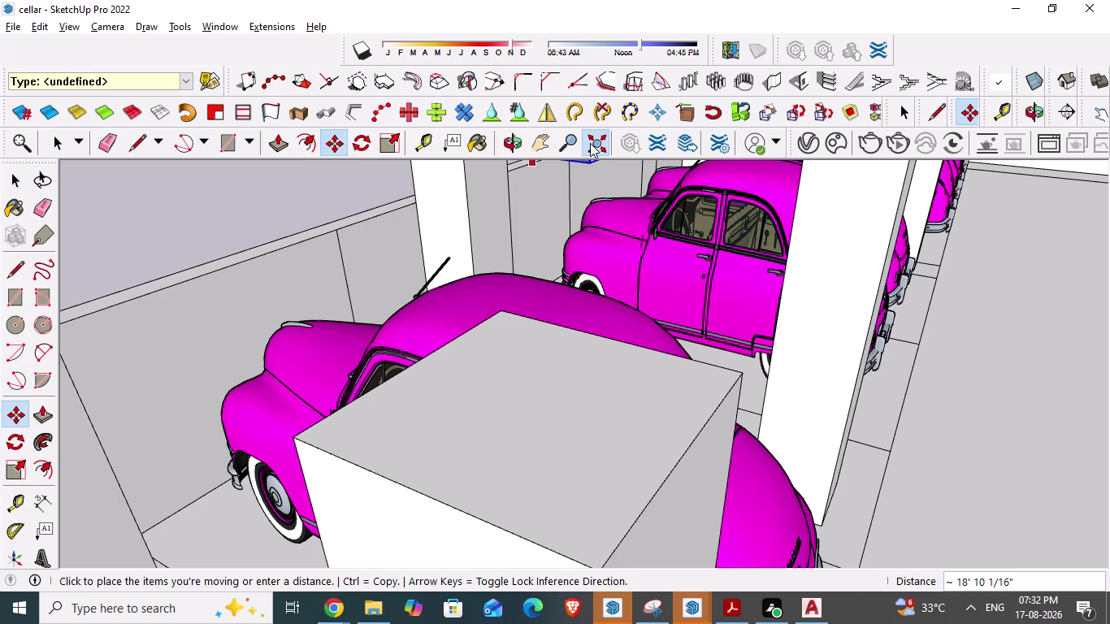
click(913, 452)
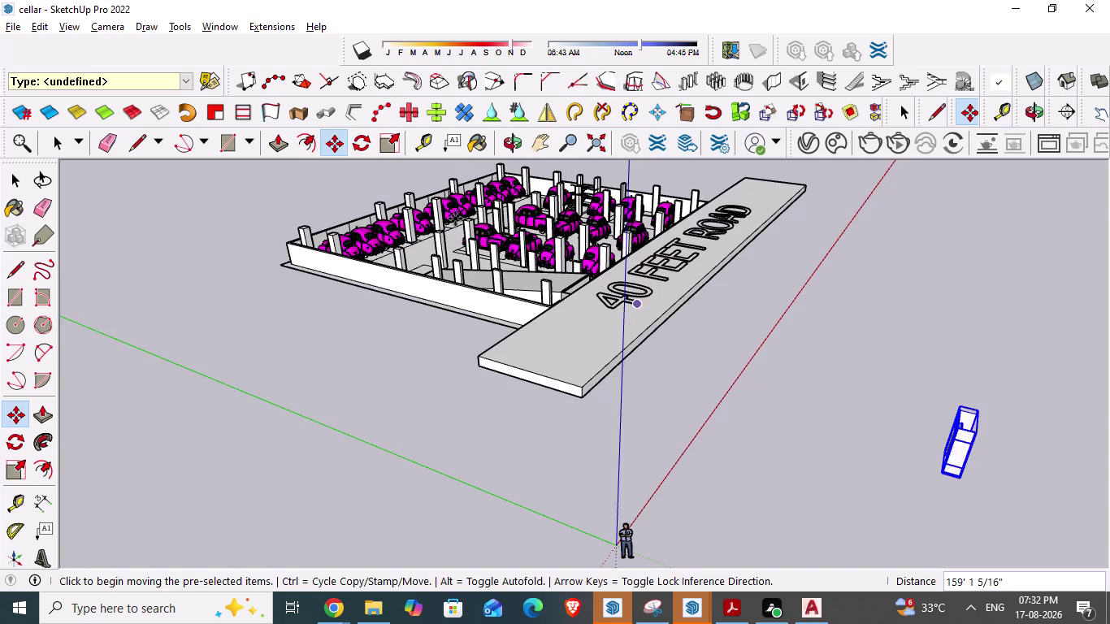
key(space)
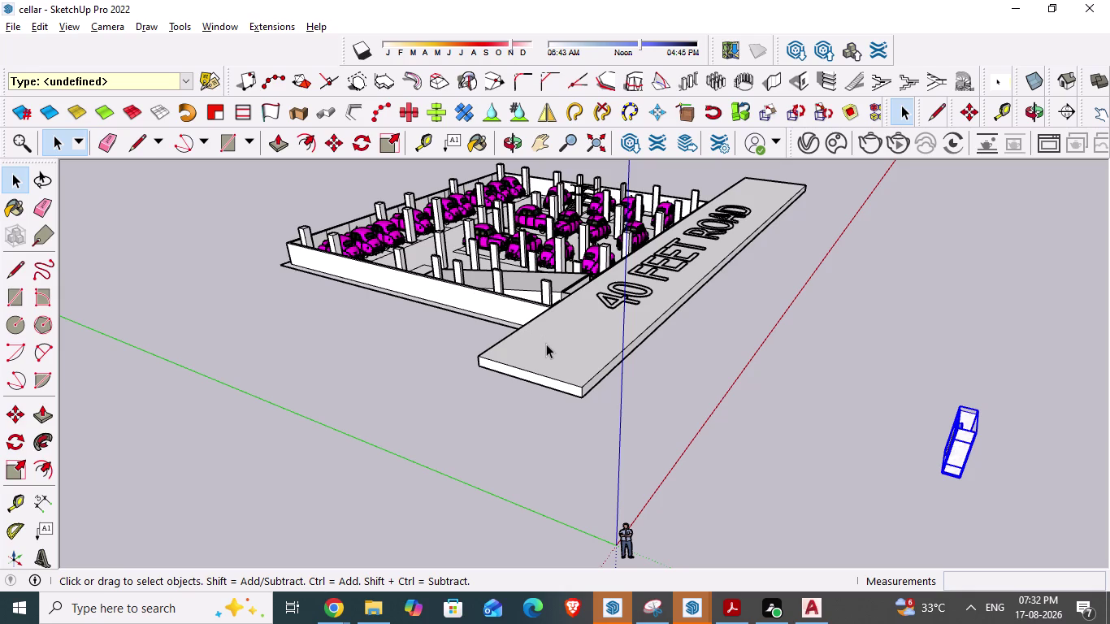
Select the block beside the cellar and begin rotating it about a centre on the block.
scroll(down, 3)
click(911, 448)
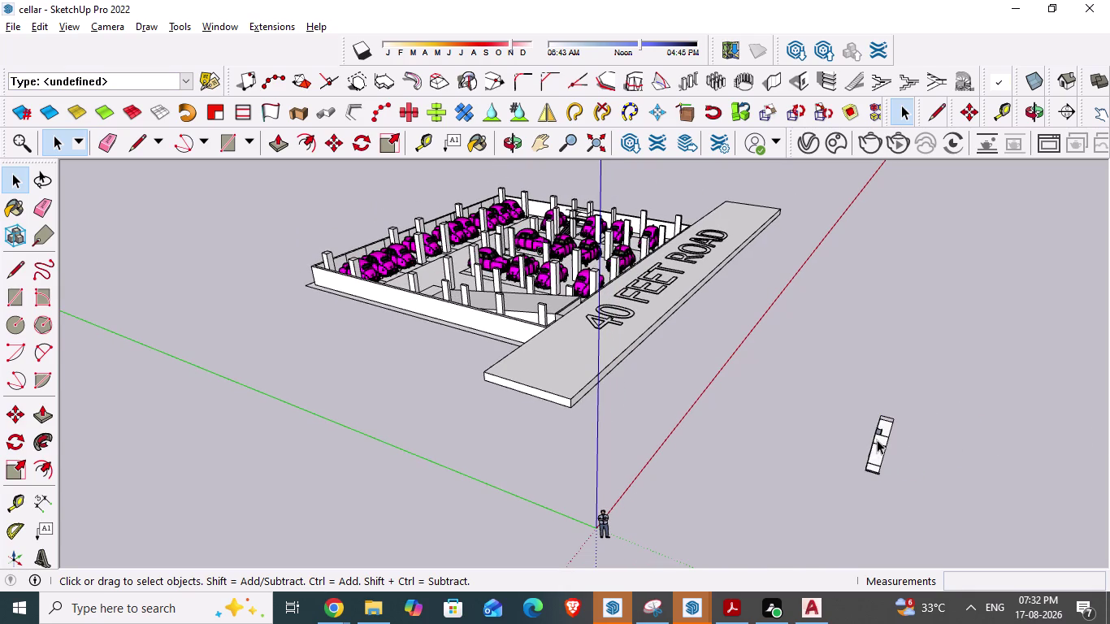
click(877, 440)
key(m)
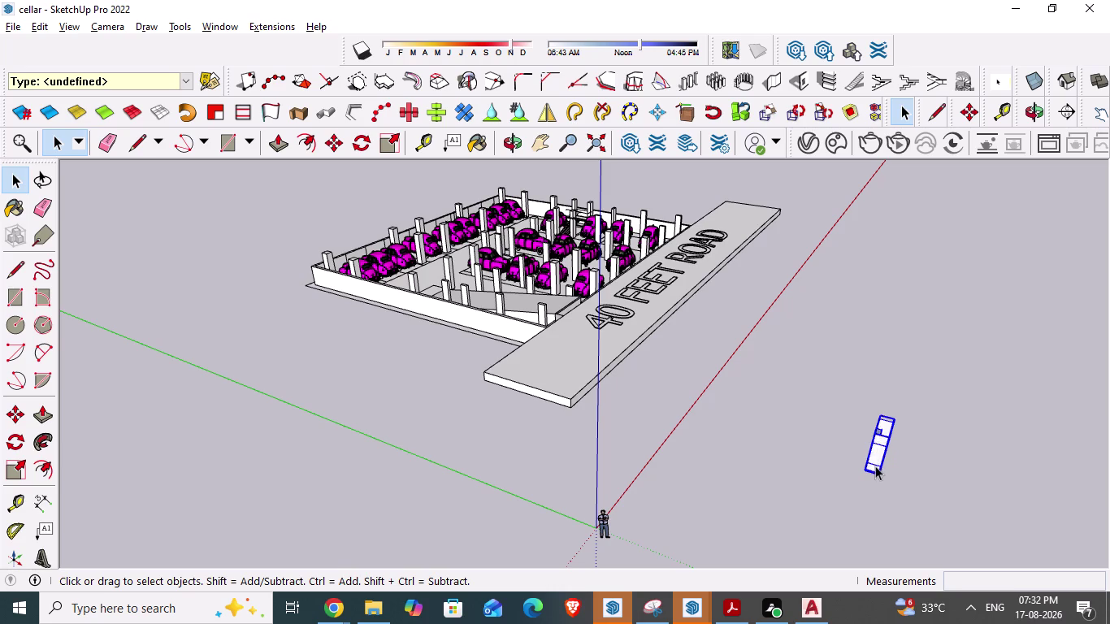
drag(868, 470, 602, 273)
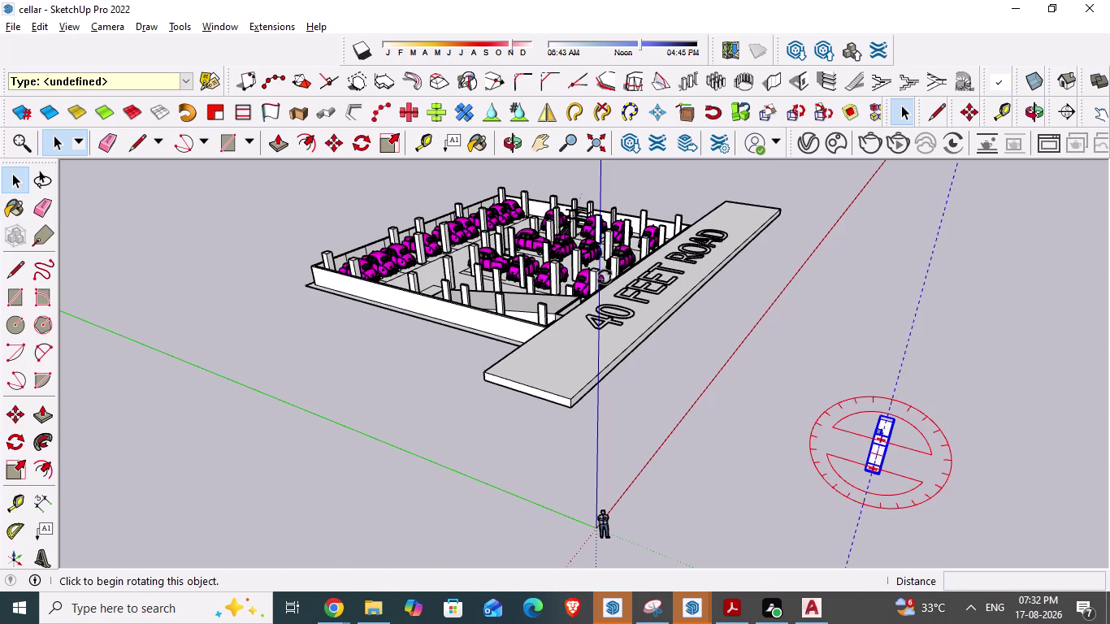
drag(602, 273, 562, 235)
scroll(up, 3)
scroll(up, 3)
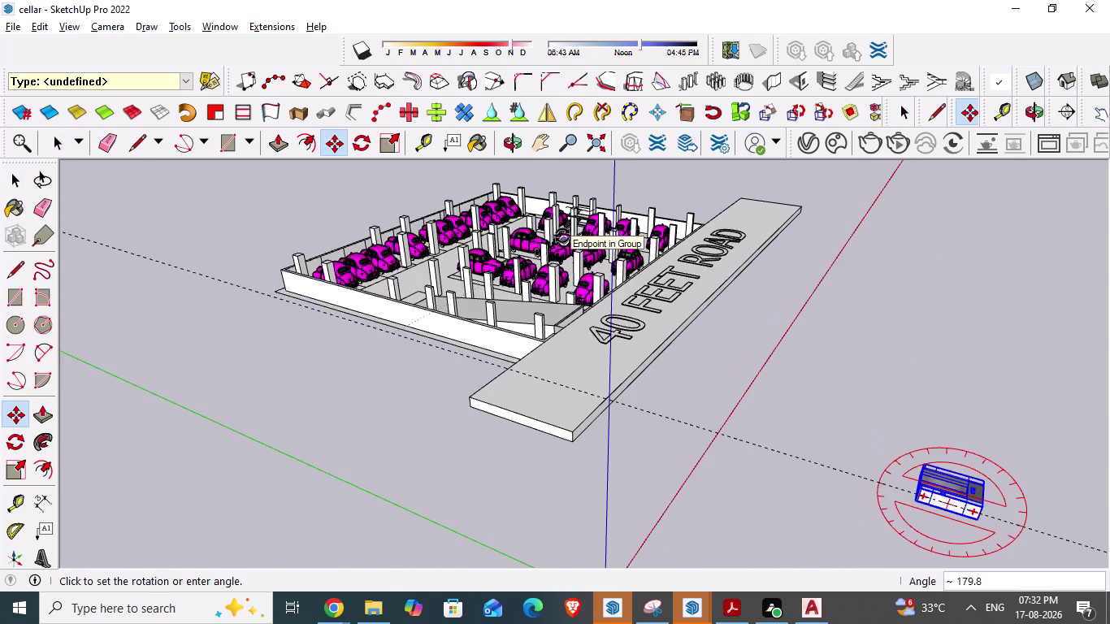
drag(562, 236, 563, 238)
scroll(up, 3)
scroll(up, 3)
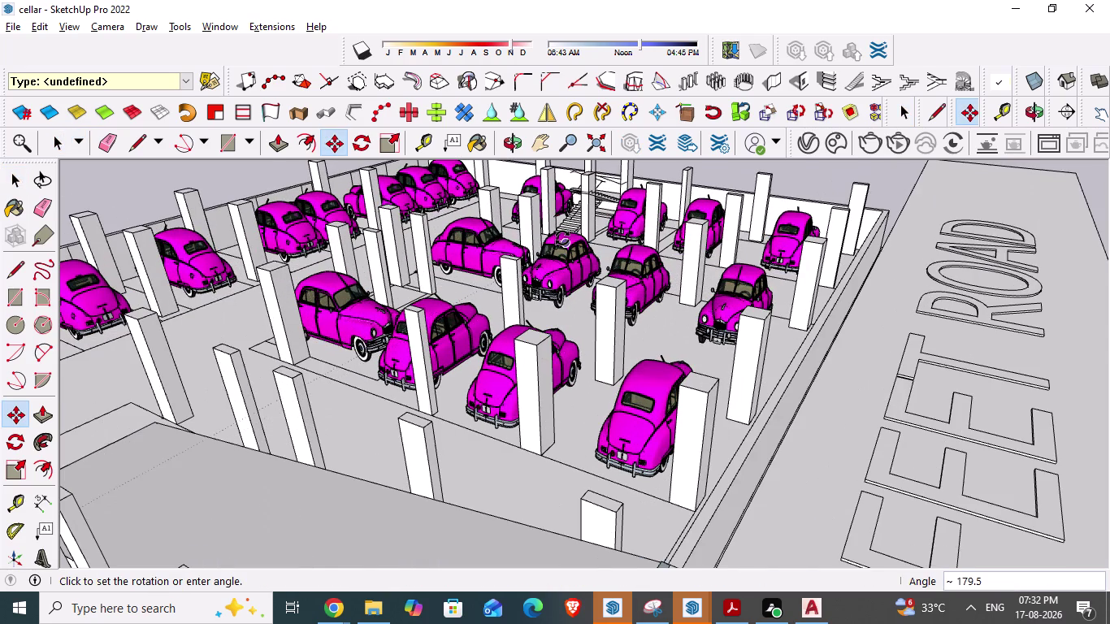
drag(562, 238, 564, 242)
scroll(up, 3)
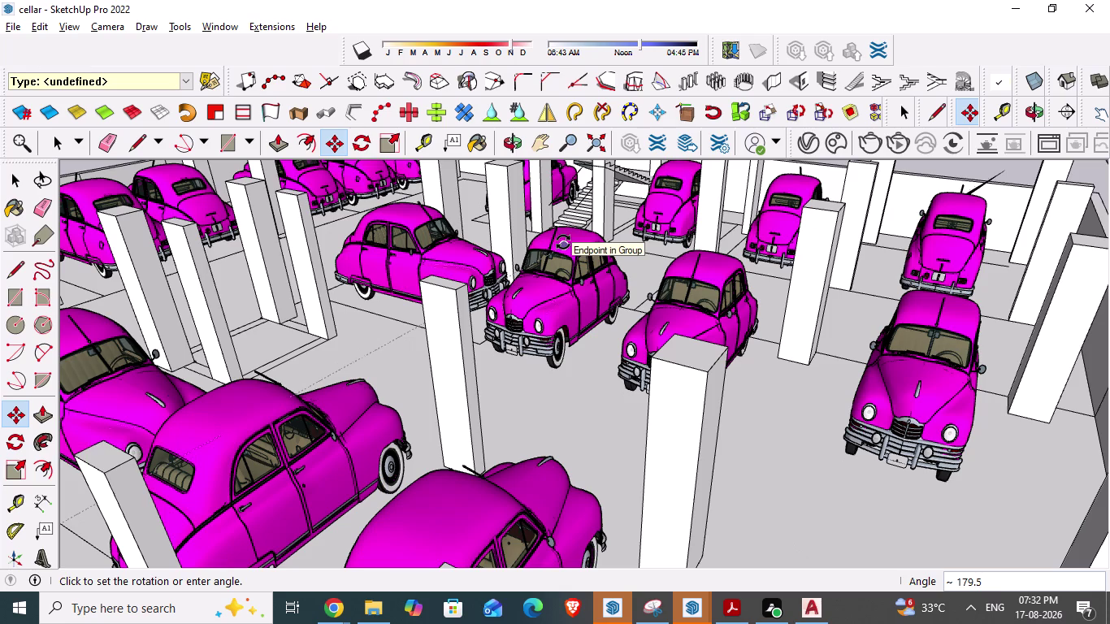
drag(563, 243, 600, 364)
Fine-tune the block's rotation to roughly 177 degrees, orbiting to check.
middle_drag(564, 243, 600, 365)
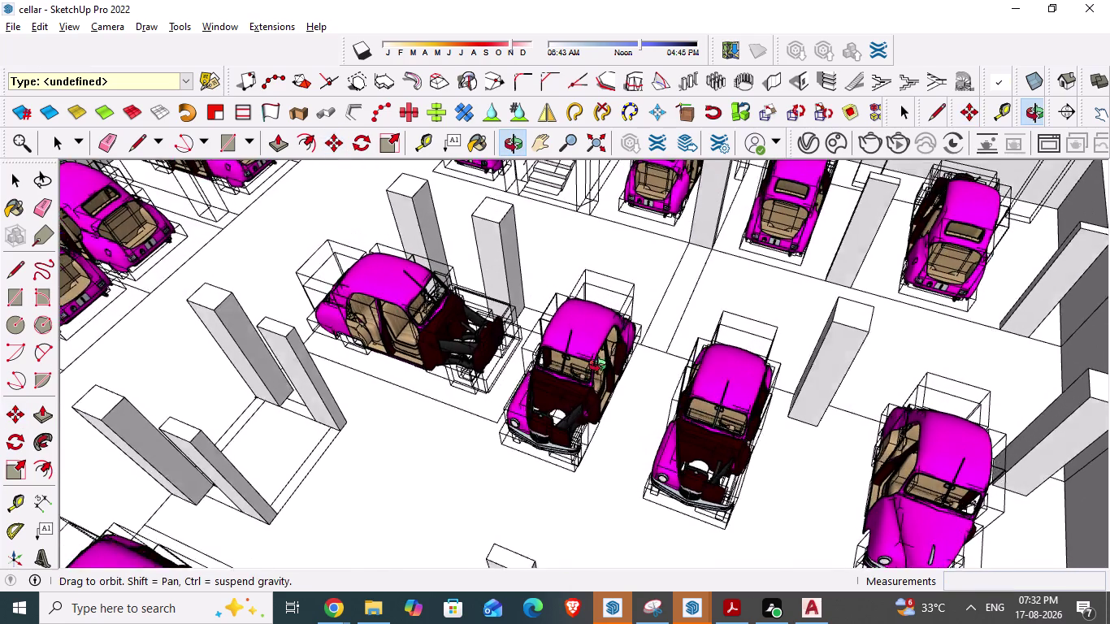
middle_drag(599, 365, 605, 376)
drag(599, 365, 605, 378)
scroll(down, 3)
scroll(down, 3)
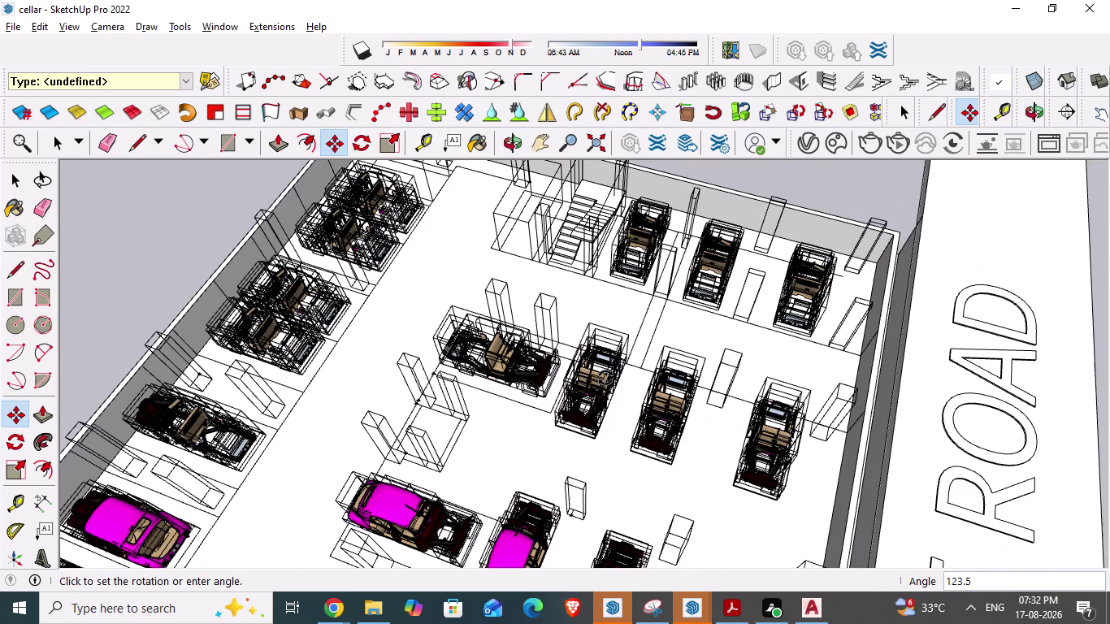
drag(605, 378, 520, 231)
scroll(down, 3)
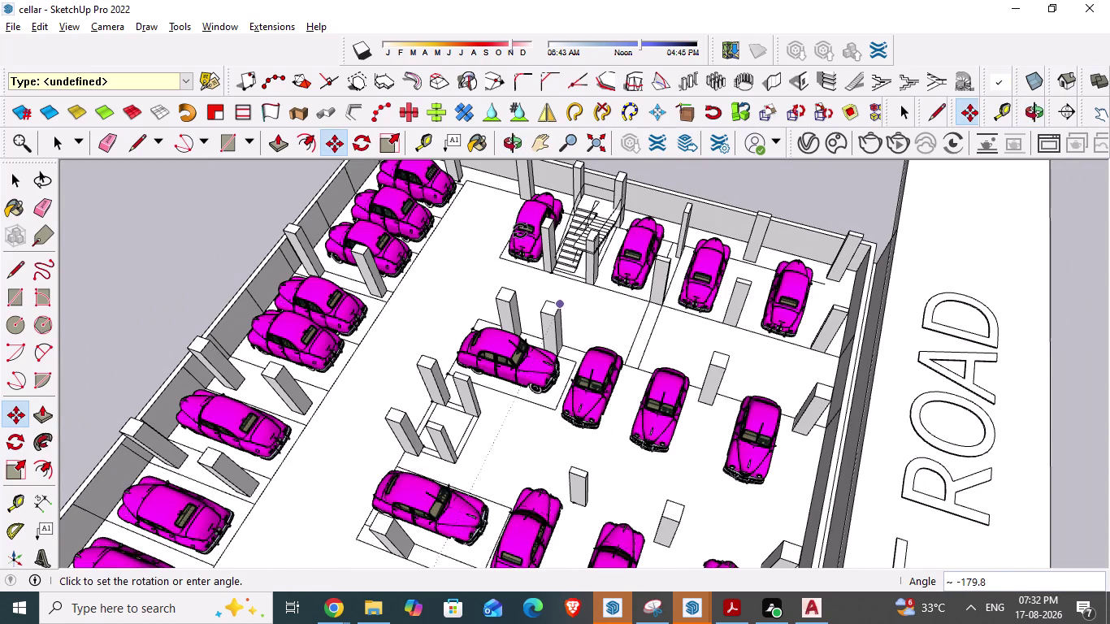
drag(520, 231, 467, 307)
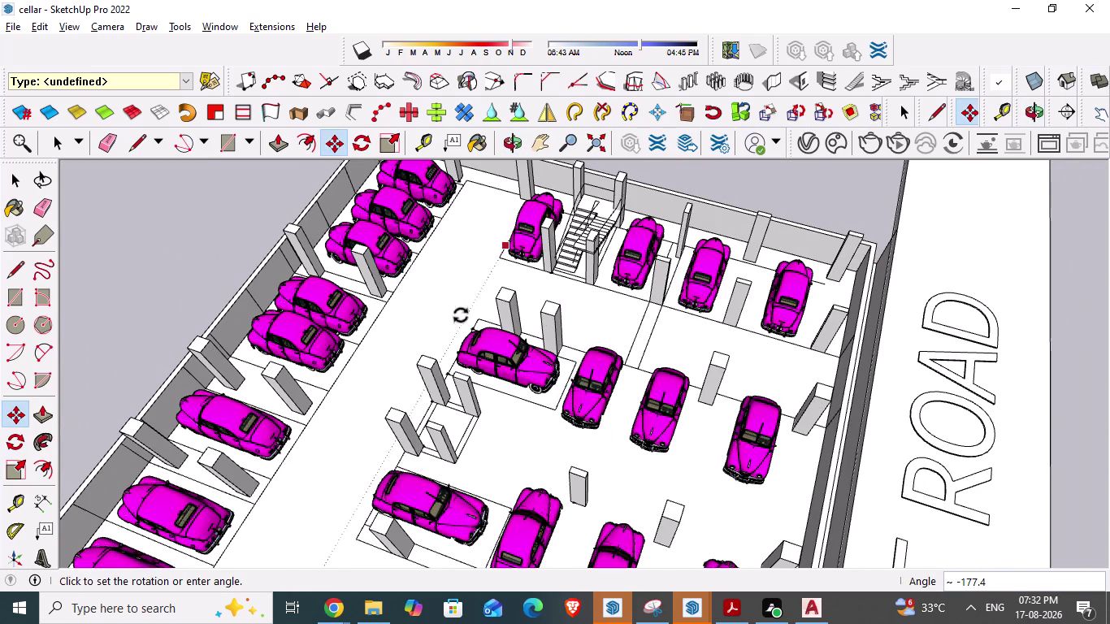
drag(467, 306, 402, 455)
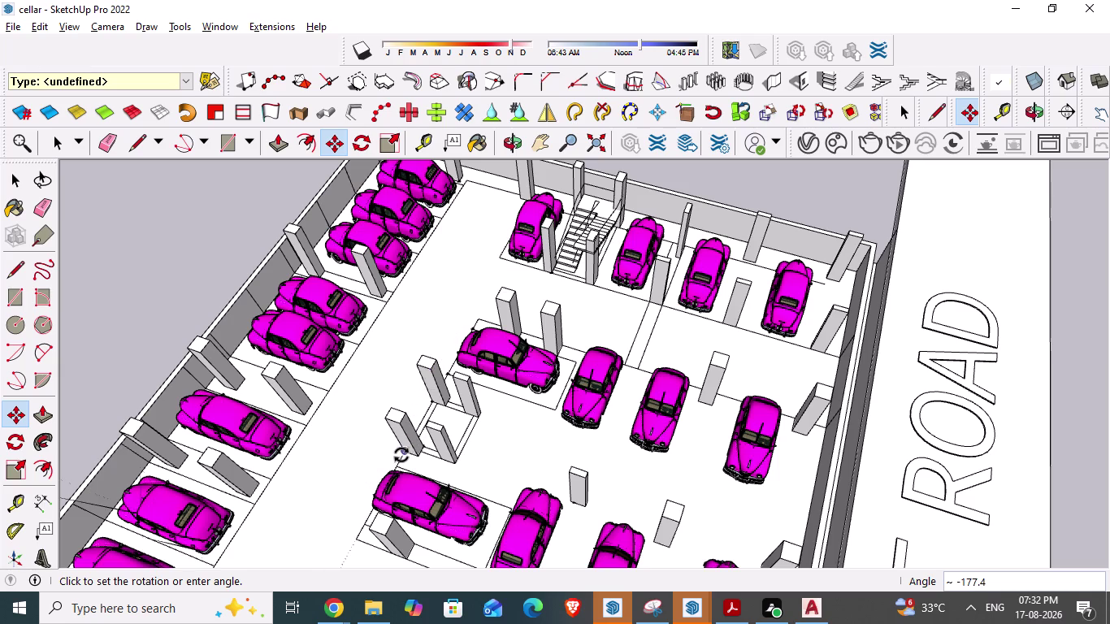
drag(401, 455, 421, 407)
middle_drag(421, 408, 822, 363)
drag(421, 407, 817, 365)
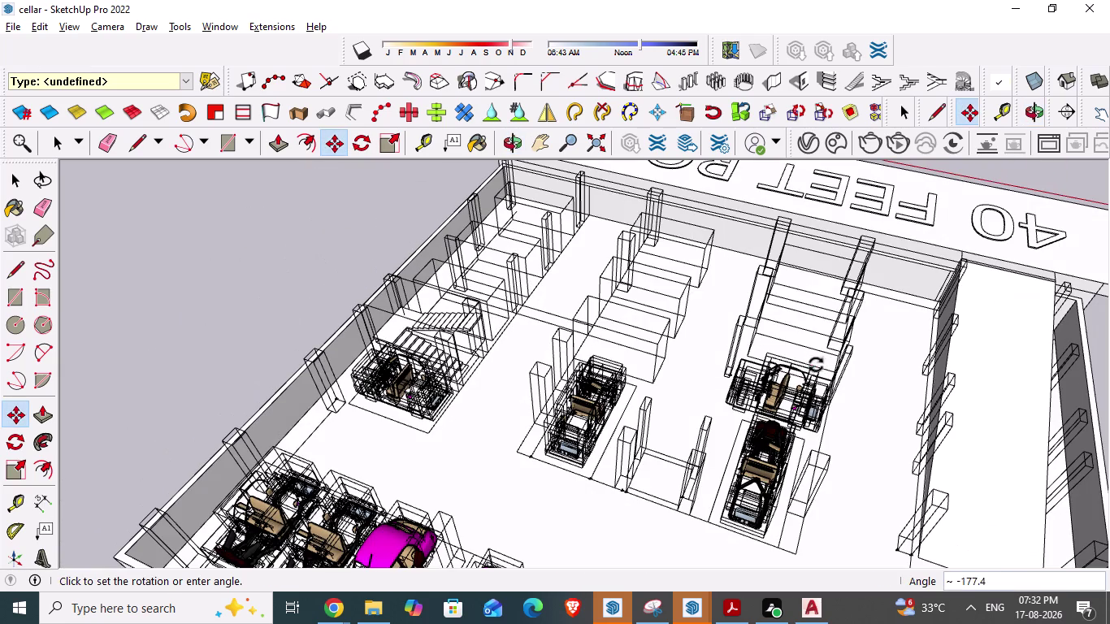
drag(818, 364, 630, 493)
Shift the rotated items about 9 inches against the central column, then zoom out.
click(630, 493)
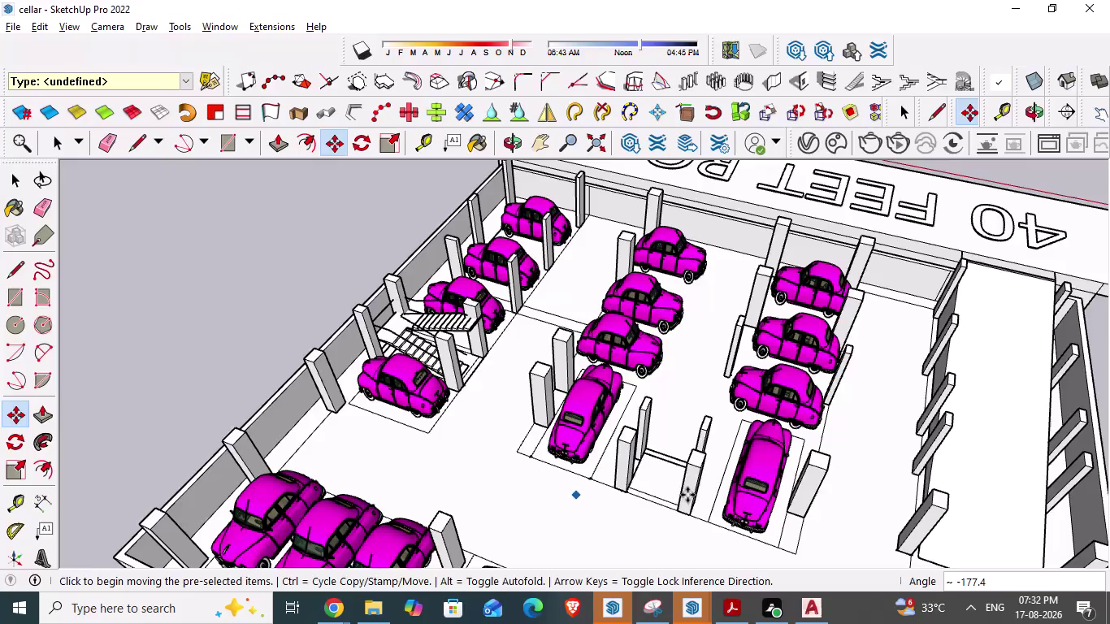
click(628, 491)
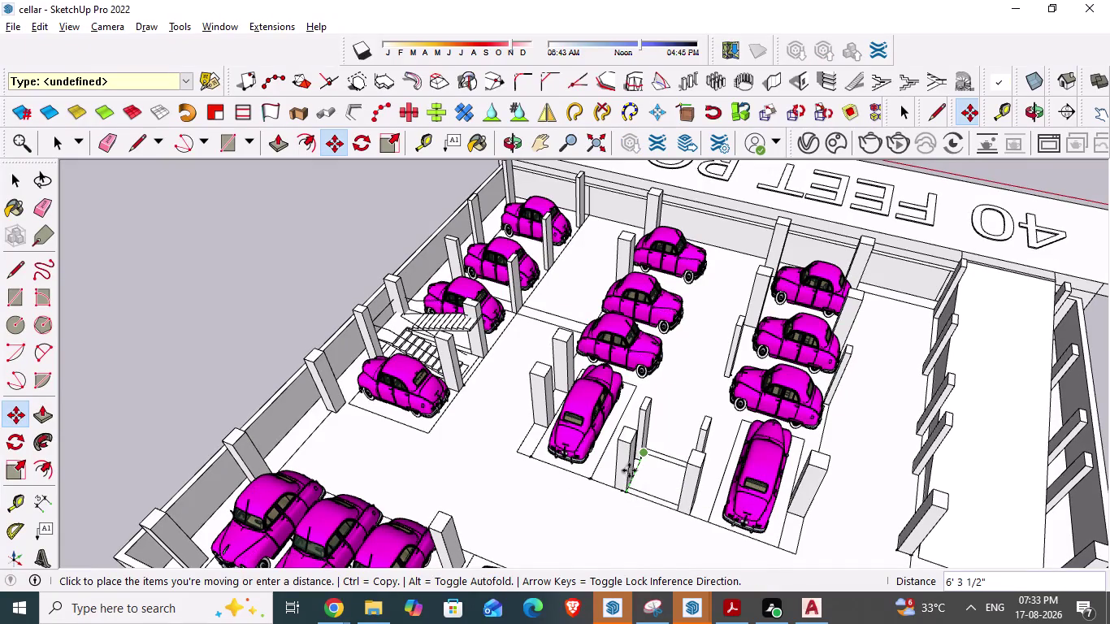
click(627, 489)
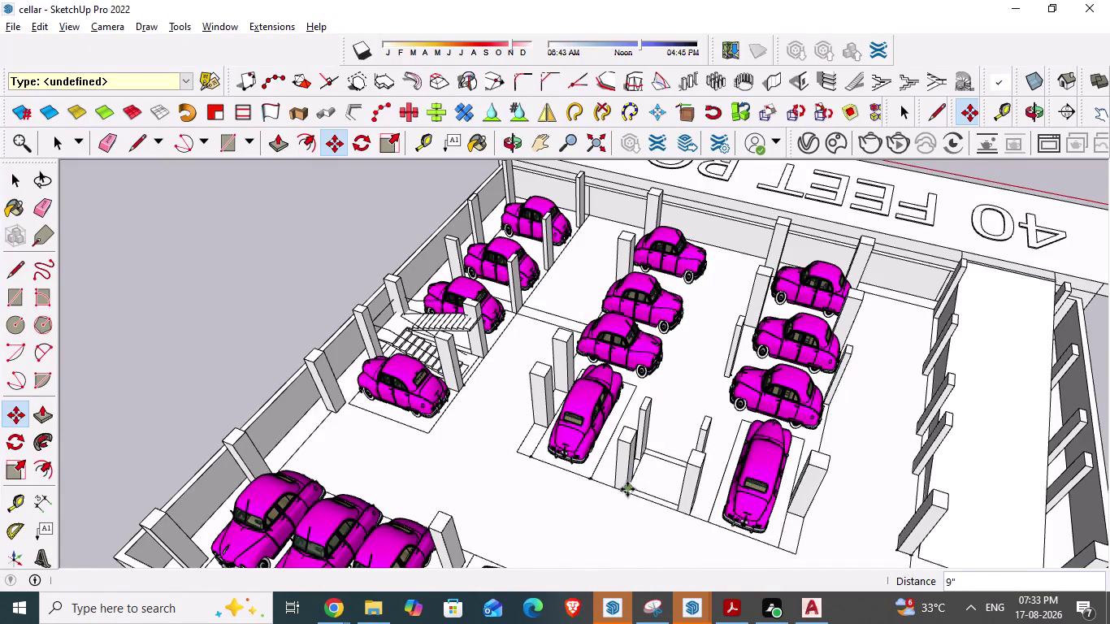
key(space)
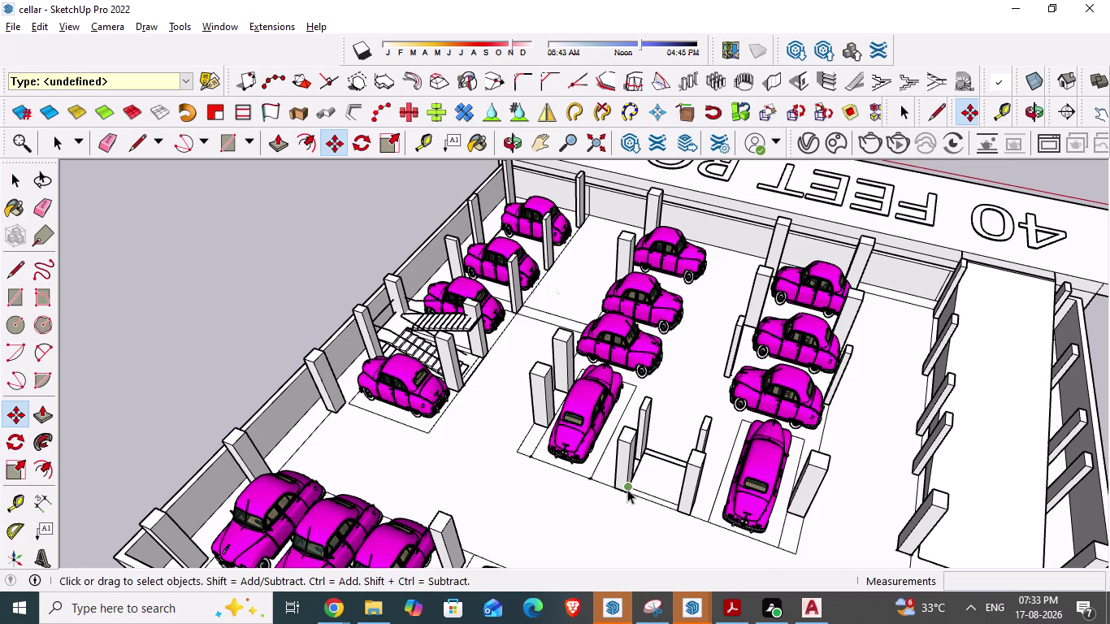
scroll(down, 3)
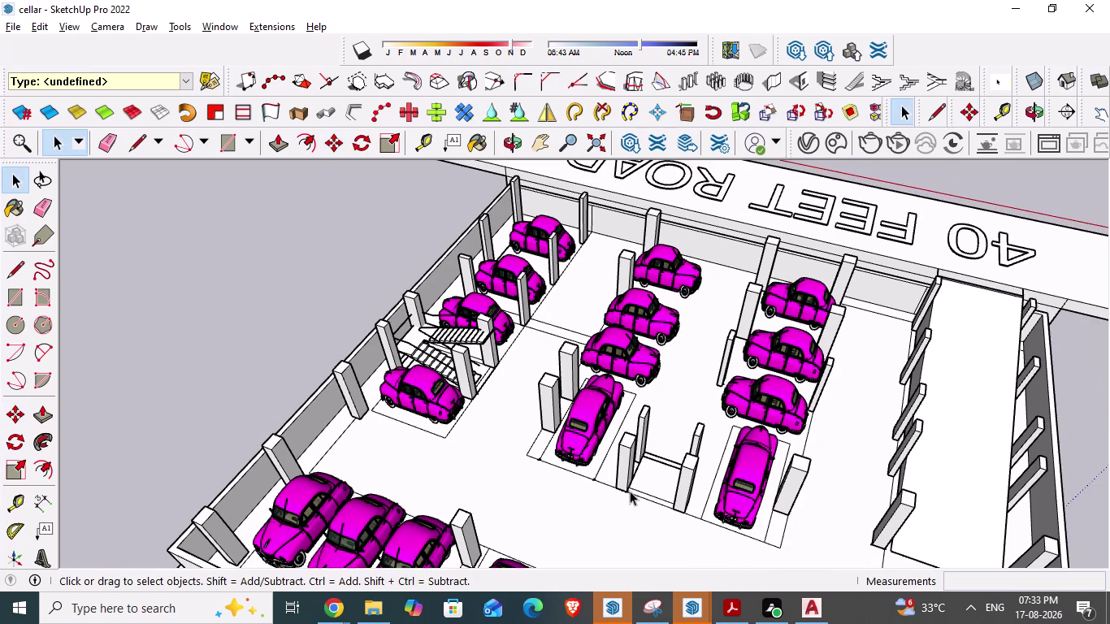
scroll(down, 3)
scroll(down, 3)
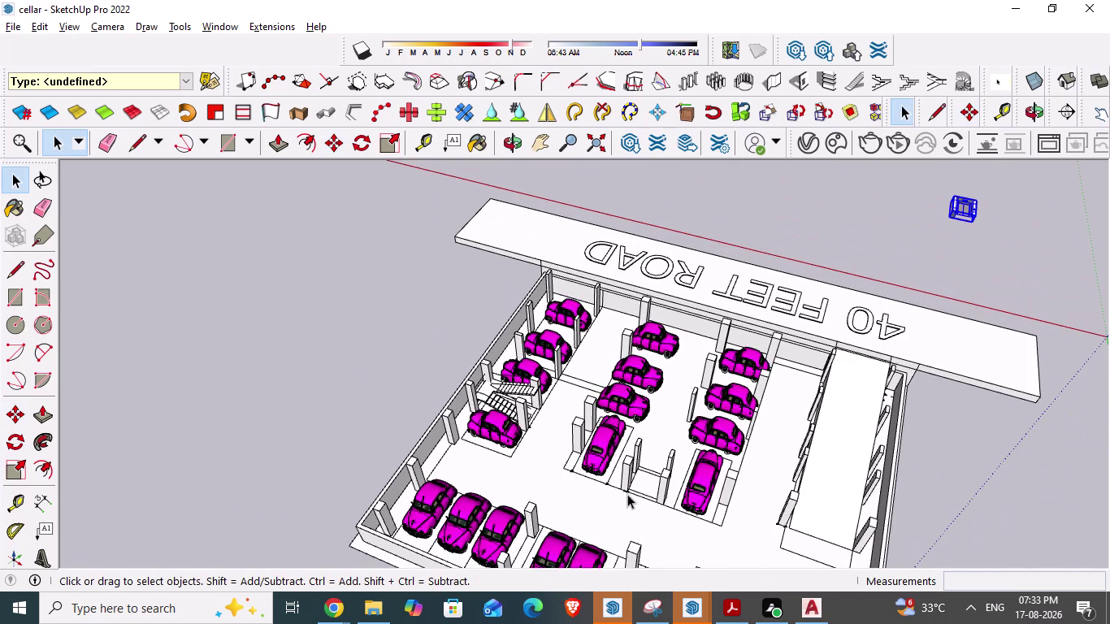
Select the lift outside the cellar and turn it with the Move tool's rotation grip.
click(961, 212)
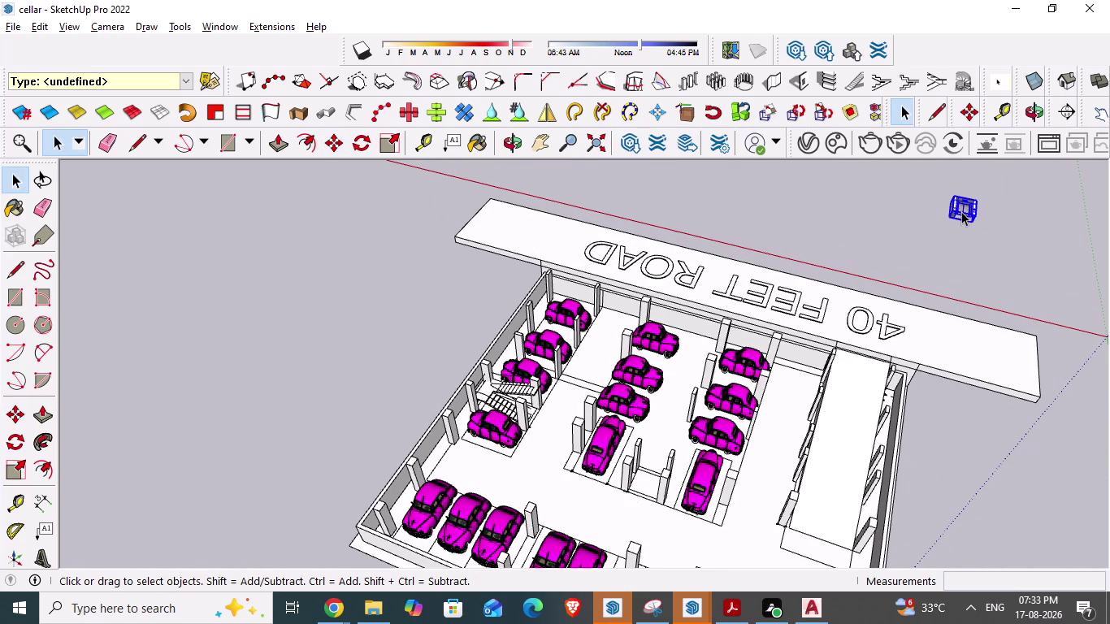
key(m)
scroll(up, 3)
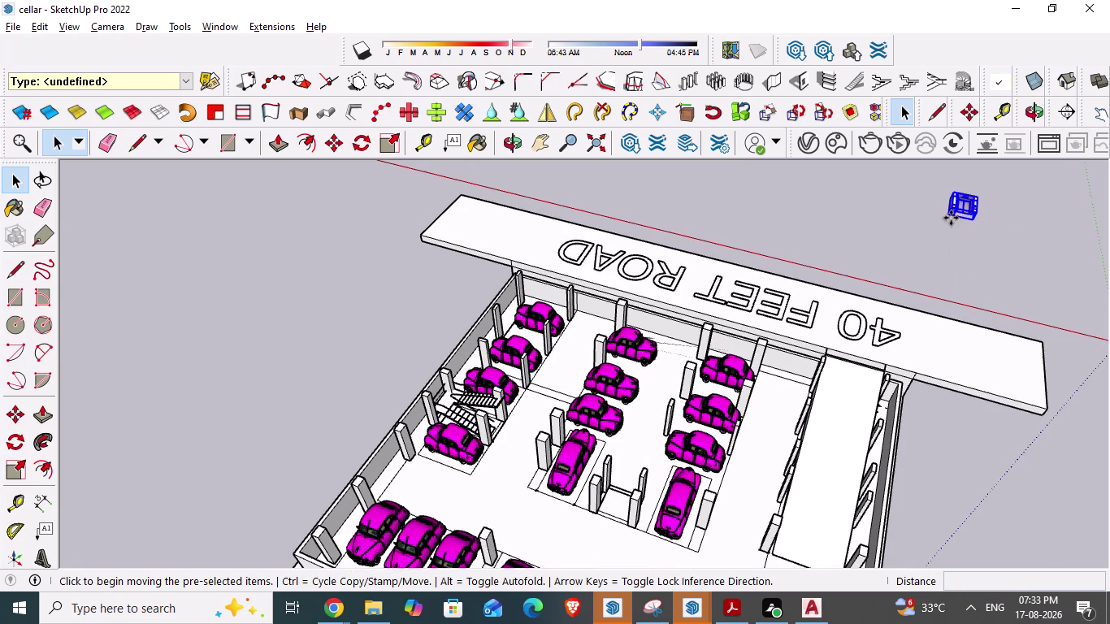
click(949, 210)
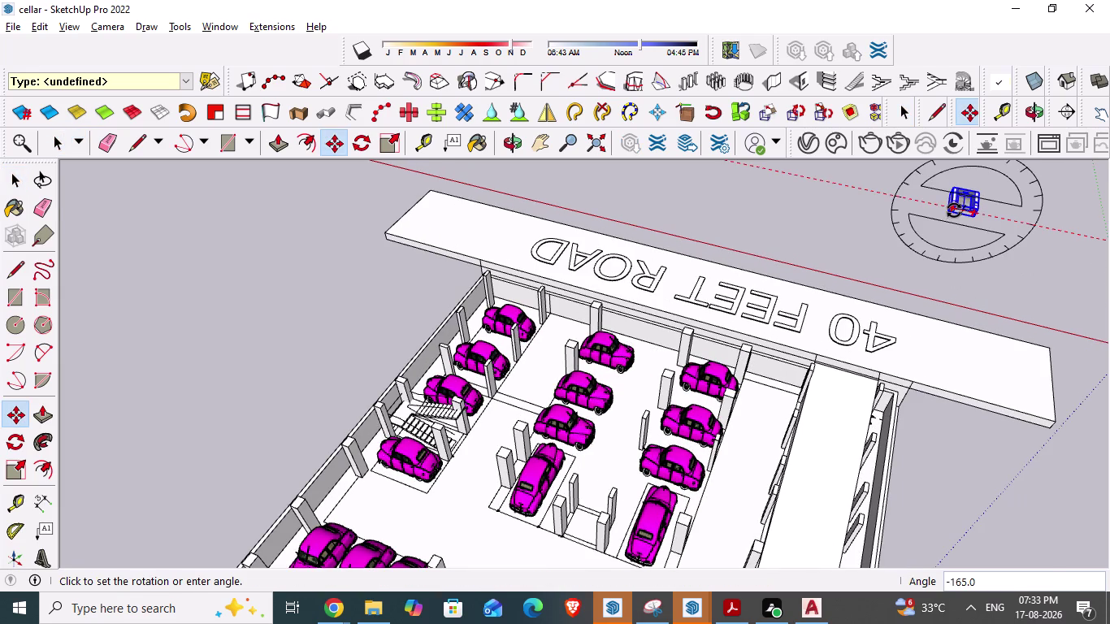
key(space)
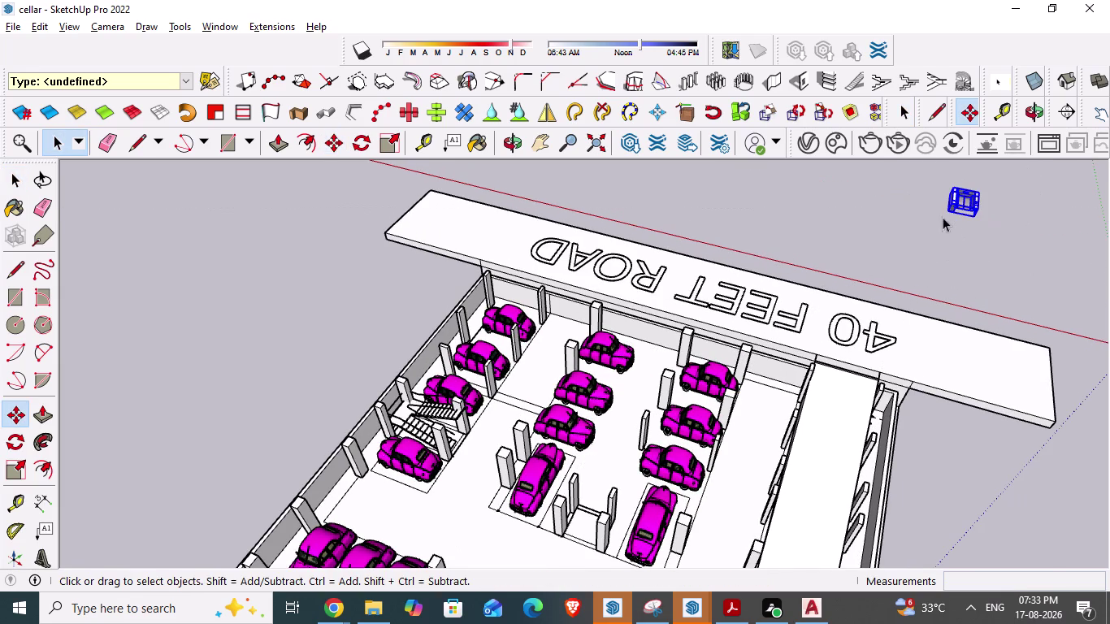
scroll(up, 3)
scroll(up, 3)
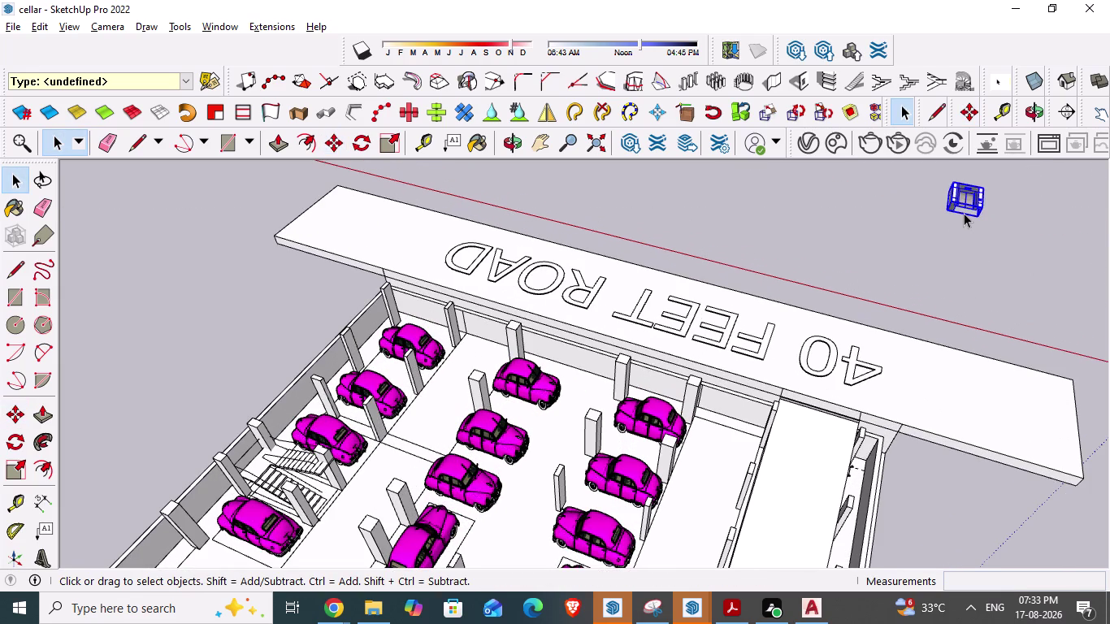
Undo the last three actions and zoom around the cellar.
key(ctrl+z)
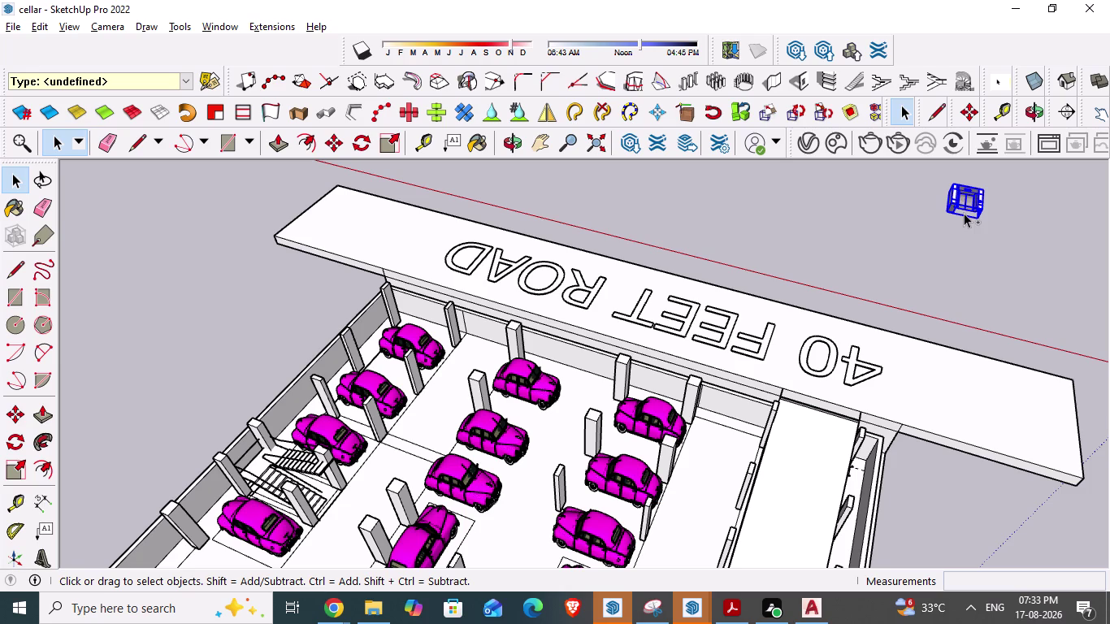
key(ctrl+z)
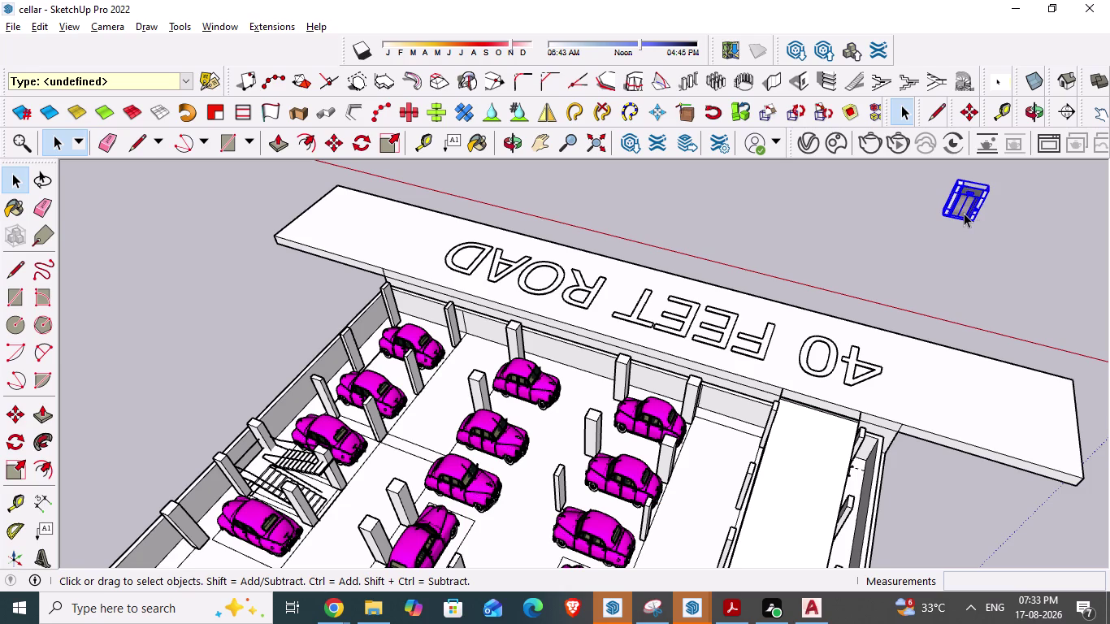
key(ctrl+z)
scroll(down, 3)
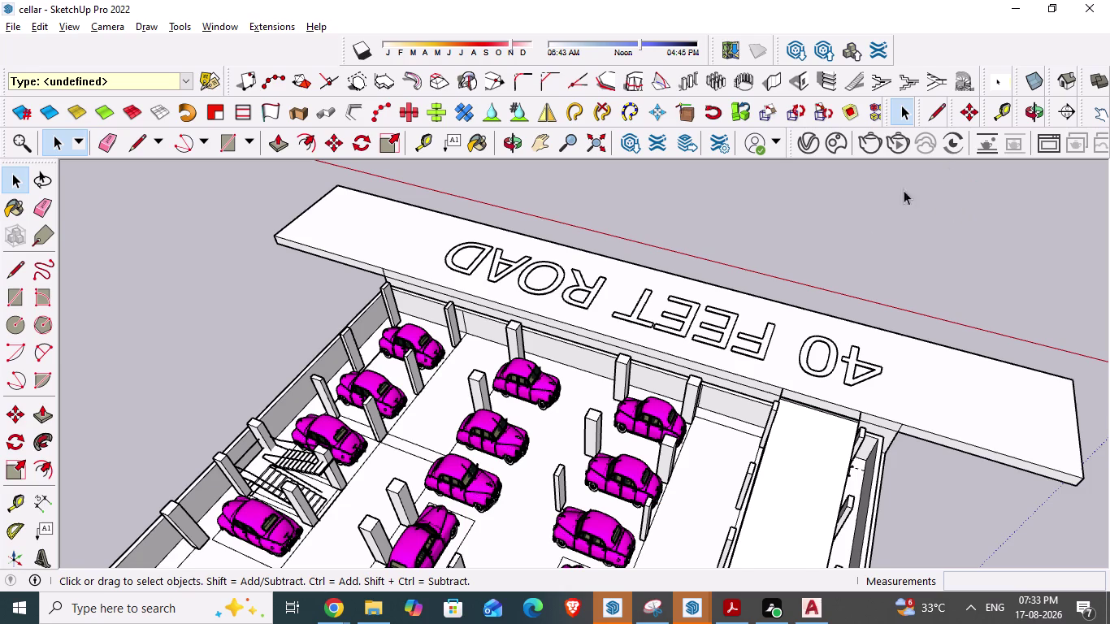
scroll(down, 3)
scroll(down, 3)
scroll(down, 3)
scroll(up, 3)
scroll(up, 3)
scroll(up, 3)
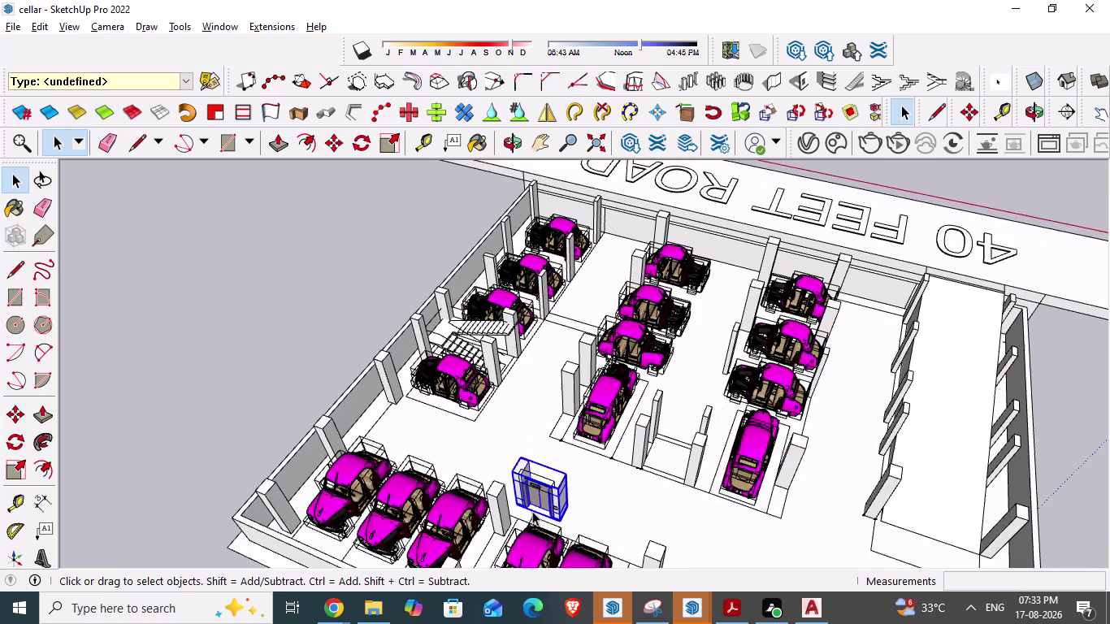
Move the lift about 19 feet and snap it against the wall beside the column.
middle_drag(533, 511, 538, 468)
scroll(up, 3)
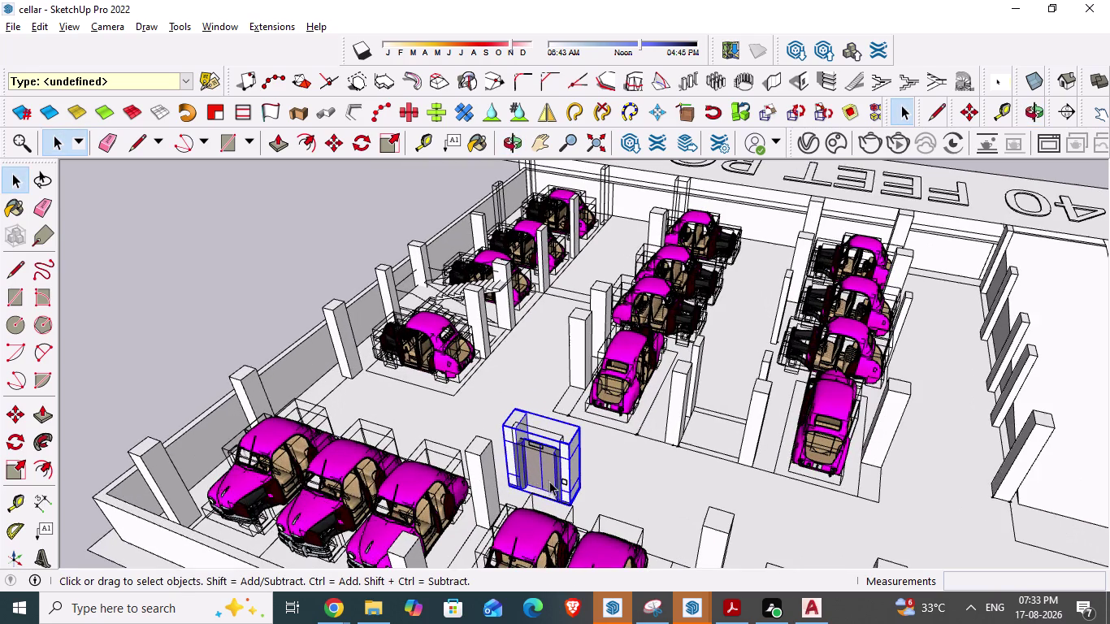
scroll(up, 3)
scroll(up, 3)
click(562, 461)
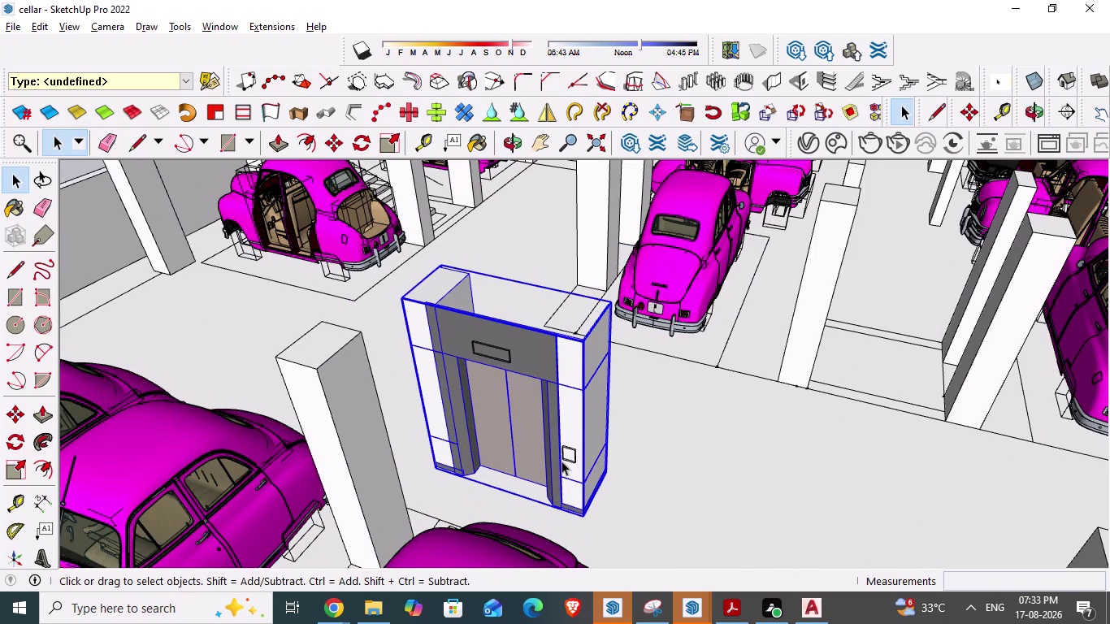
key(m)
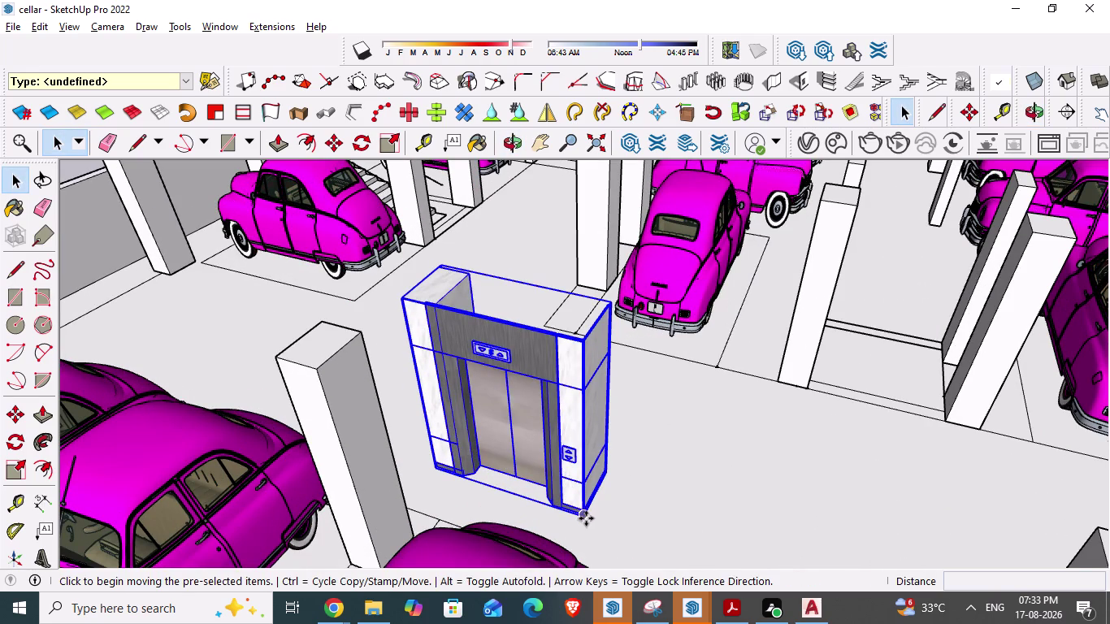
drag(584, 517, 908, 427)
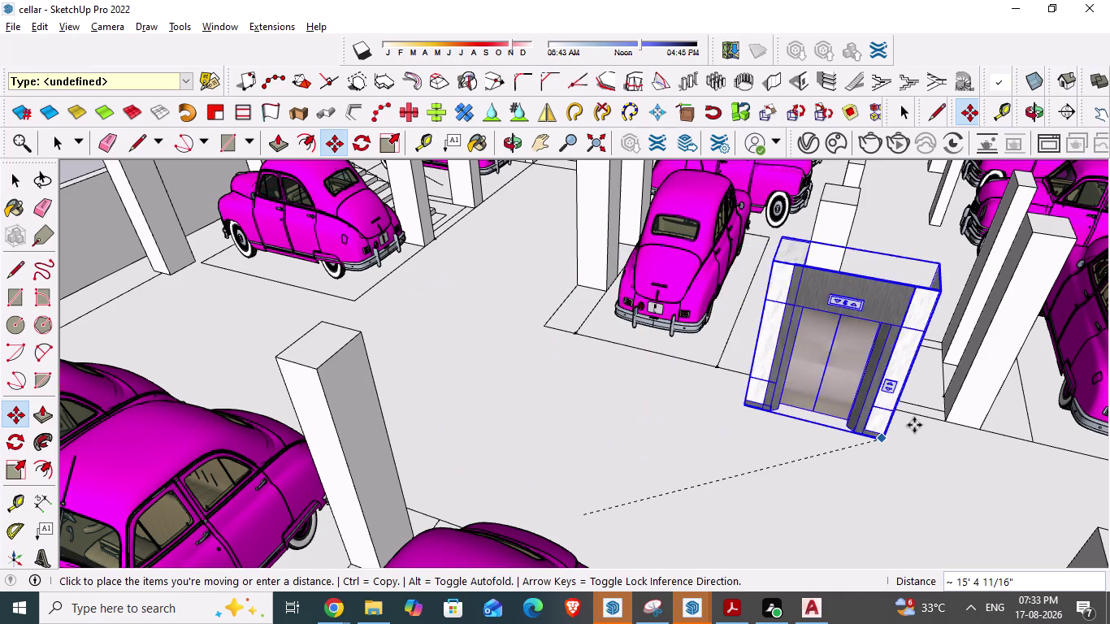
drag(907, 427, 950, 417)
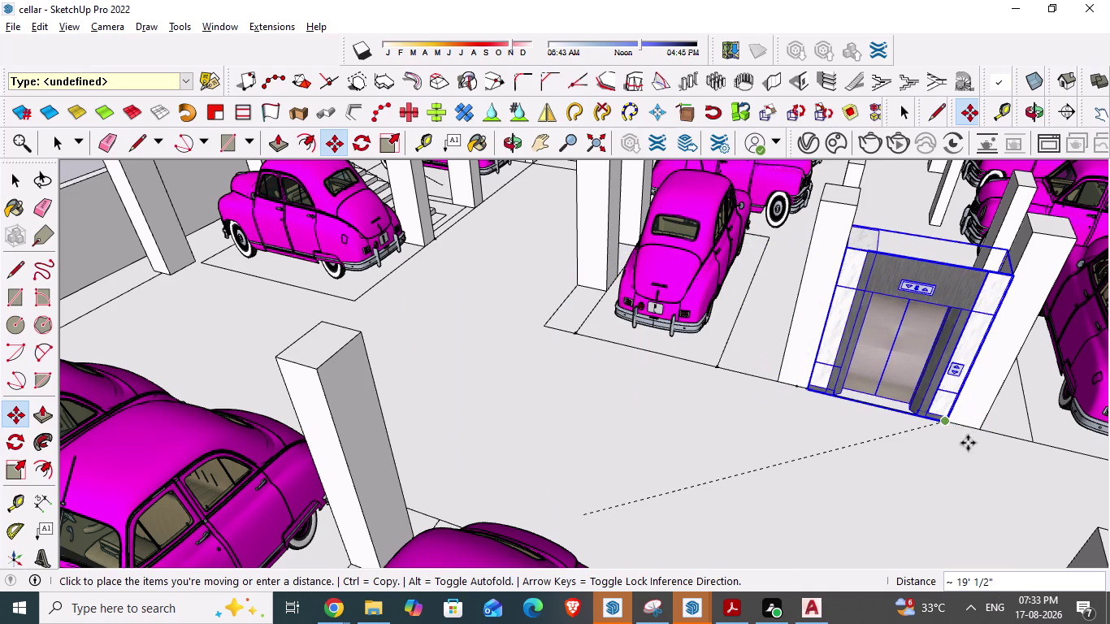
scroll(up, 3)
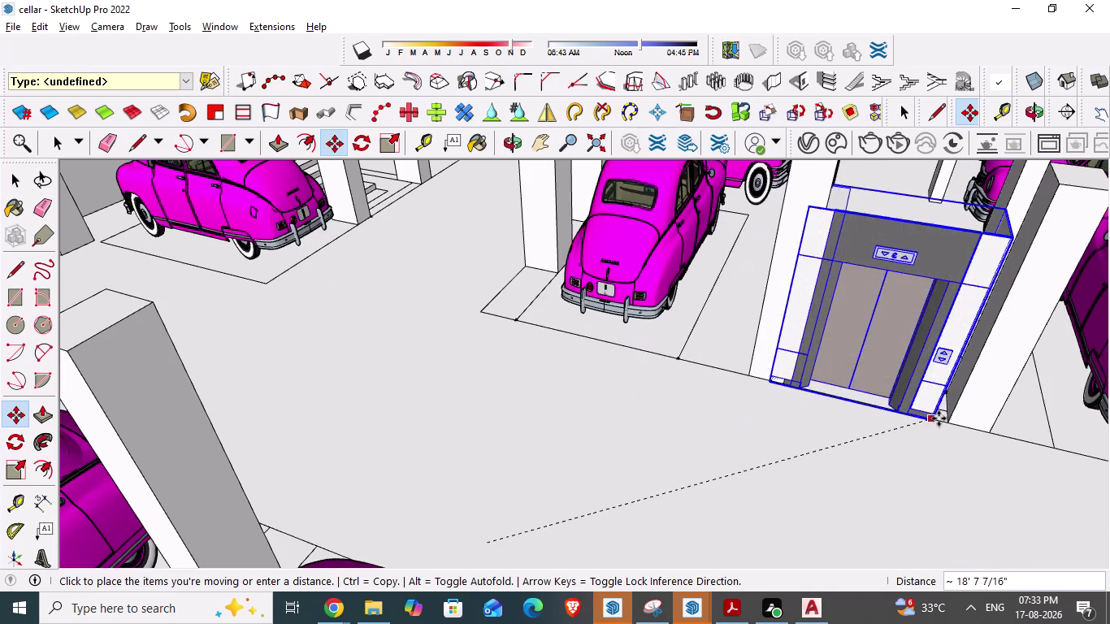
scroll(up, 3)
scroll(up, 3)
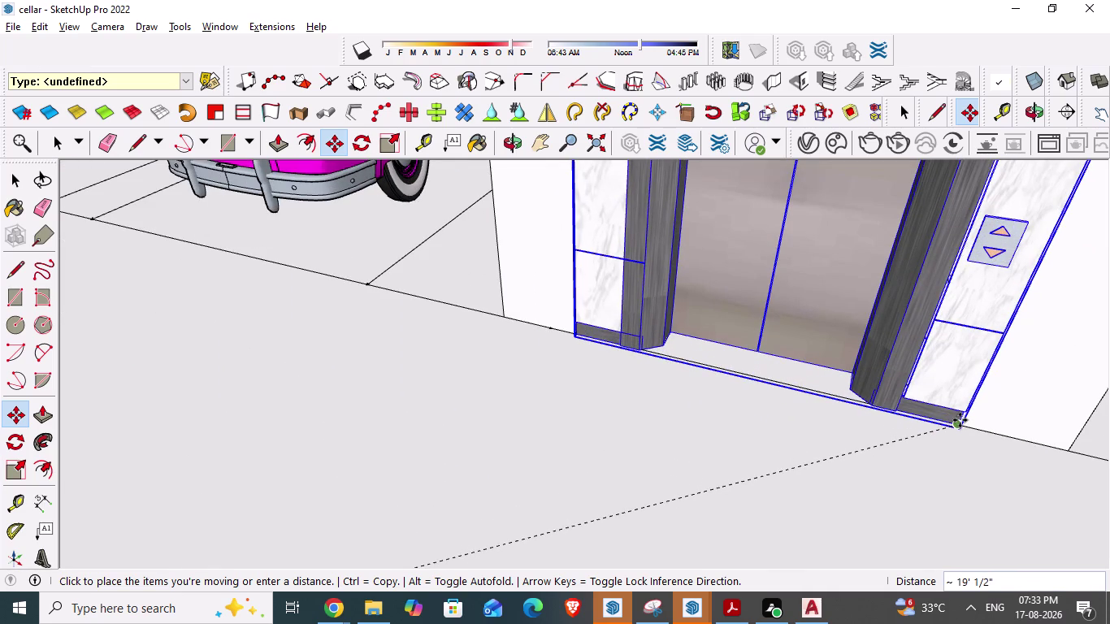
double_click(960, 420)
key(space)
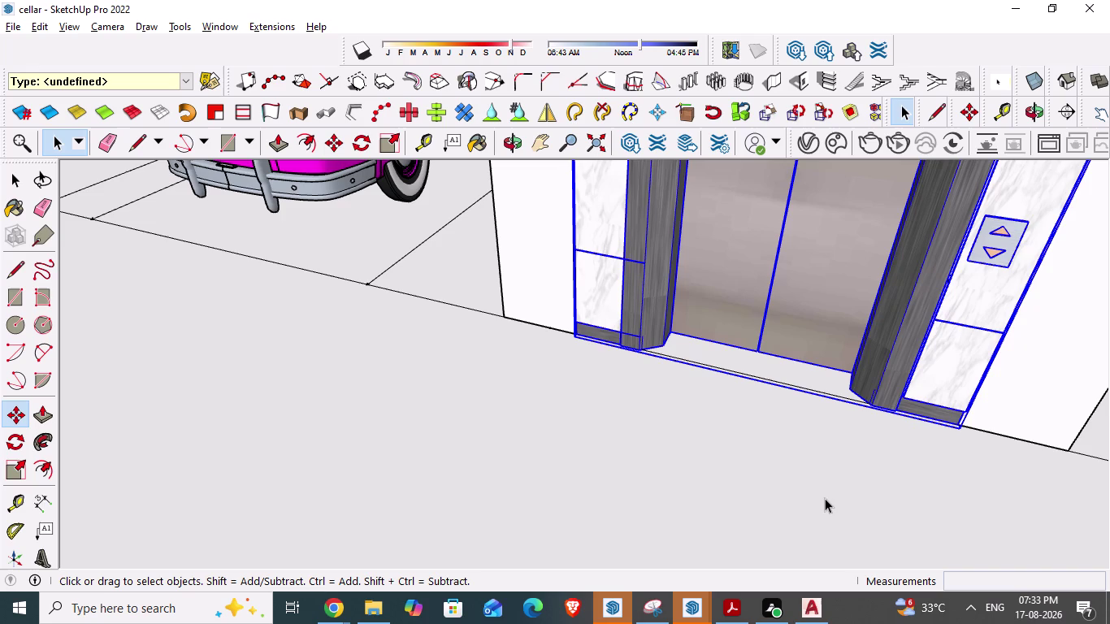
click(676, 473)
scroll(down, 3)
scroll(down, 3)
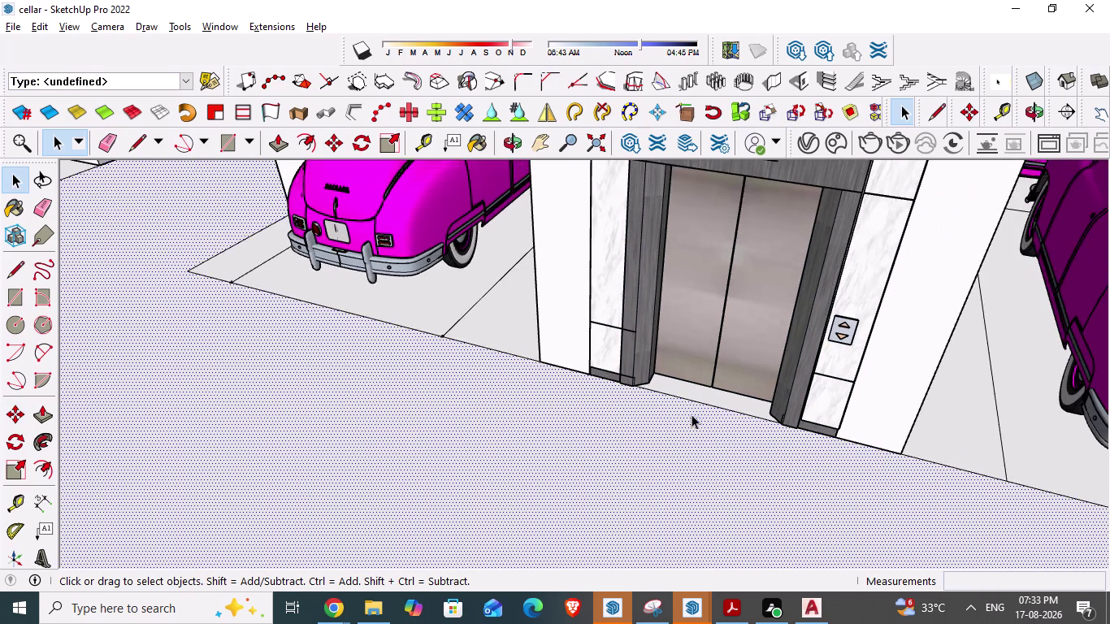
middle_drag(703, 411, 377, 532)
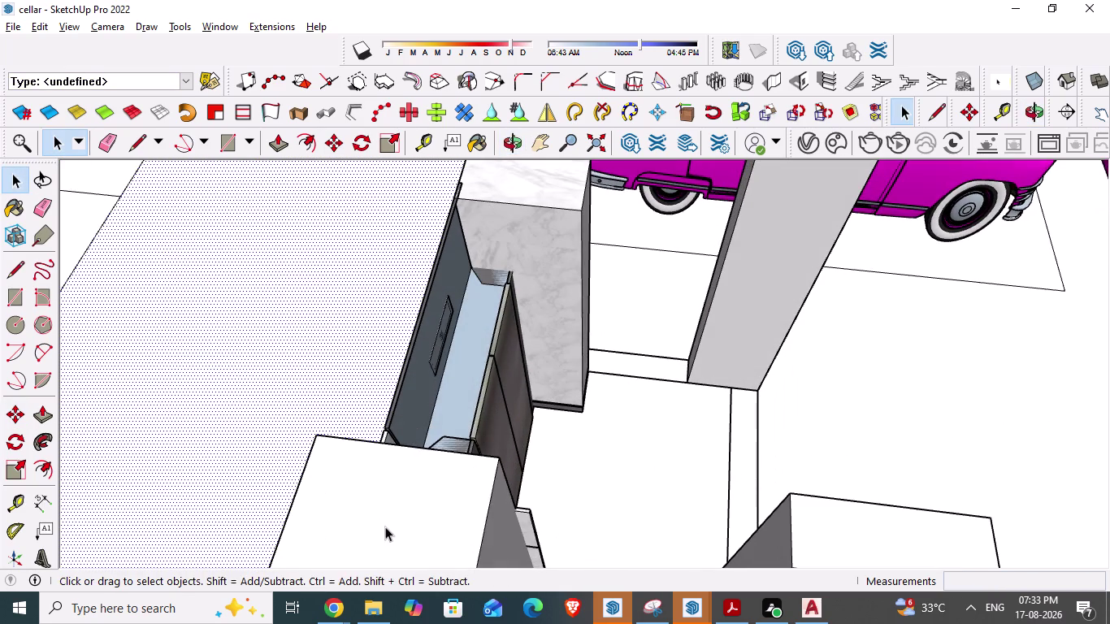
middle_drag(731, 390, 437, 314)
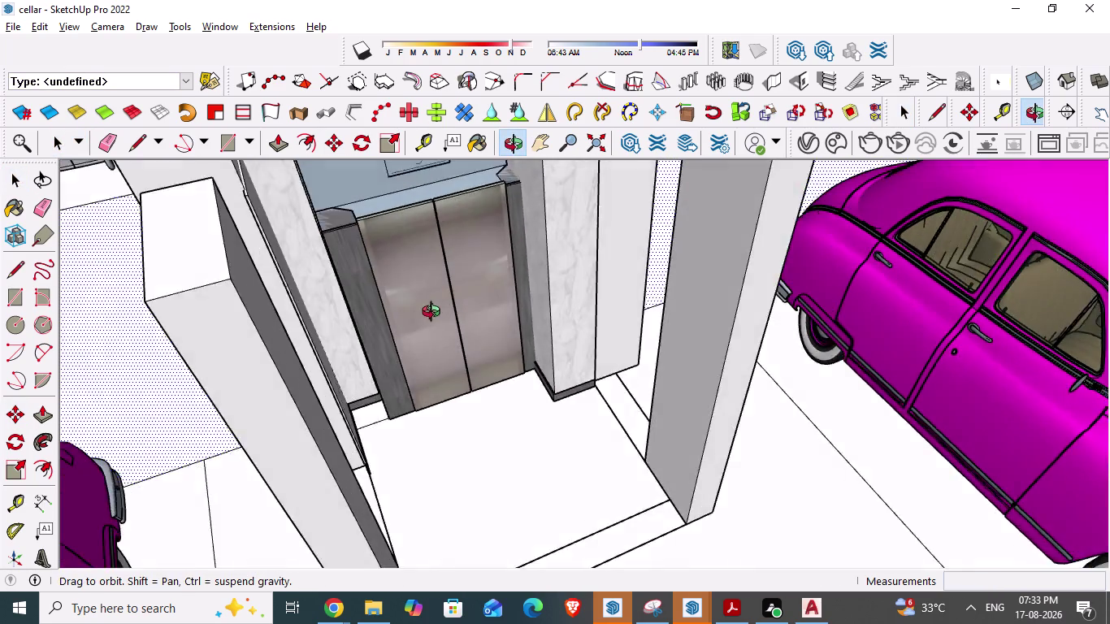
middle_drag(436, 314, 427, 306)
scroll(down, 3)
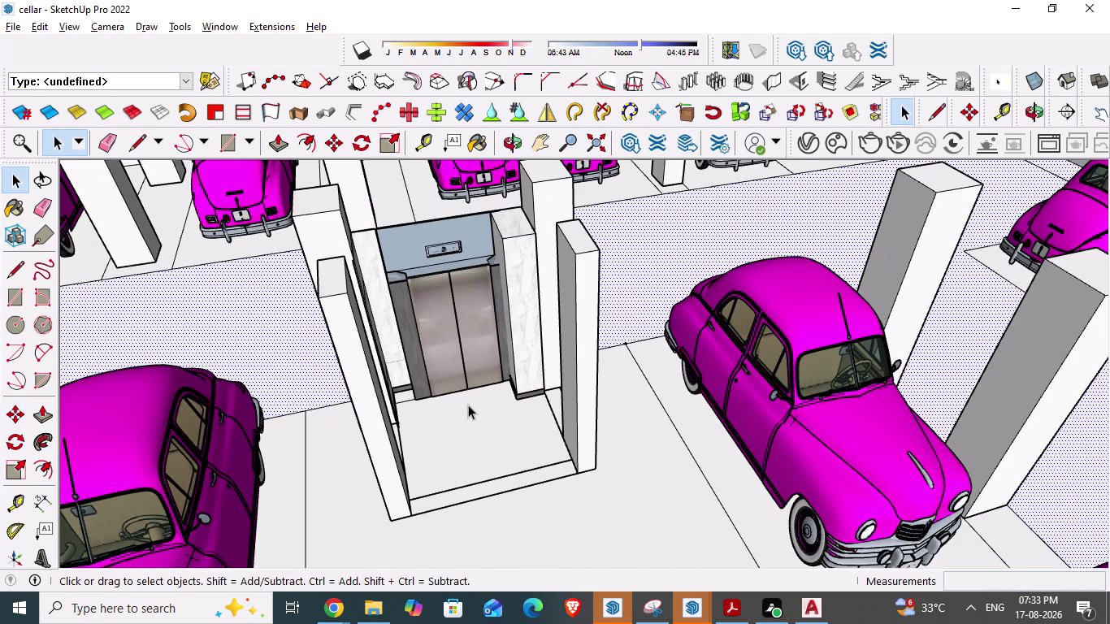
scroll(up, 3)
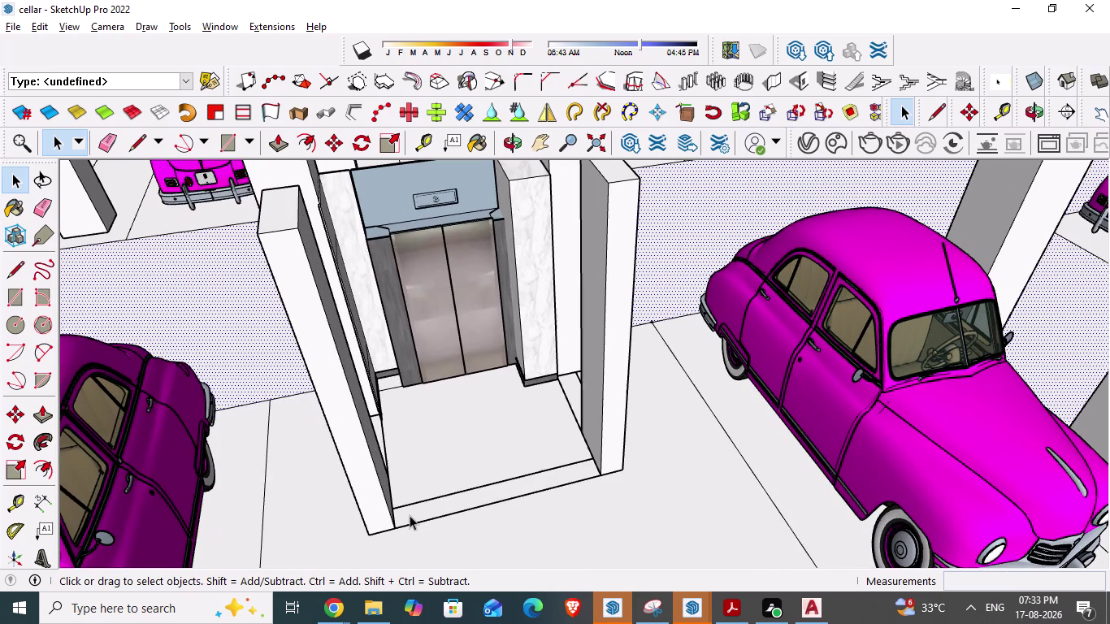
scroll(up, 3)
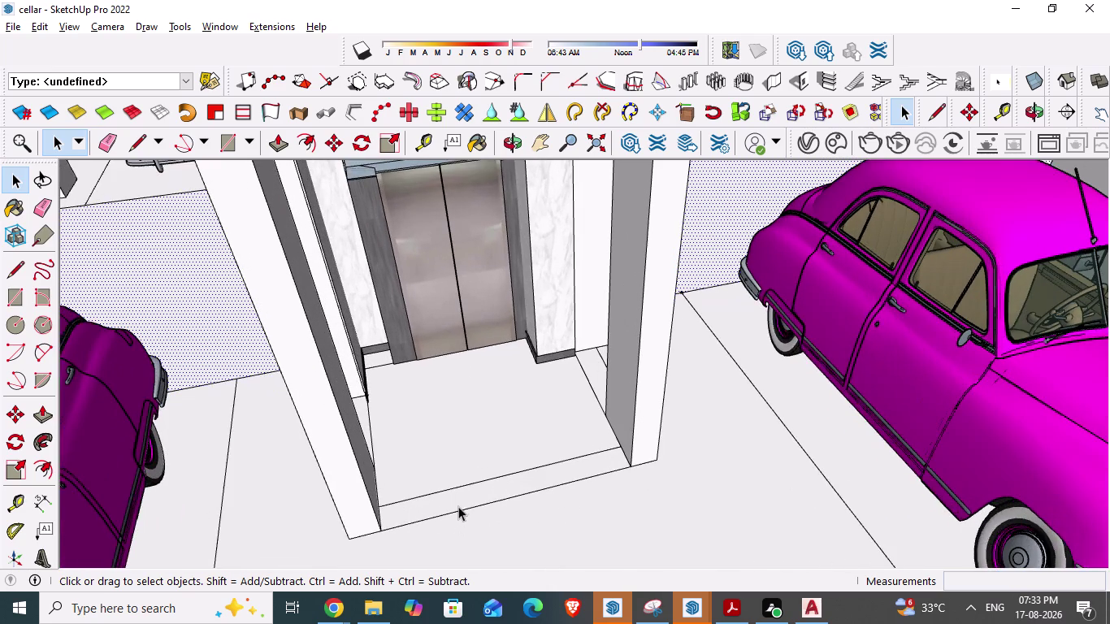
click(460, 499)
click(483, 491)
scroll(down, 3)
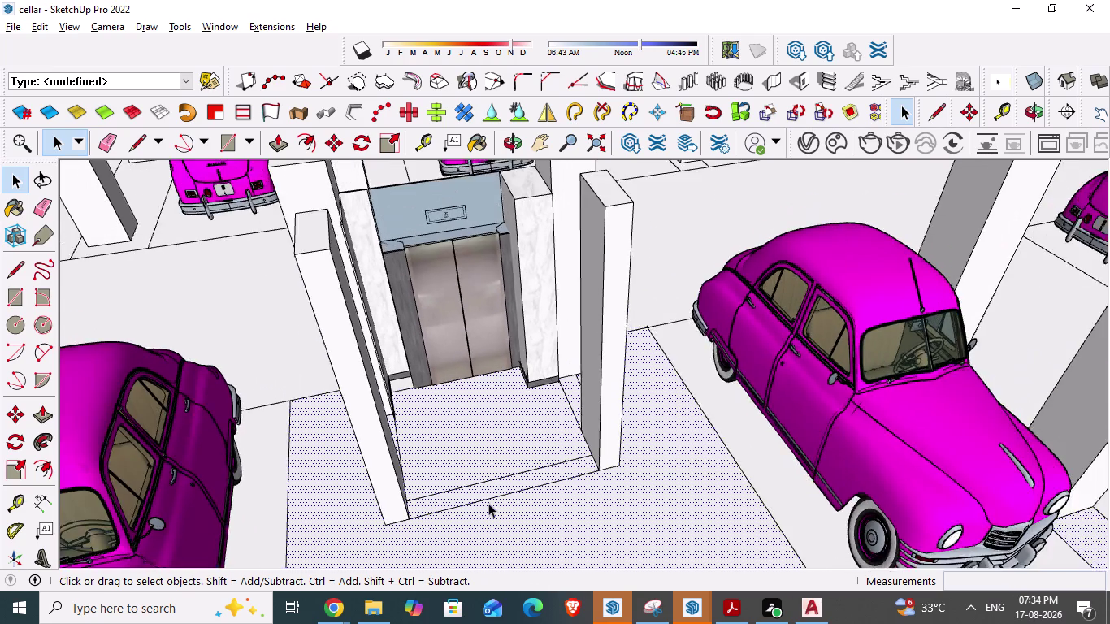
scroll(down, 3)
key(space)
scroll(up, 3)
middle_drag(383, 432, 302, 455)
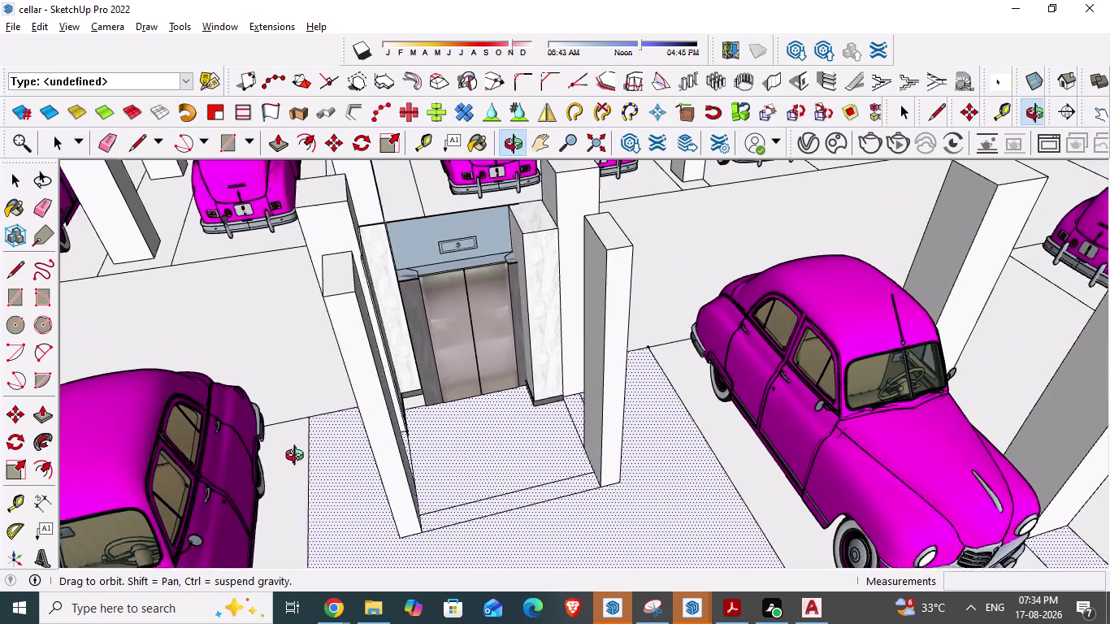
middle_drag(303, 455, 258, 465)
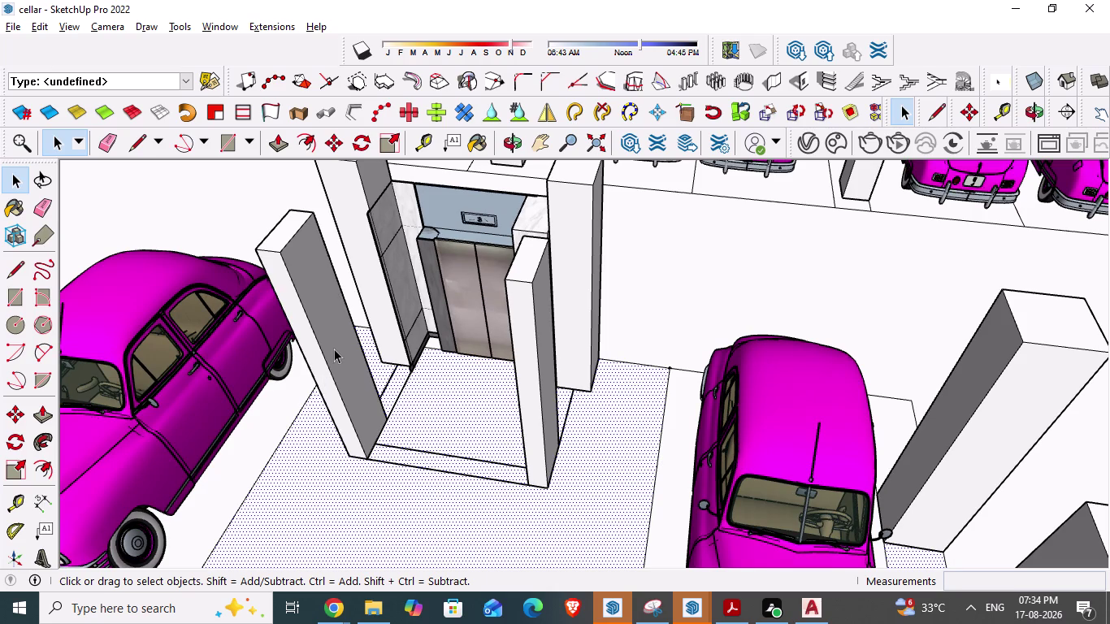
click(334, 349)
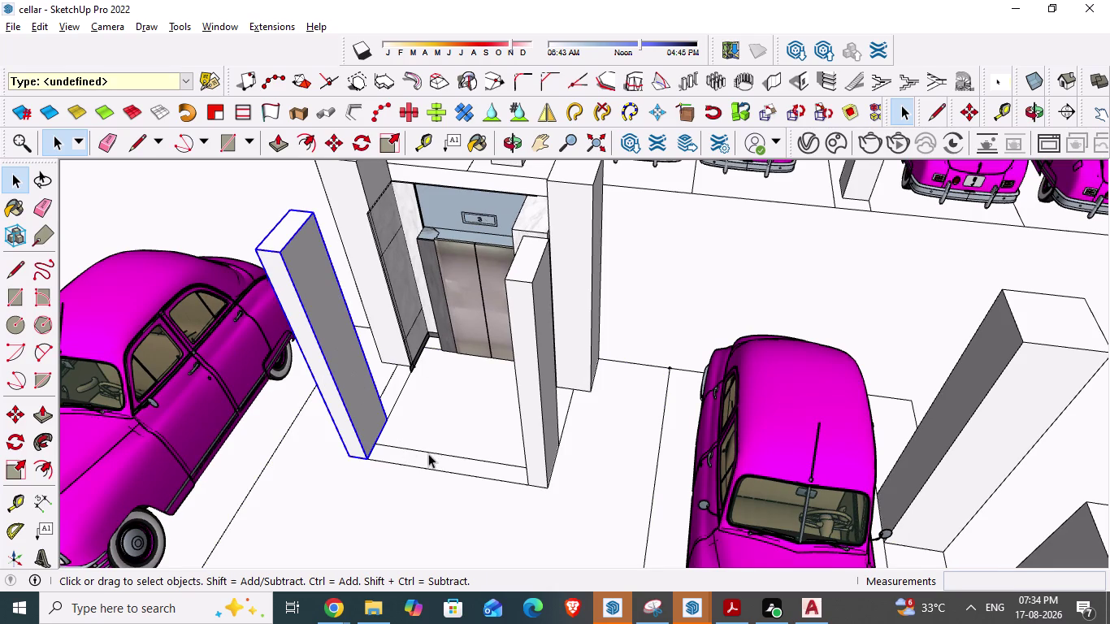
scroll(up, 3)
click(433, 463)
click(443, 466)
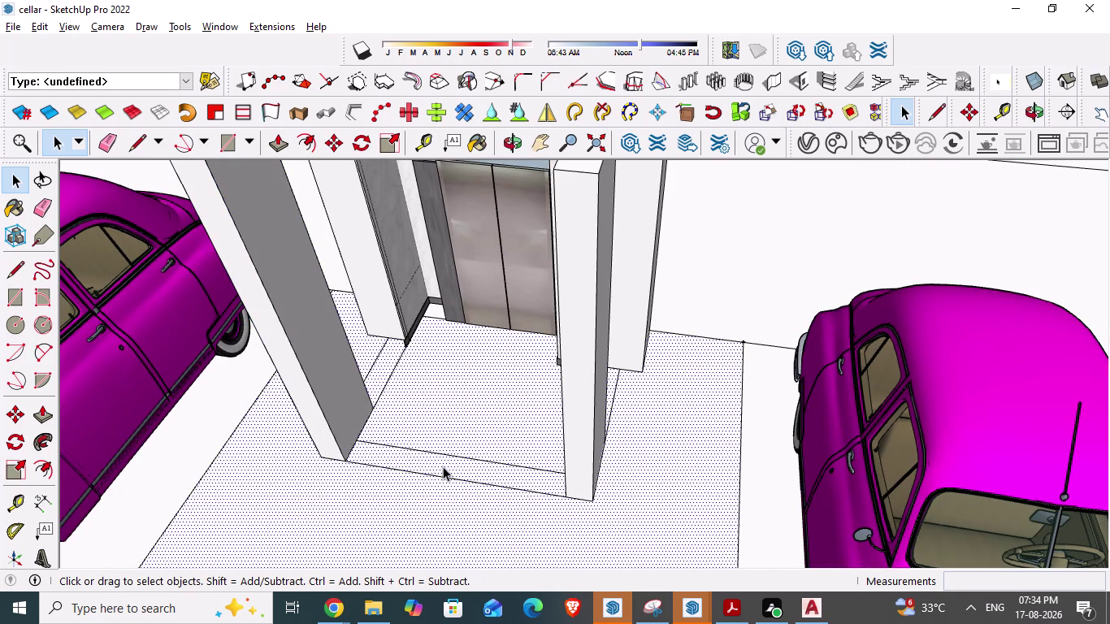
key(l)
key(space)
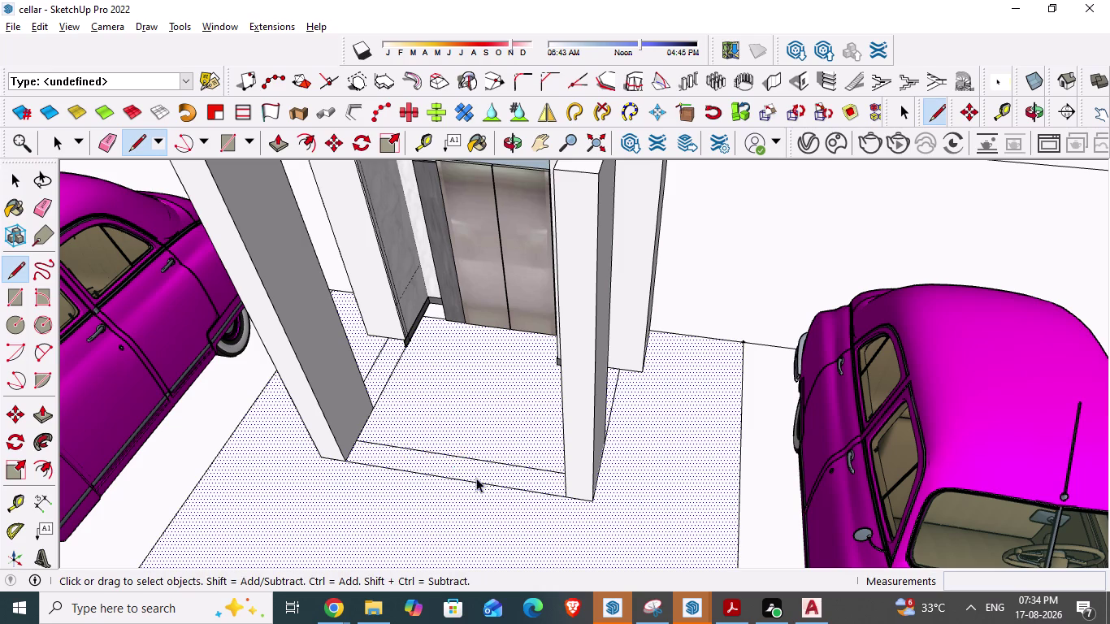
scroll(down, 3)
middle_drag(472, 515, 510, 540)
key(Escape)
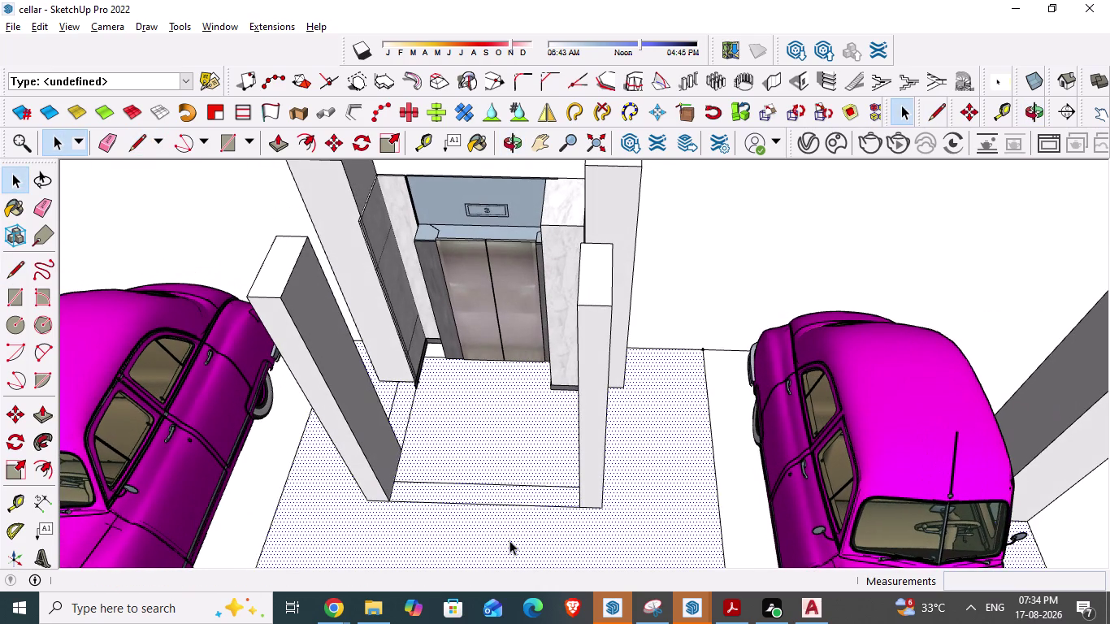
key(space)
click(221, 238)
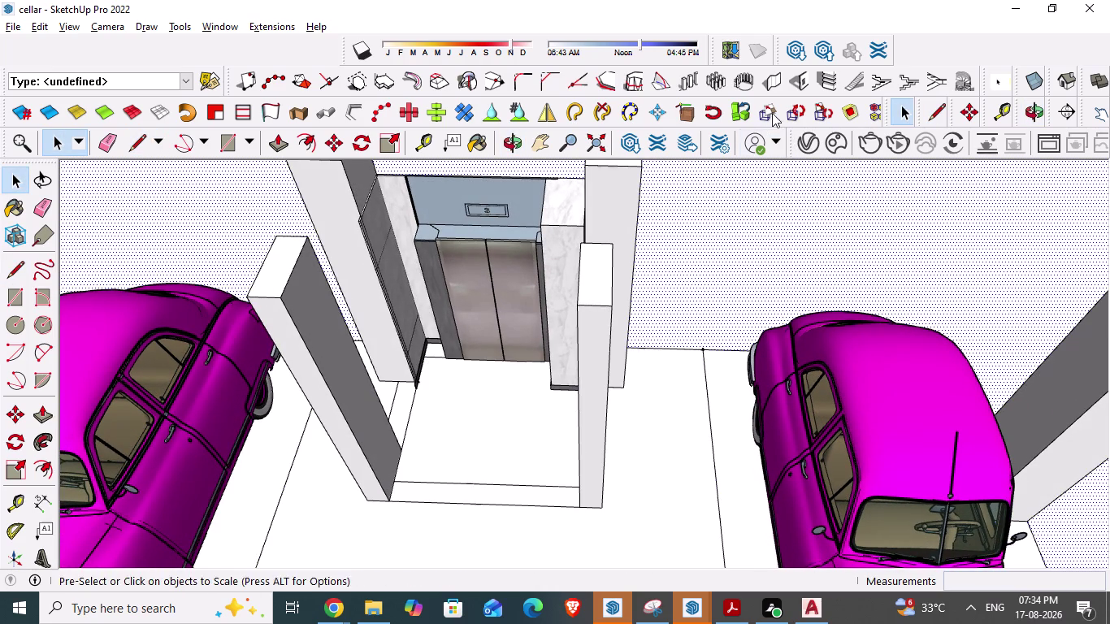
Set the 1001bit wall thickness to 9" and build a wall from the column base.
click(776, 79)
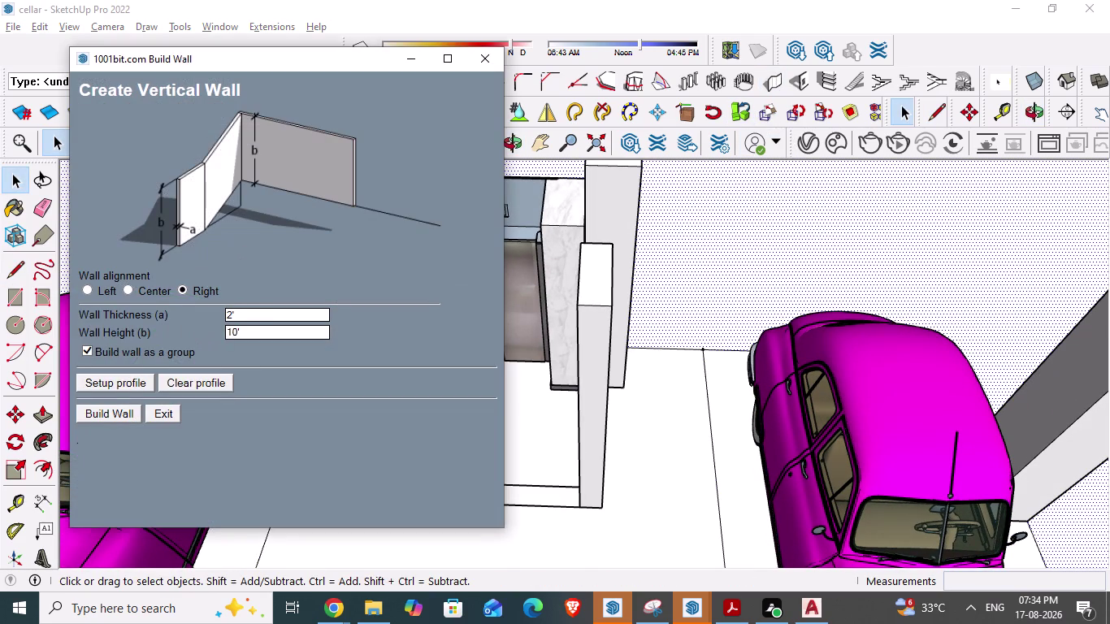
drag(246, 304, 234, 306)
drag(238, 318, 194, 318)
key(9)
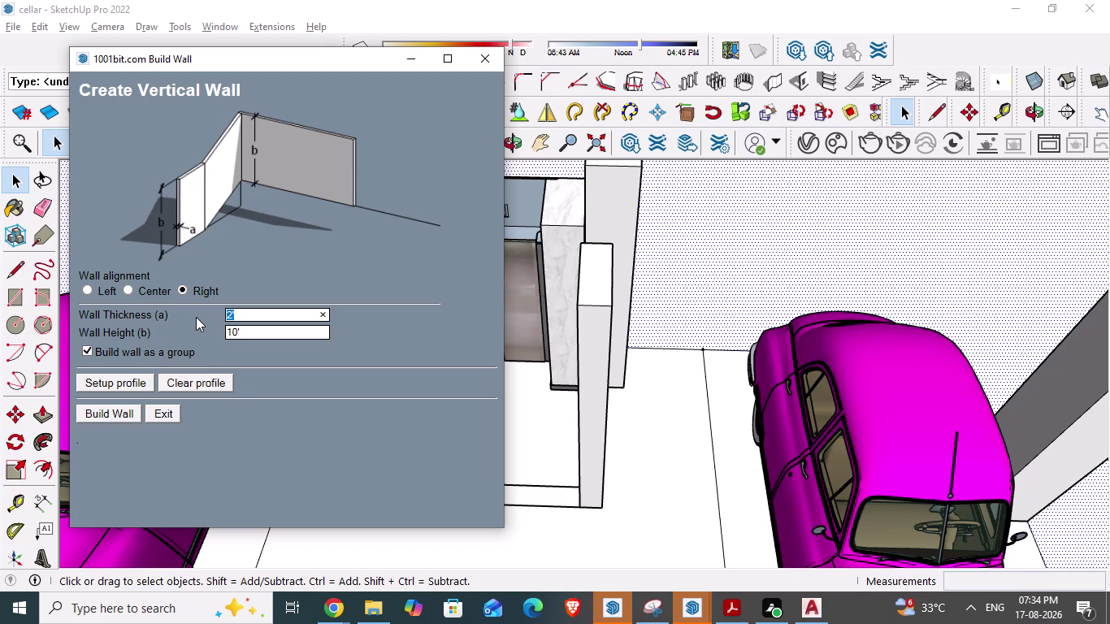
key(shift+quotedbl)
key(Return)
click(95, 419)
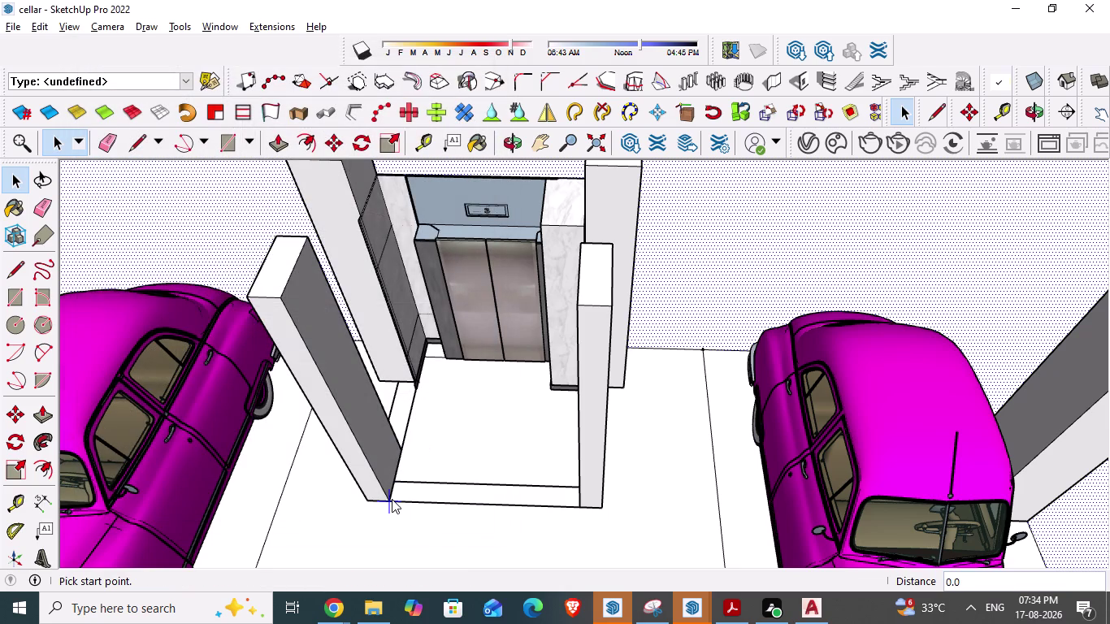
click(392, 499)
double_click(574, 504)
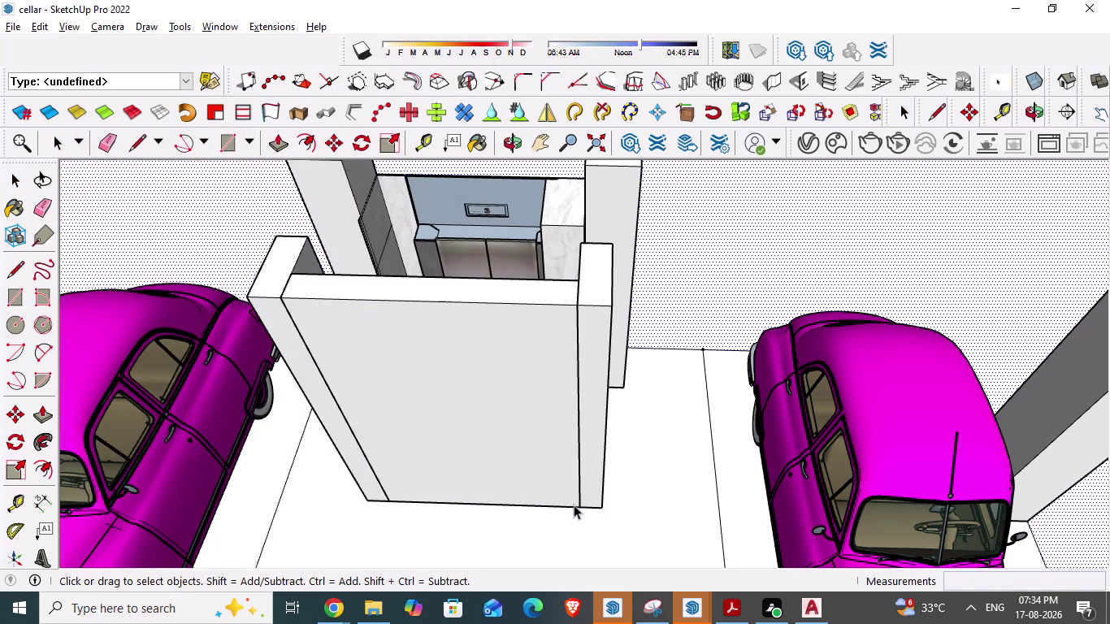
scroll(down, 3)
middle_drag(416, 465, 99, 475)
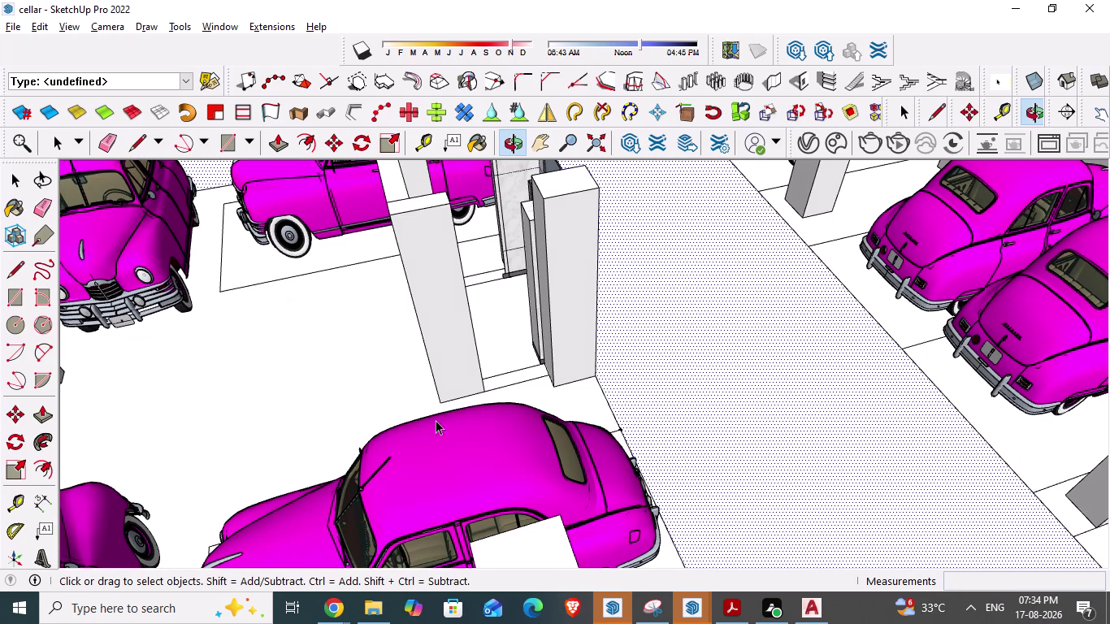
Build a second 9" wall between the columns to the lift column, orbiting to inspect.
click(773, 82)
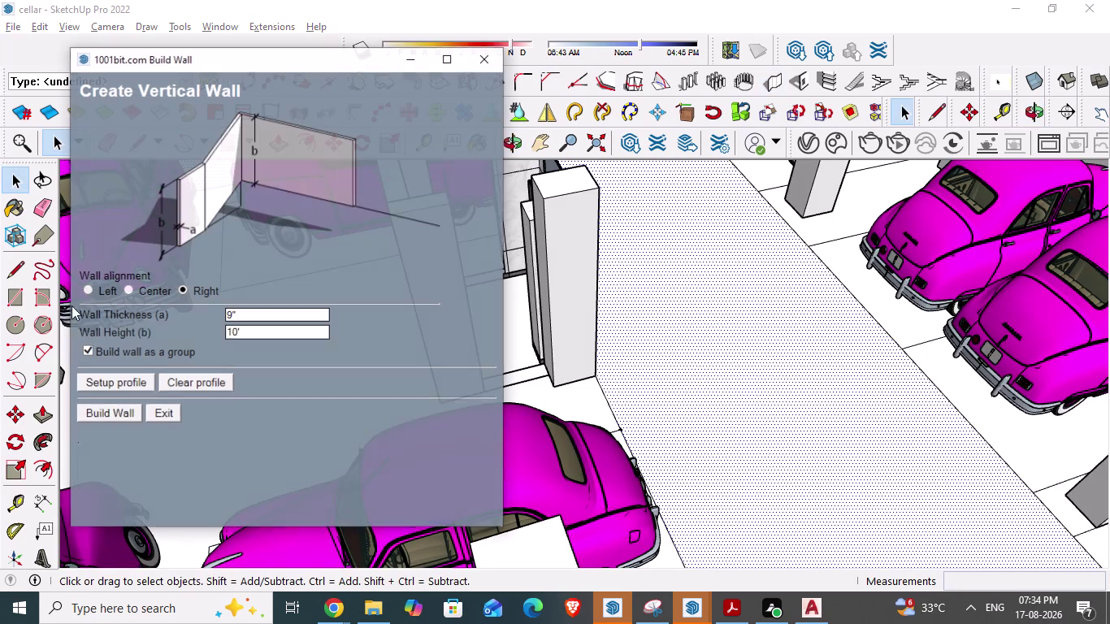
click(124, 409)
scroll(up, 3)
scroll(up, 3)
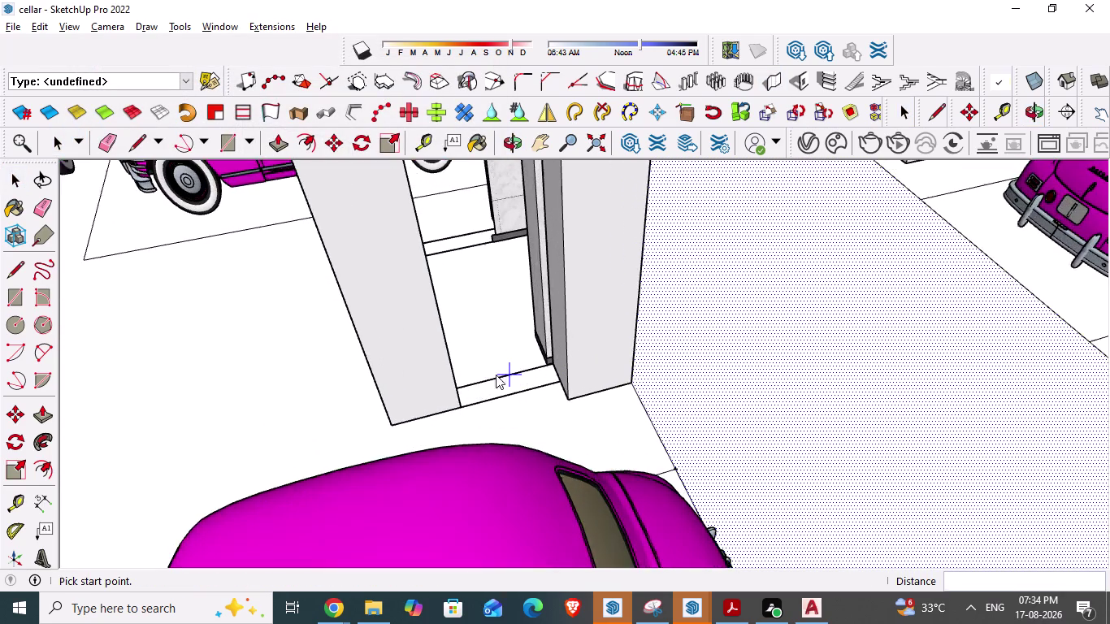
click(459, 405)
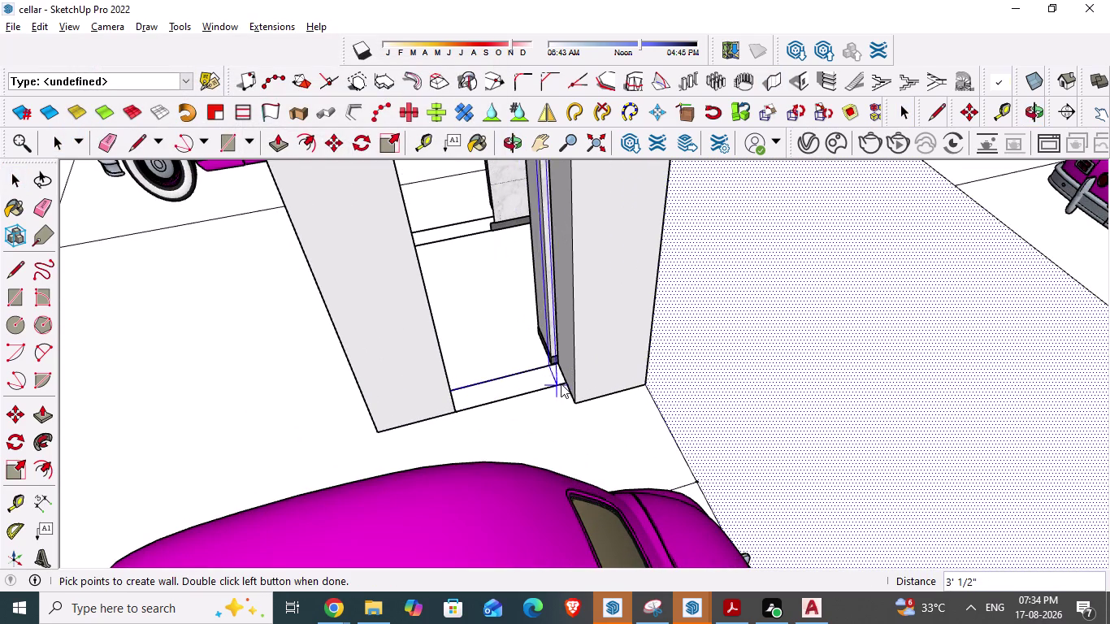
double_click(565, 384)
scroll(down, 3)
scroll(down, 3)
middle_drag(229, 330, 359, 384)
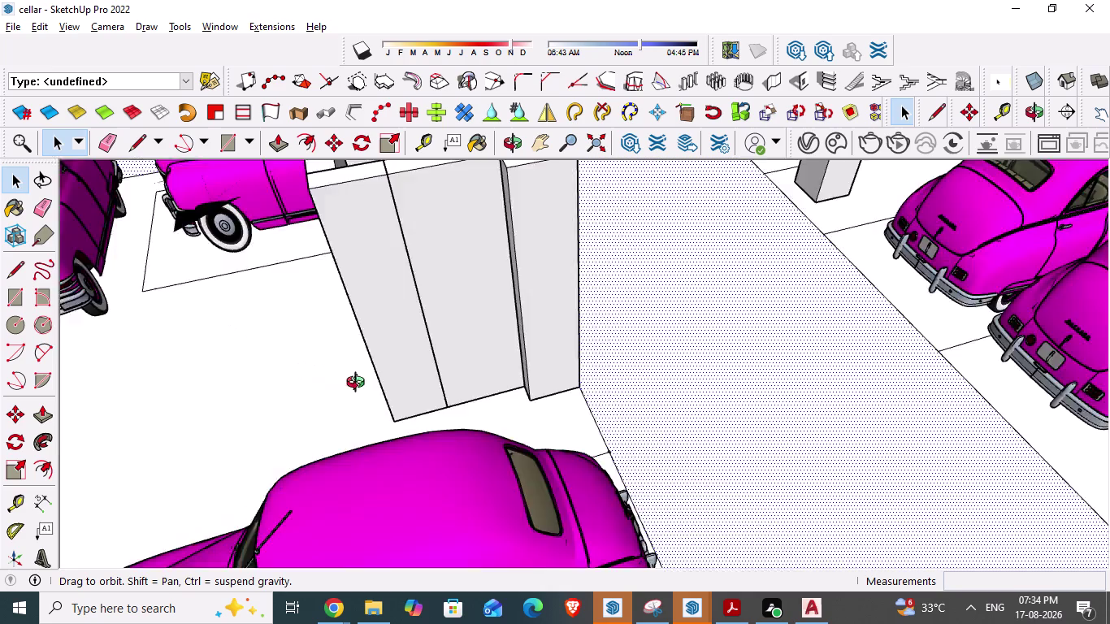
middle_drag(359, 385, 805, 324)
scroll(up, 3)
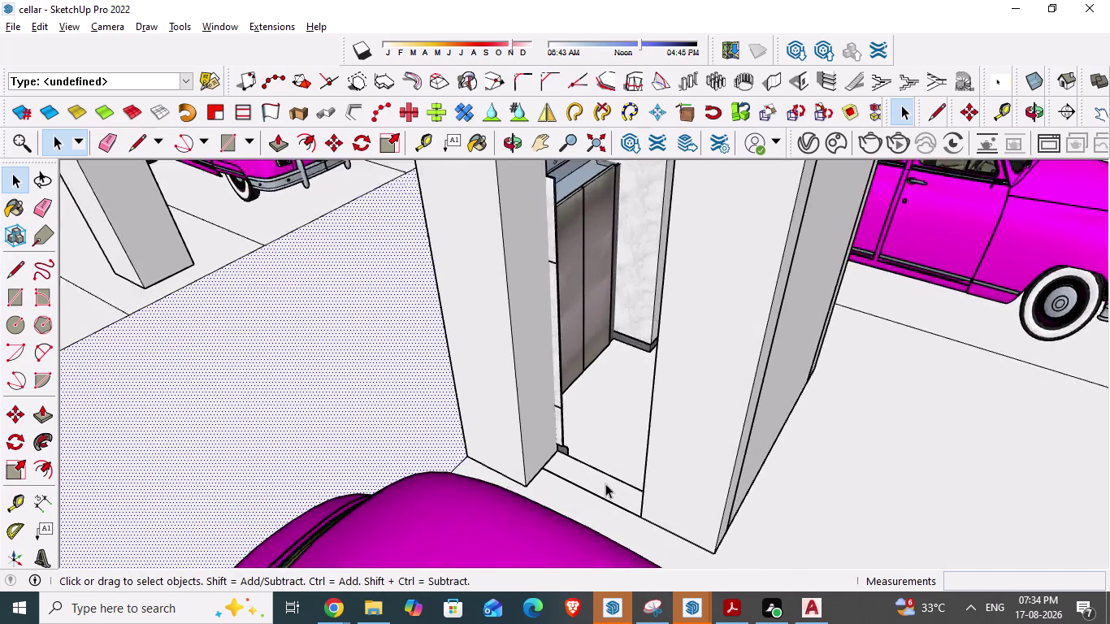
scroll(up, 3)
Build a 9-inch wall with 1001bit from the column base to the far corner.
click(777, 72)
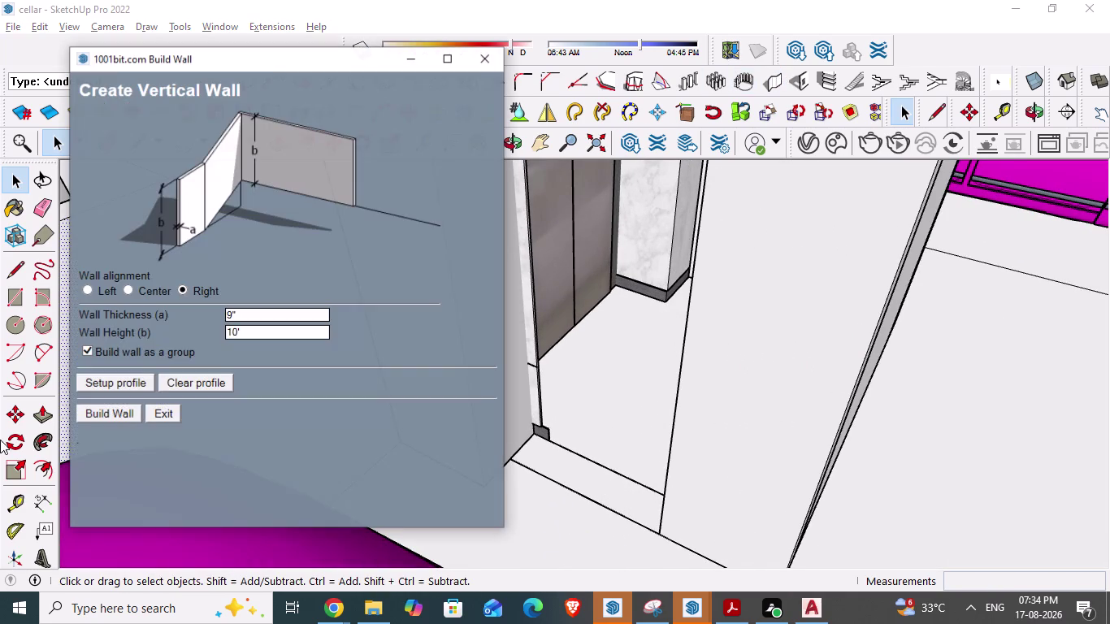
click(98, 410)
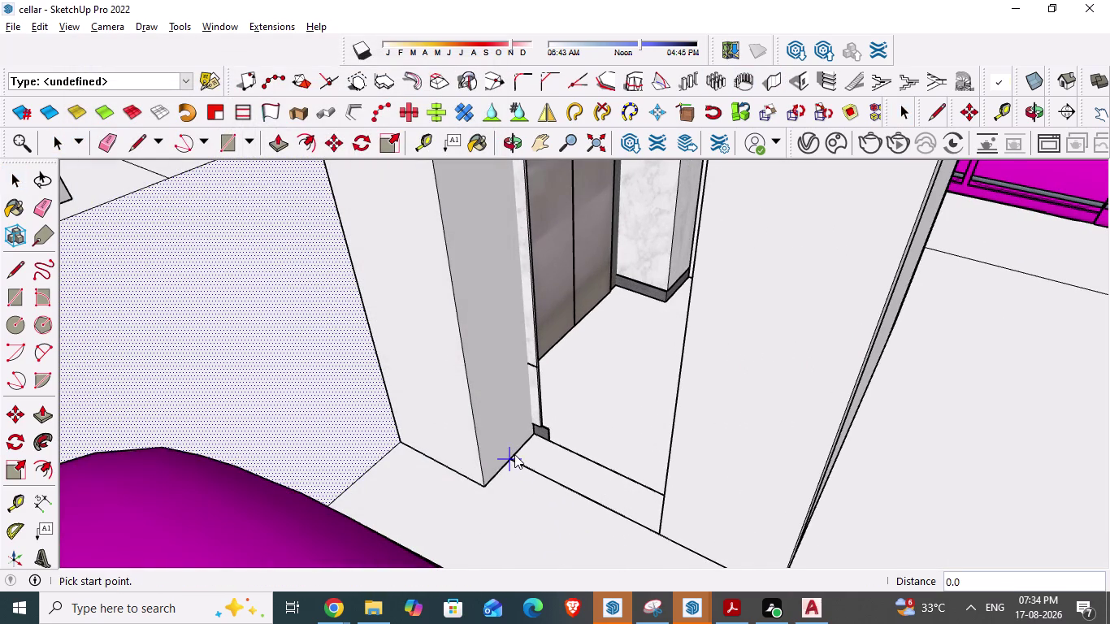
click(514, 455)
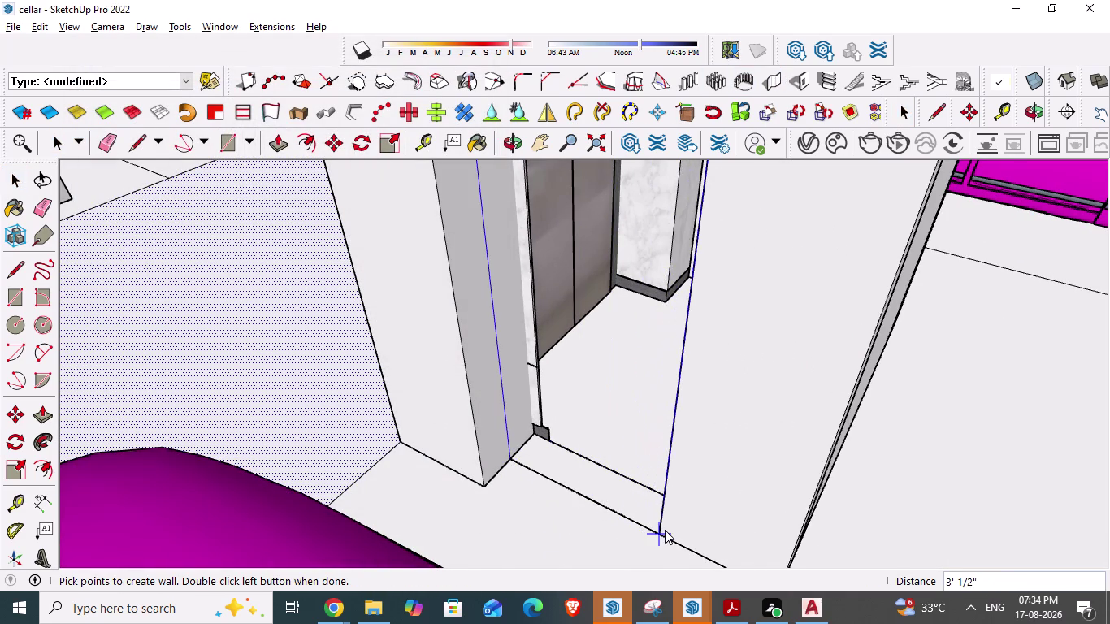
double_click(665, 530)
Orbit and zoom around the enclosed lift shaft and the surrounding parking layout.
scroll(down, 3)
middle_drag(535, 392, 240, 519)
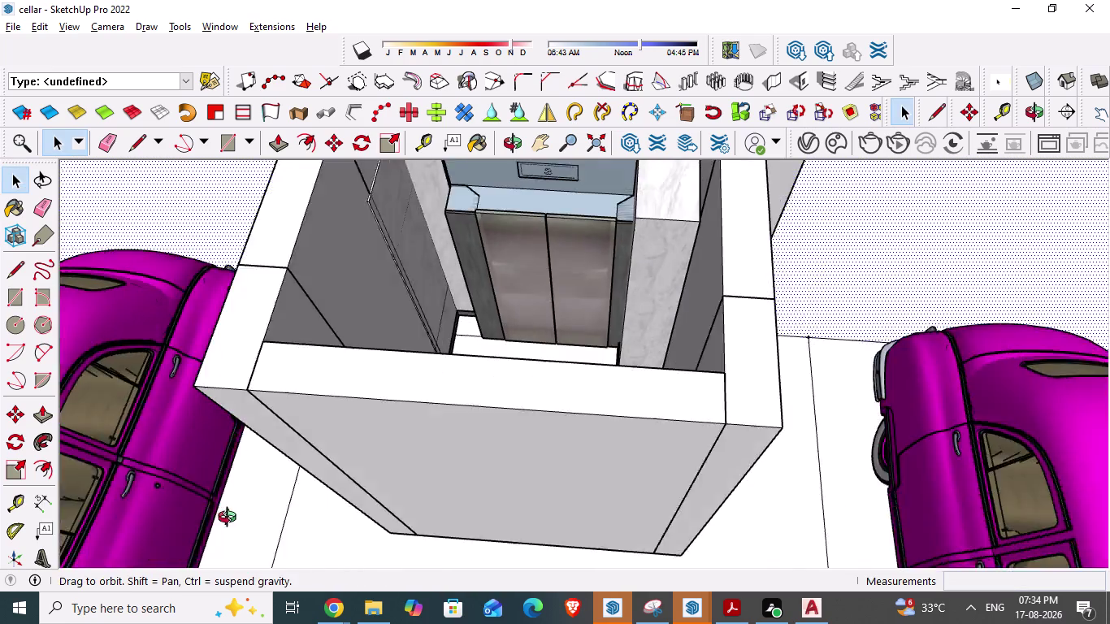
middle_drag(240, 519, 219, 519)
scroll(down, 3)
middle_drag(560, 453, 91, 470)
scroll(down, 3)
middle_drag(477, 423, 466, 492)
scroll(down, 3)
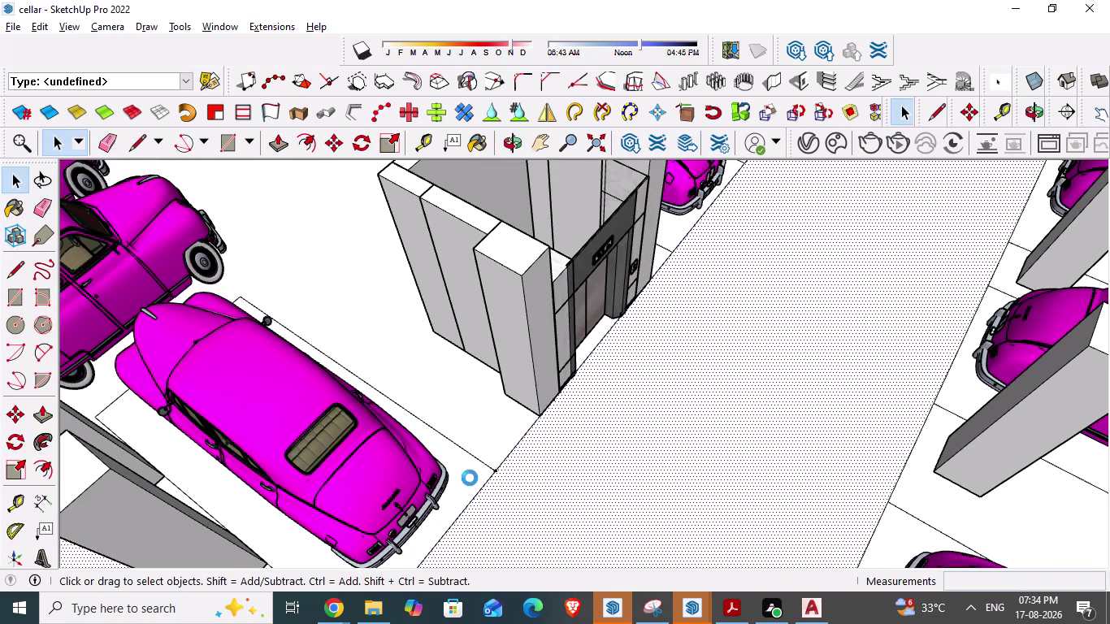
scroll(down, 3)
scroll(down, 3)
scroll(down, 3)
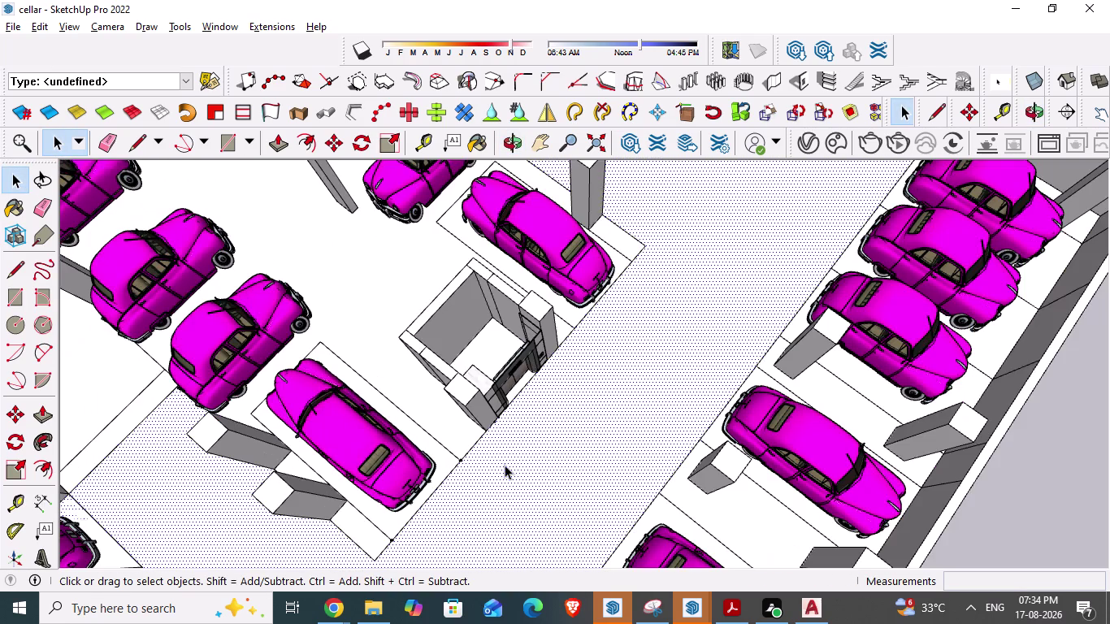
middle_drag(505, 464, 297, 369)
scroll(up, 3)
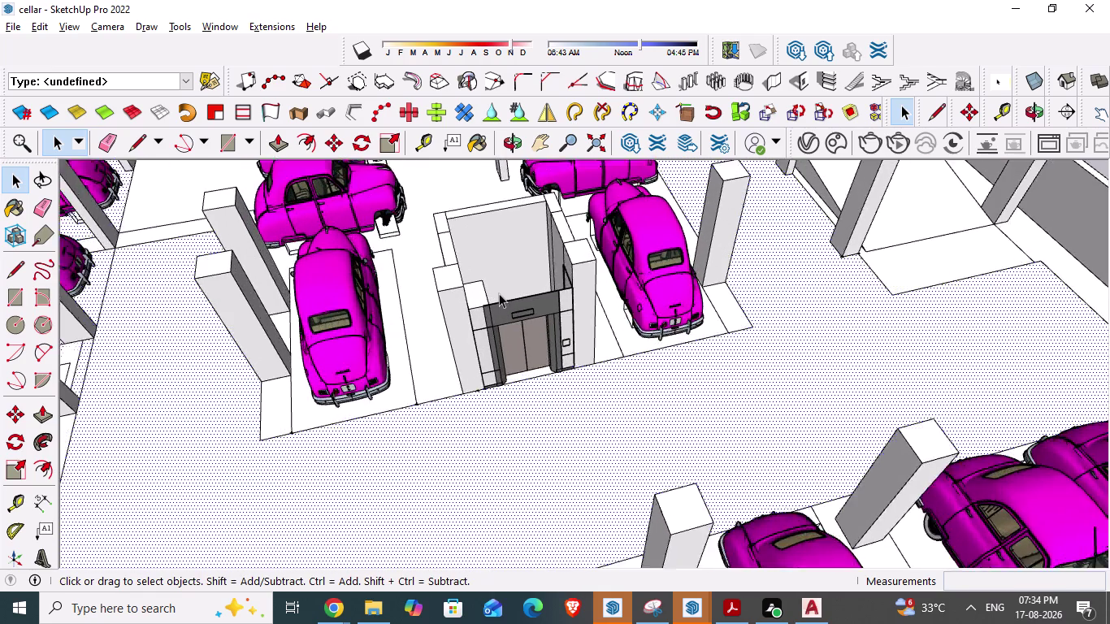
scroll(up, 3)
scroll(up, 3)
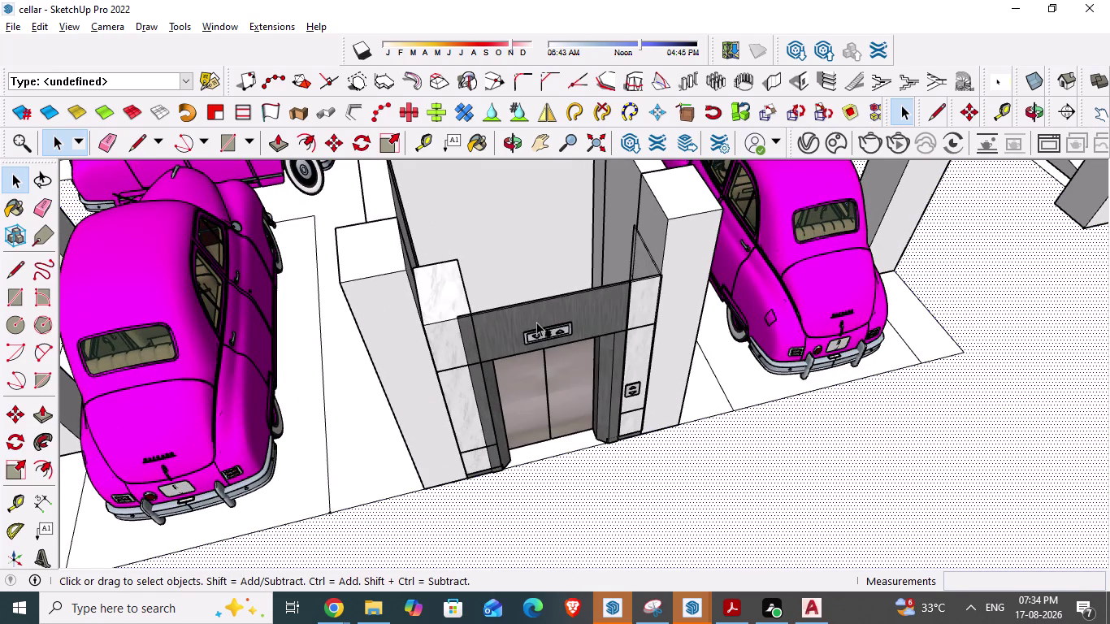
scroll(down, 3)
scroll(down, 3)
middle_drag(442, 385, 377, 319)
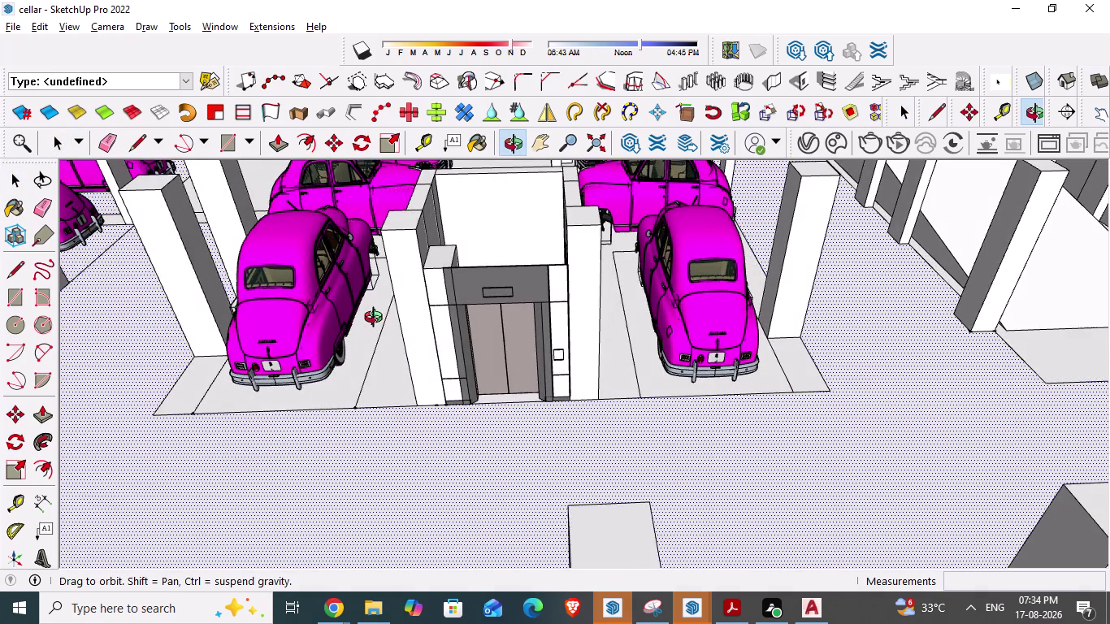
middle_drag(377, 319, 386, 316)
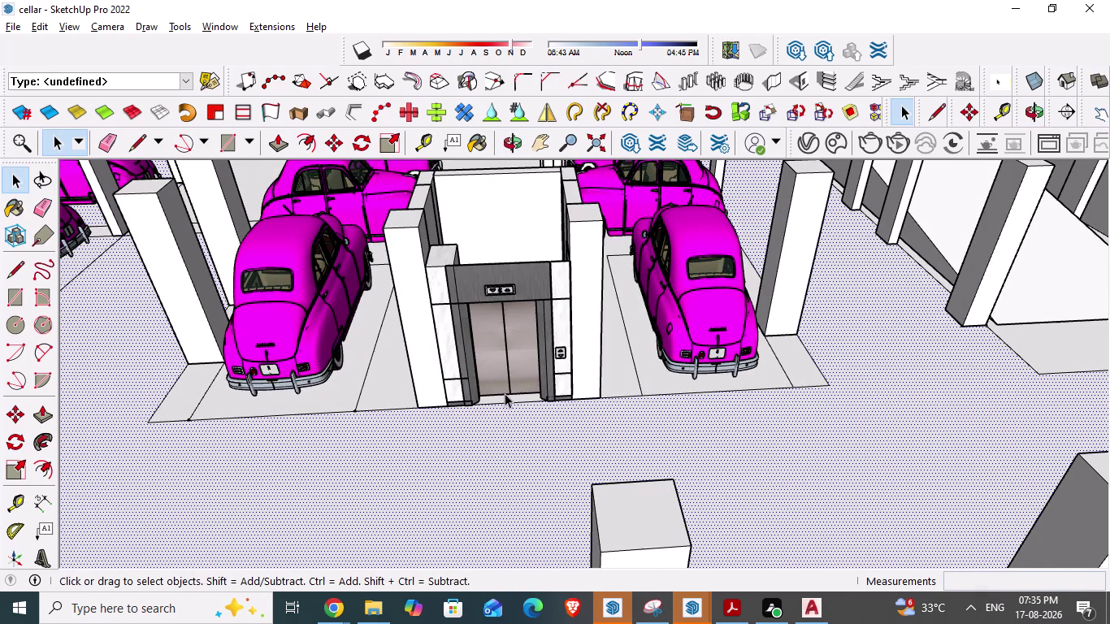
Draw a rectangle over the top of the lift enclosure.
key(r)
scroll(down, 3)
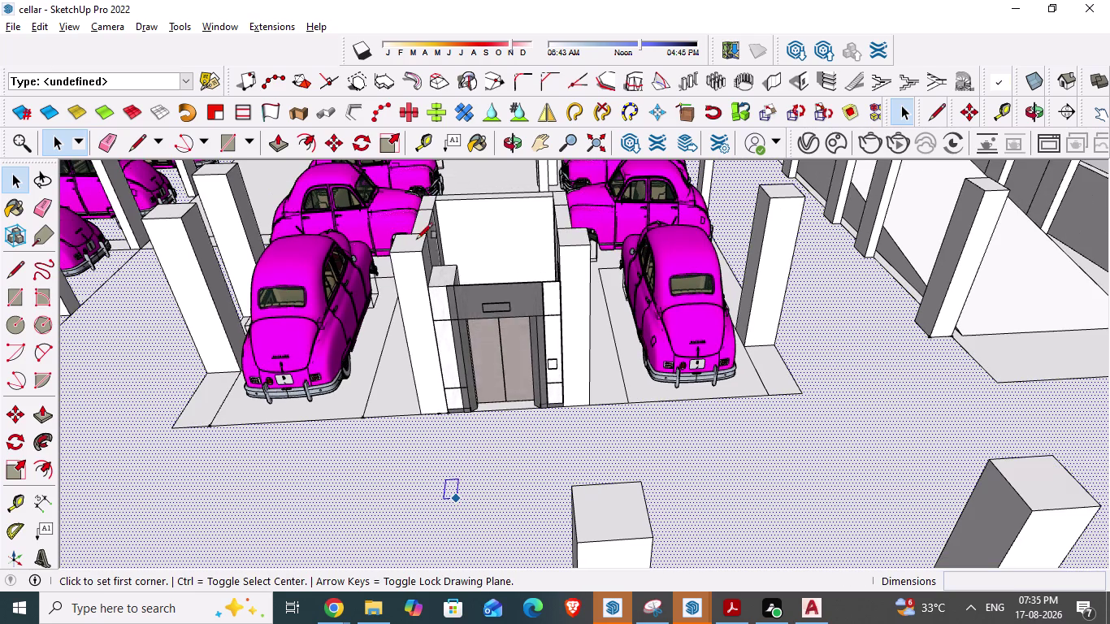
middle_drag(416, 270, 425, 384)
scroll(down, 3)
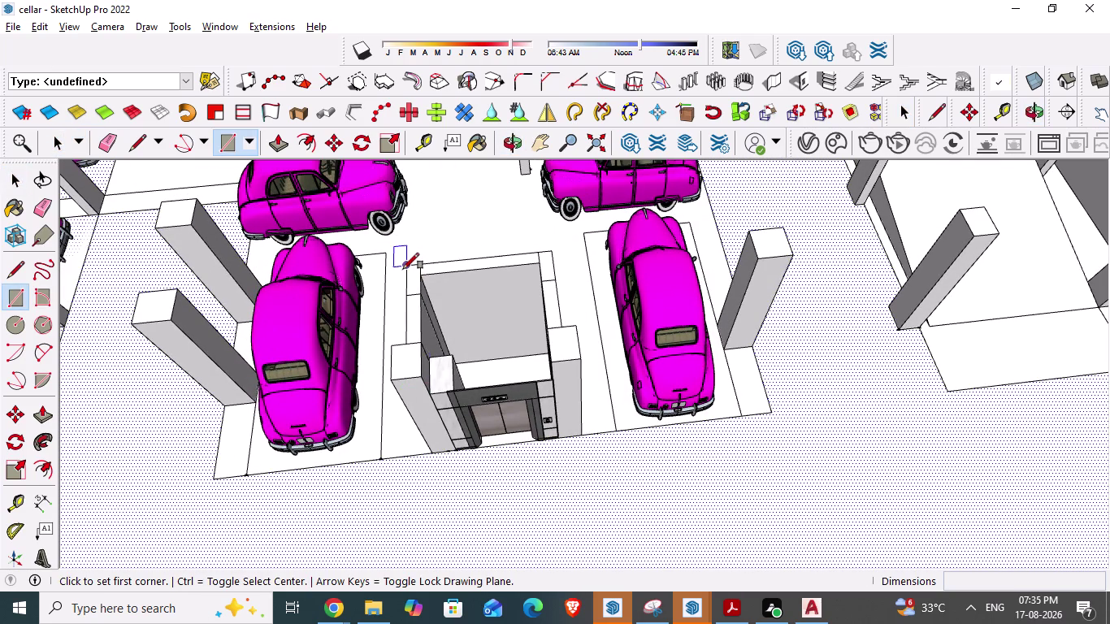
click(404, 269)
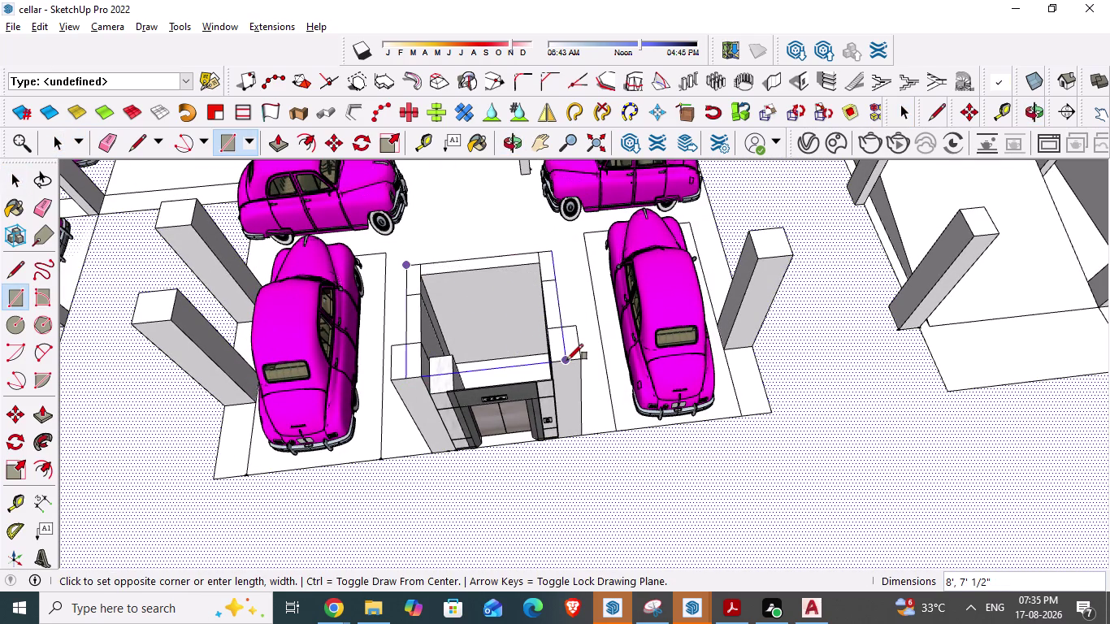
click(583, 358)
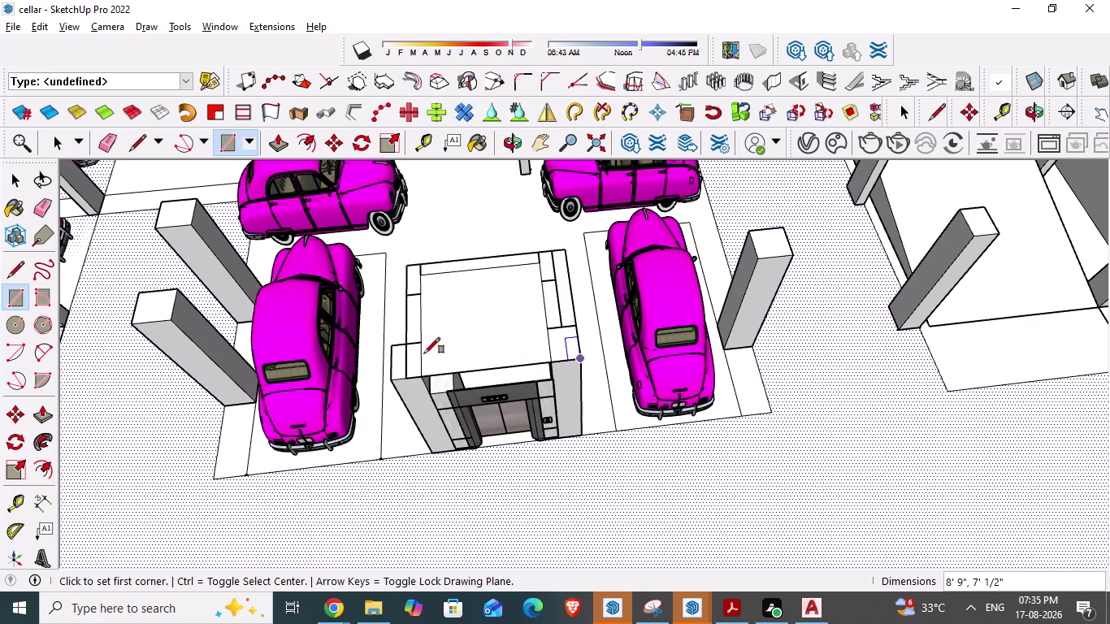
key(space)
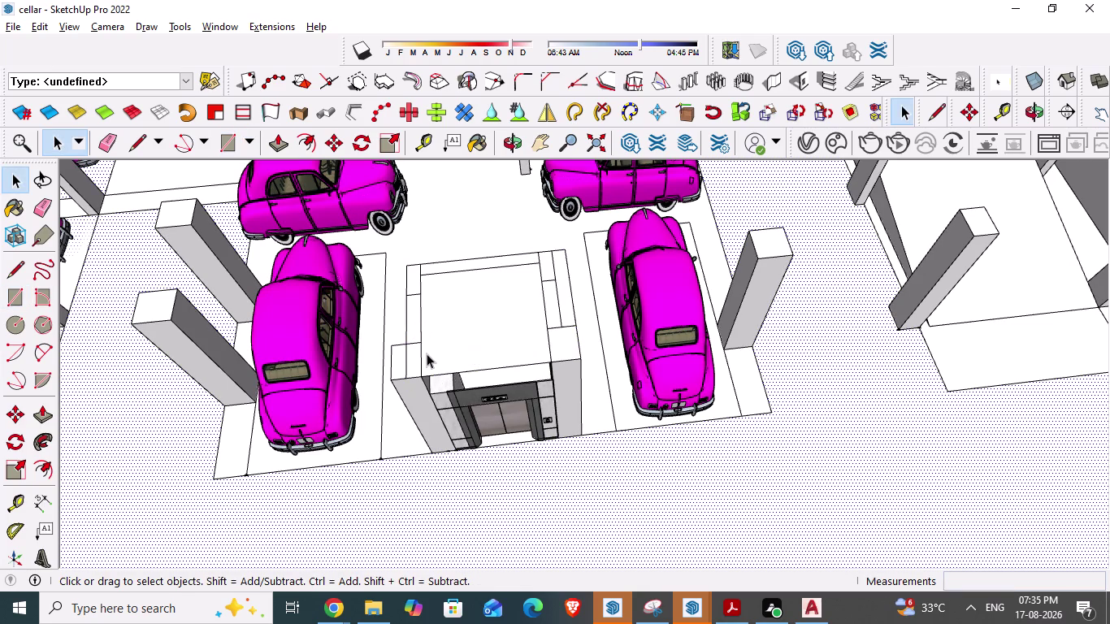
Draw an edge along the enclosure side, then delete the top face and undo it.
key(l)
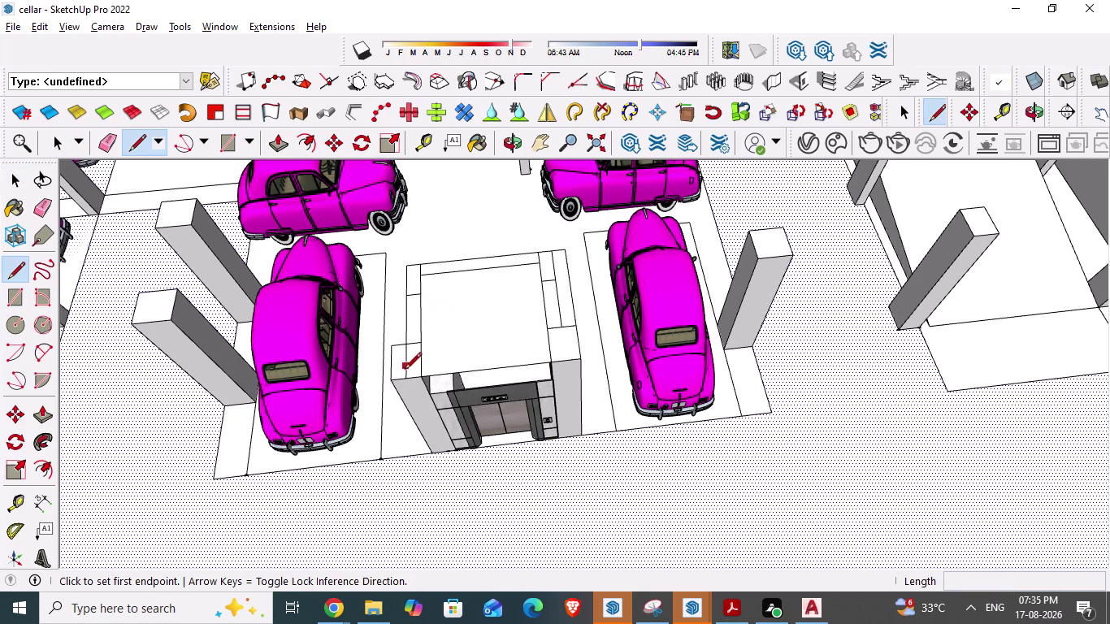
click(392, 382)
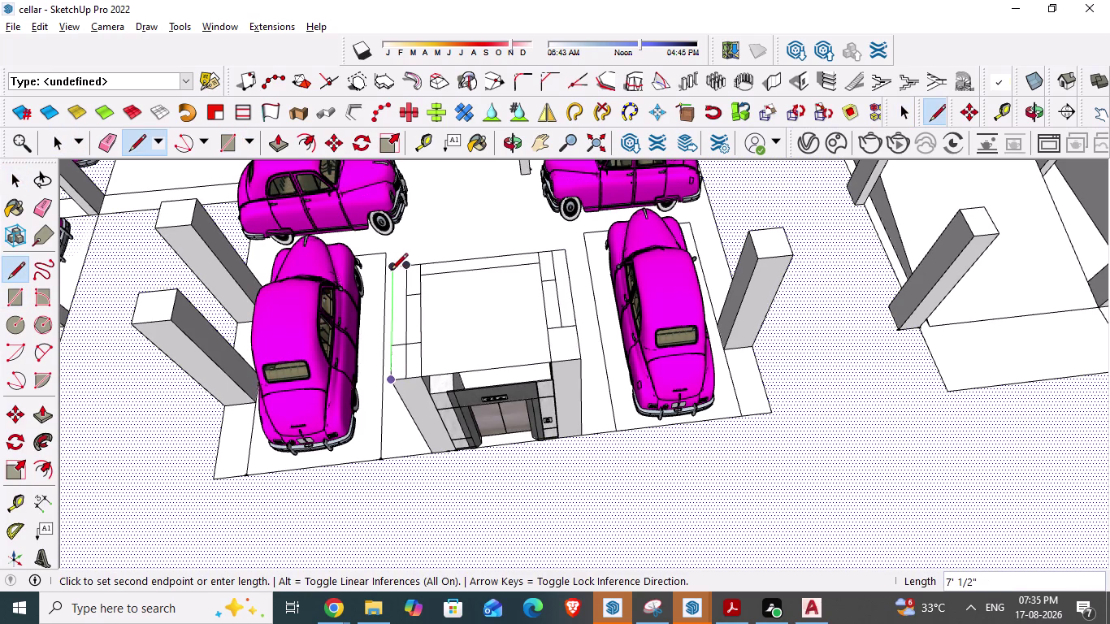
click(391, 272)
click(404, 267)
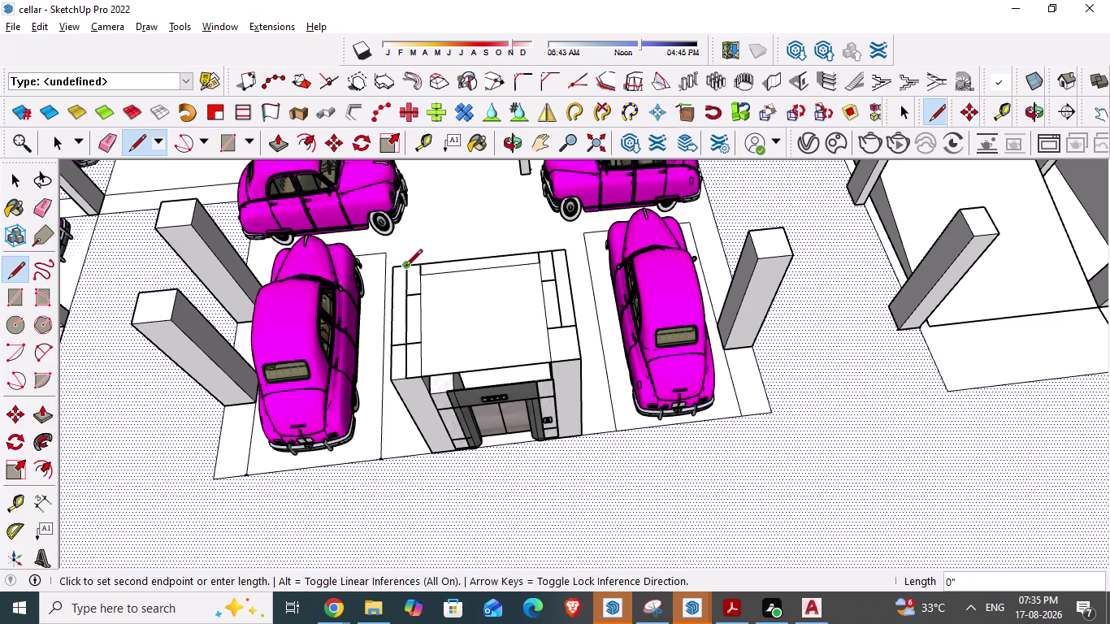
key(Escape)
key(space)
click(406, 312)
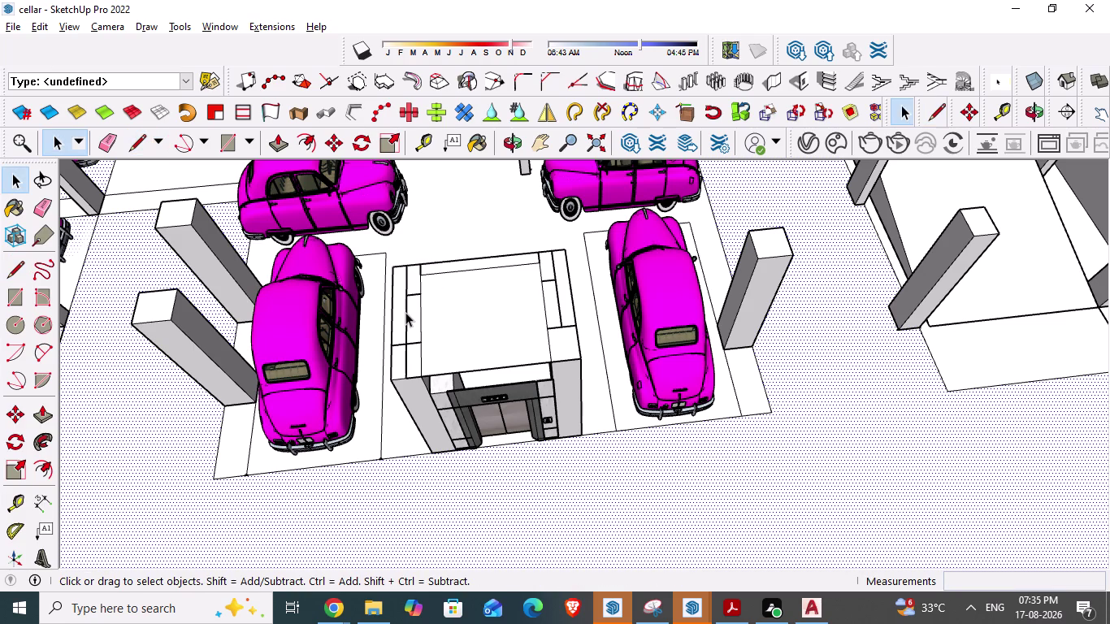
key(Delete)
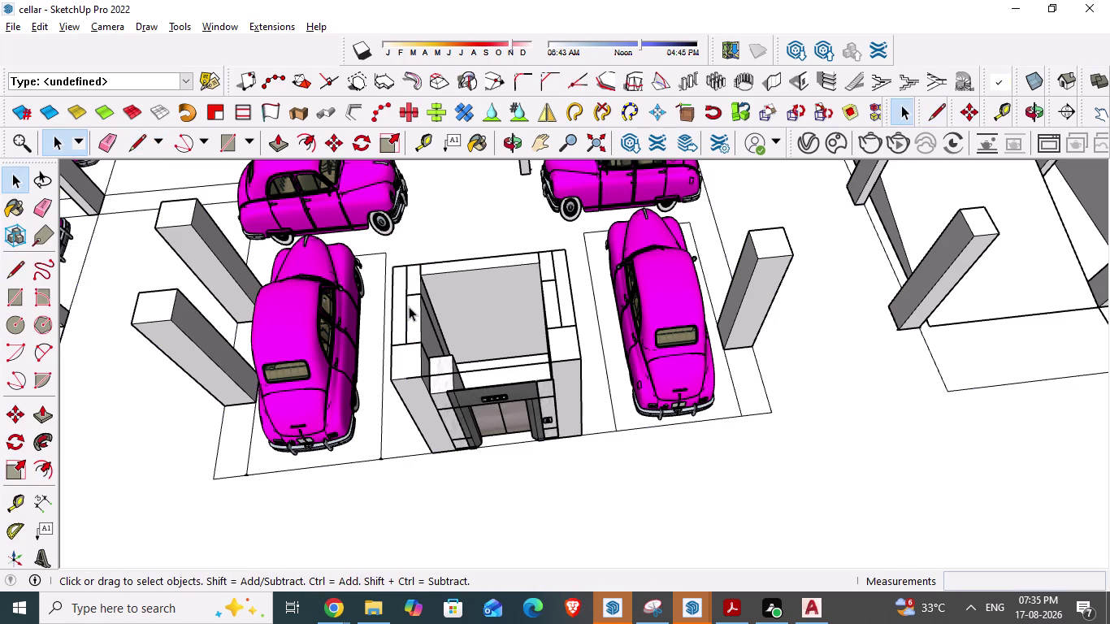
key(ctrl+z)
scroll(down, 3)
Create 3D text 'LIFT' at 6' height, then undo the oversized text.
middle_drag(470, 393, 459, 381)
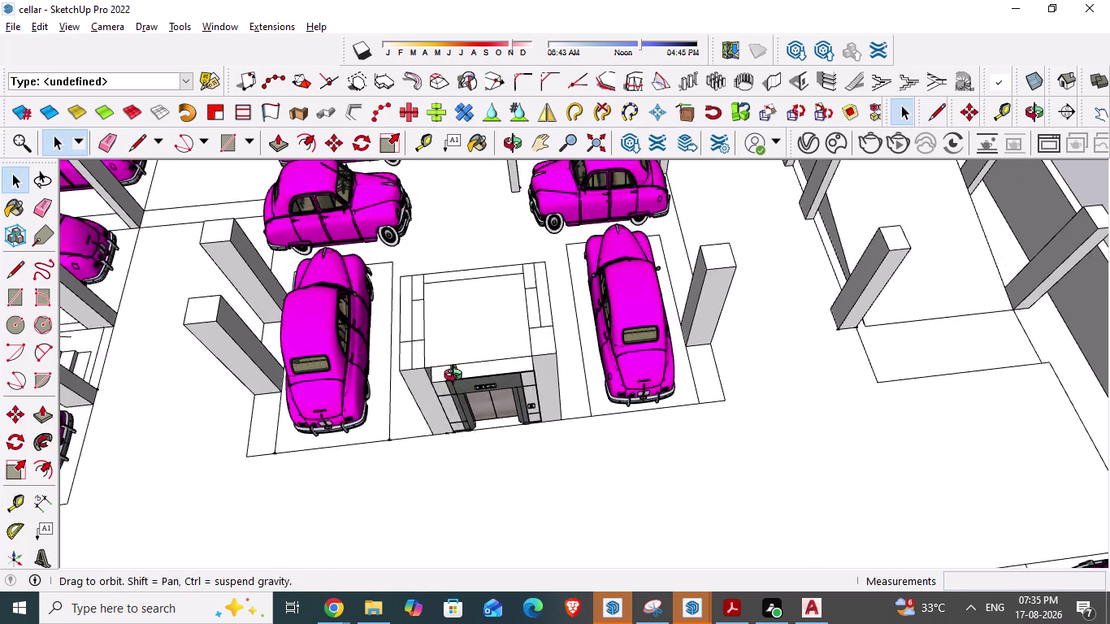
middle_drag(459, 381, 410, 262)
middle_drag(473, 289, 495, 350)
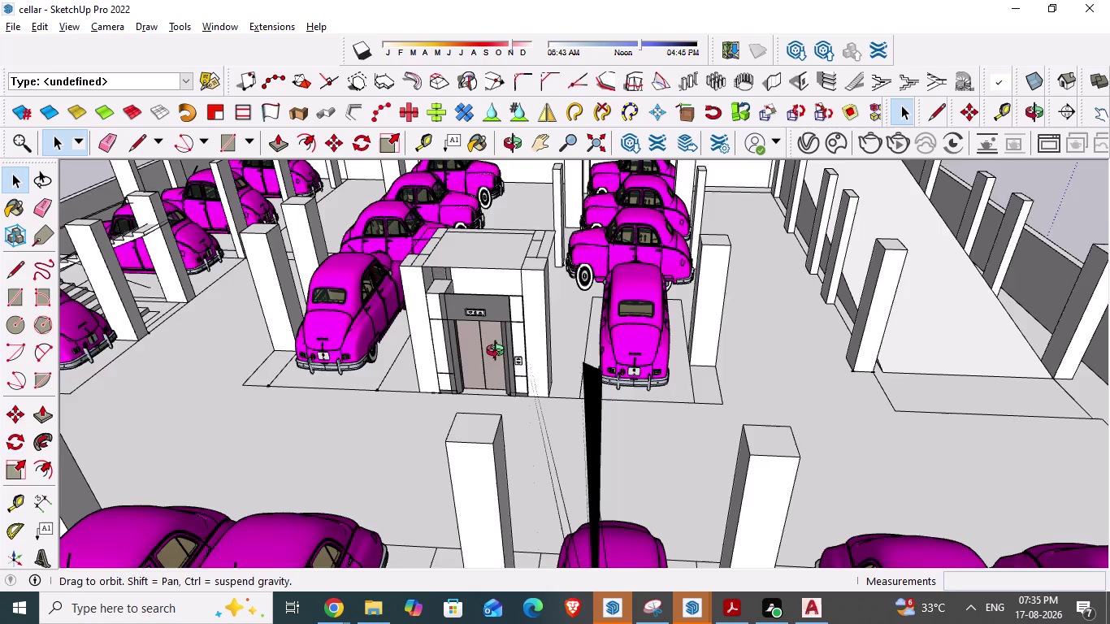
middle_drag(495, 350, 521, 375)
click(45, 553)
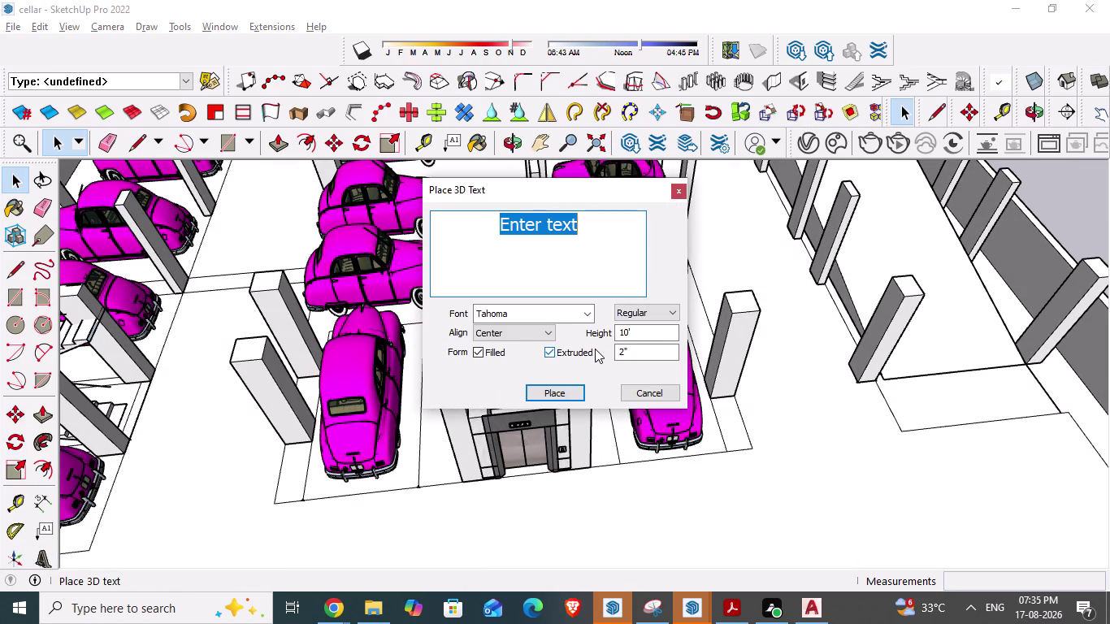
text(LIF)
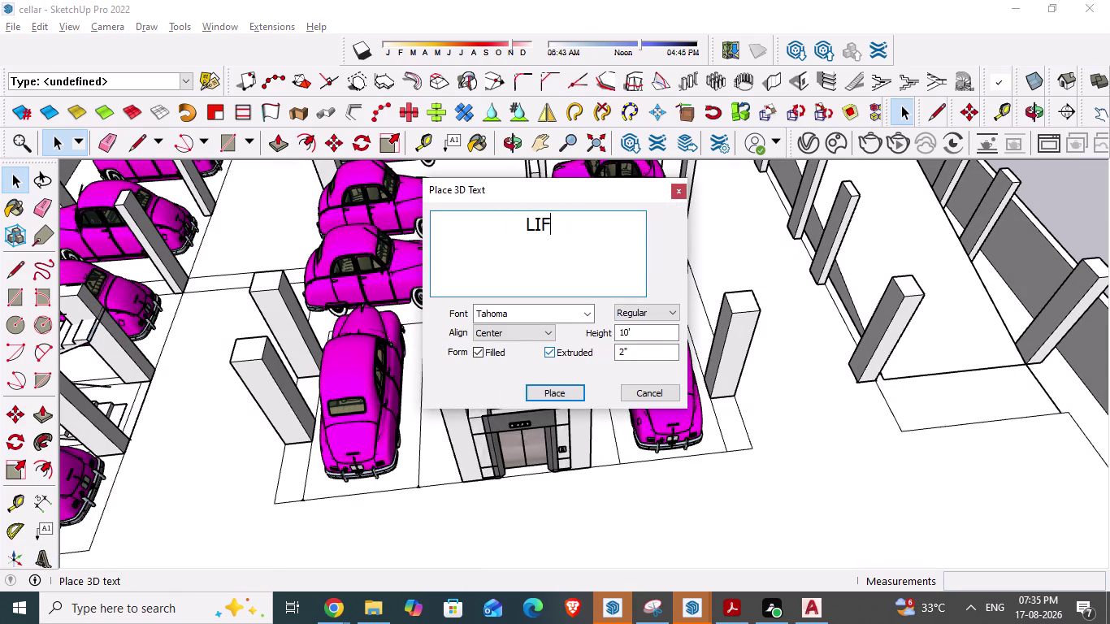
text(T)
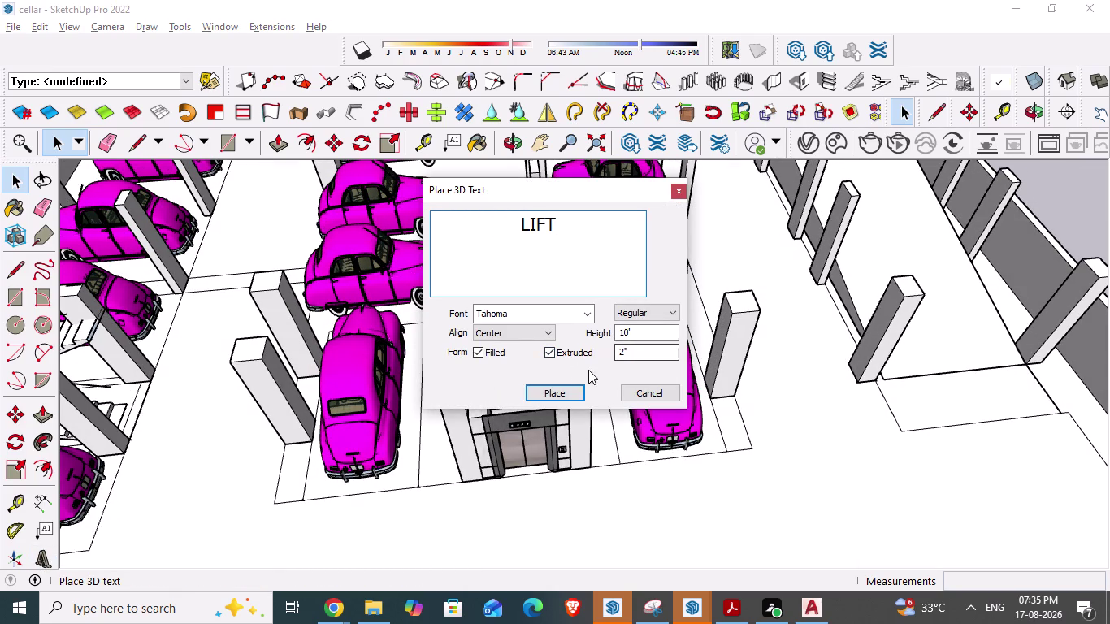
drag(631, 336, 595, 334)
text(6')
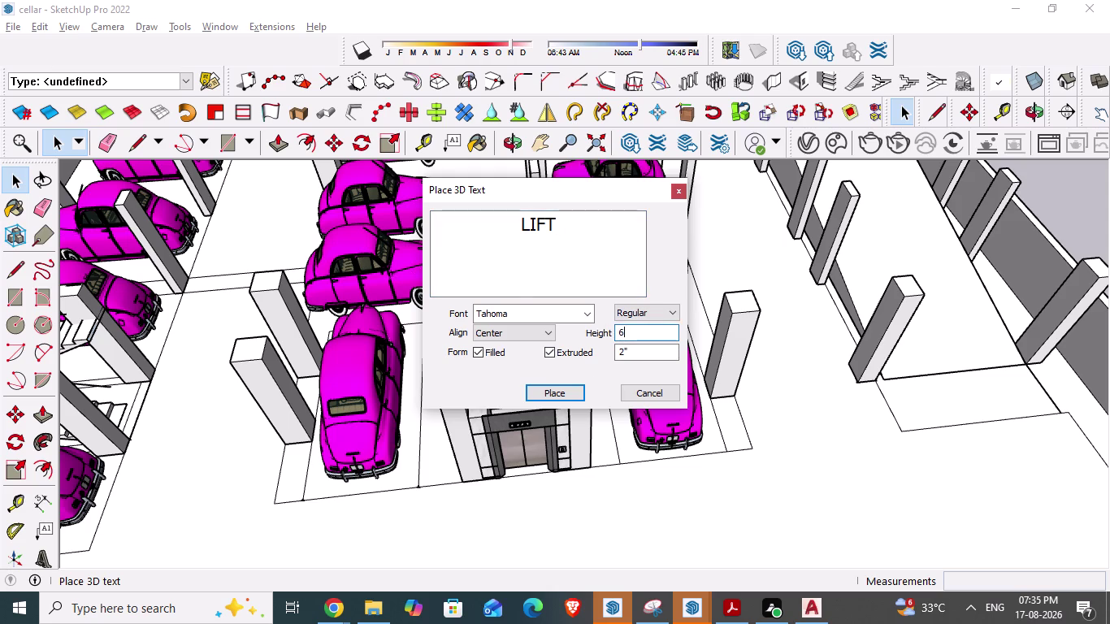
key(Return)
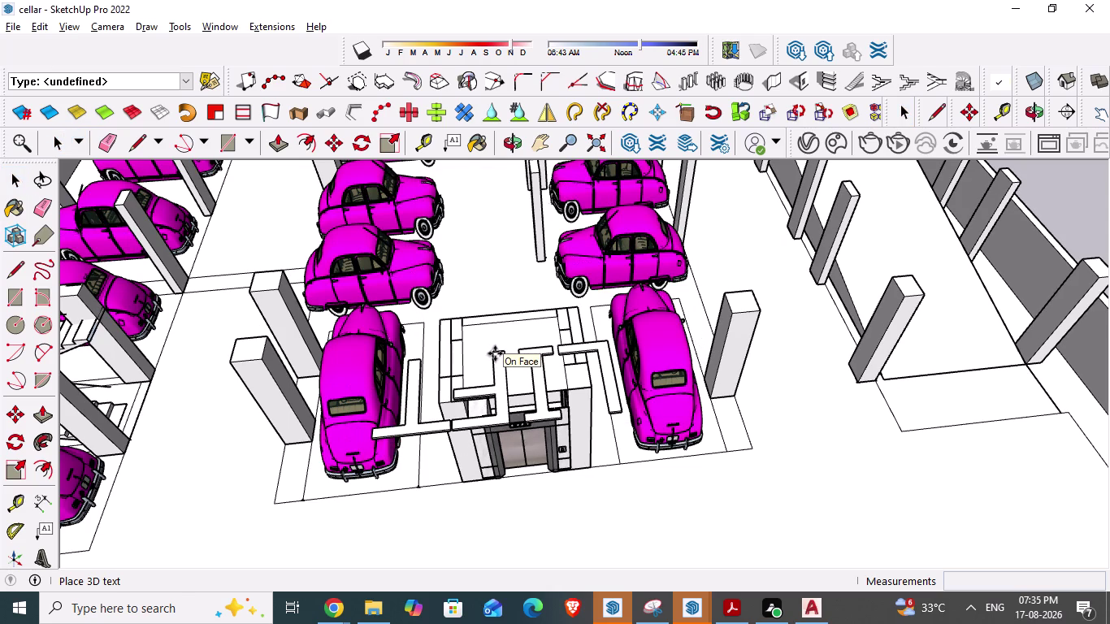
key(ctrl+z)
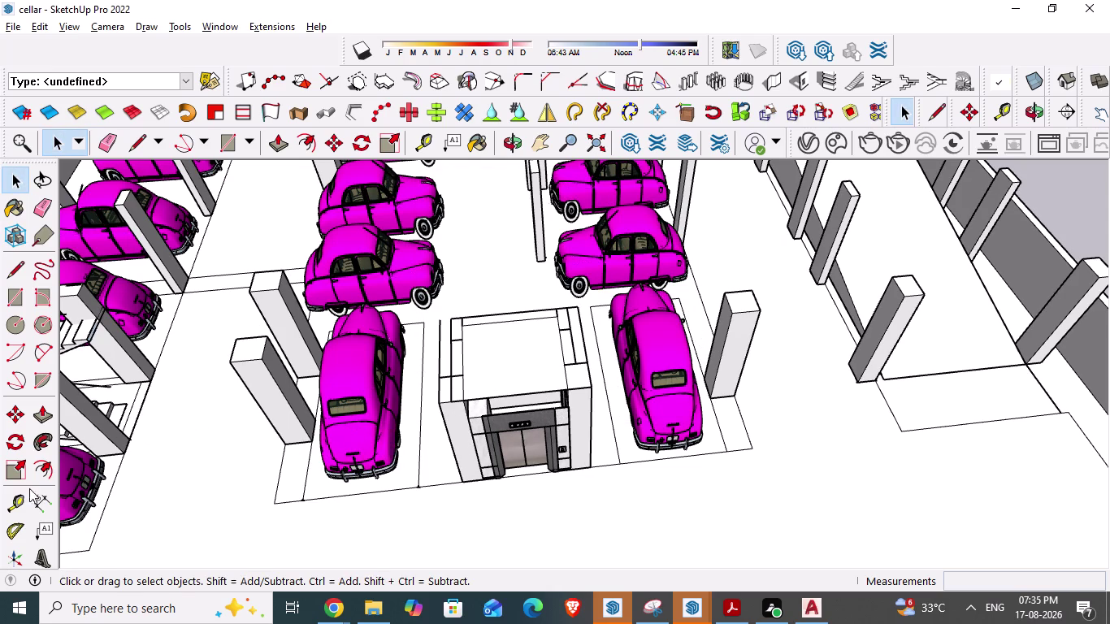
Set up the 3D text 'LIFT' again with a 1' height and start placing it.
click(41, 557)
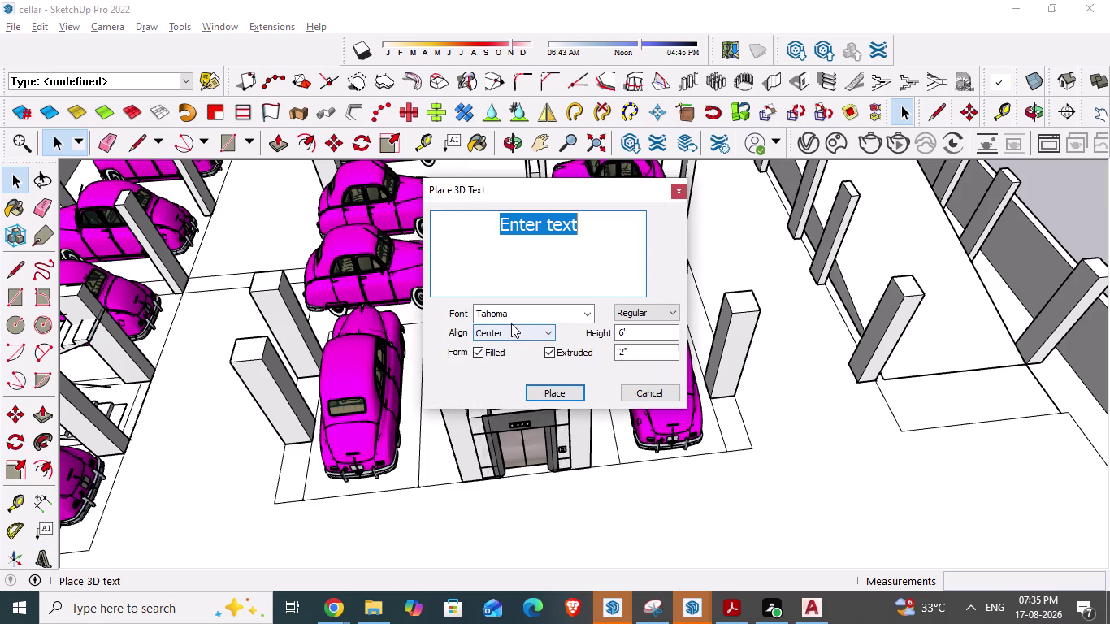
key(1)
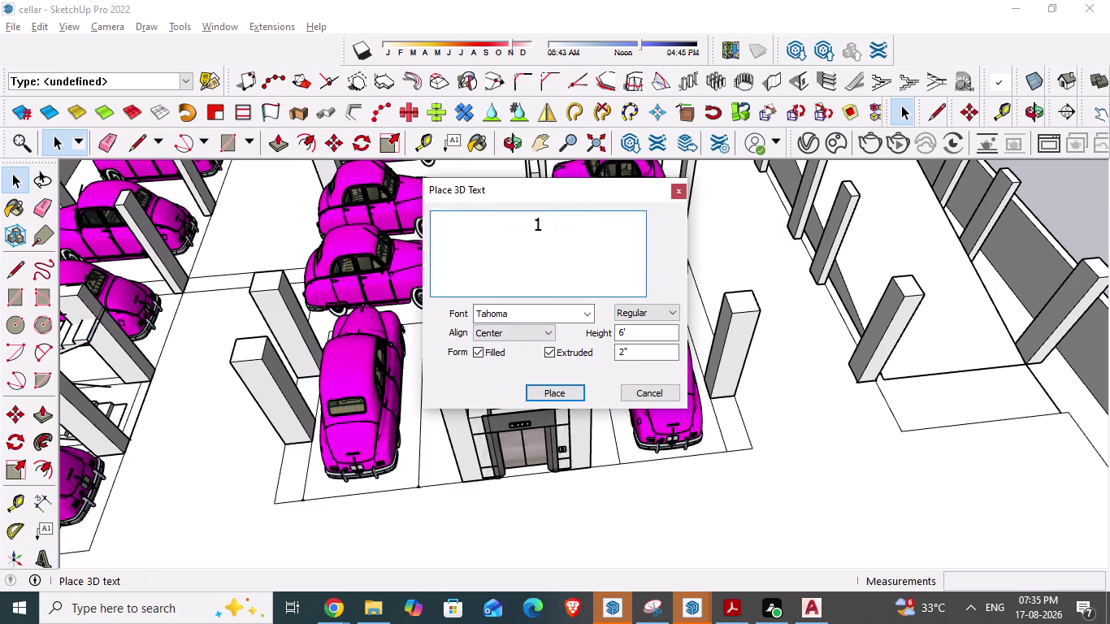
key(equal)
key(BackSpace)
key(BackSpace)
text(L)
text(IFT)
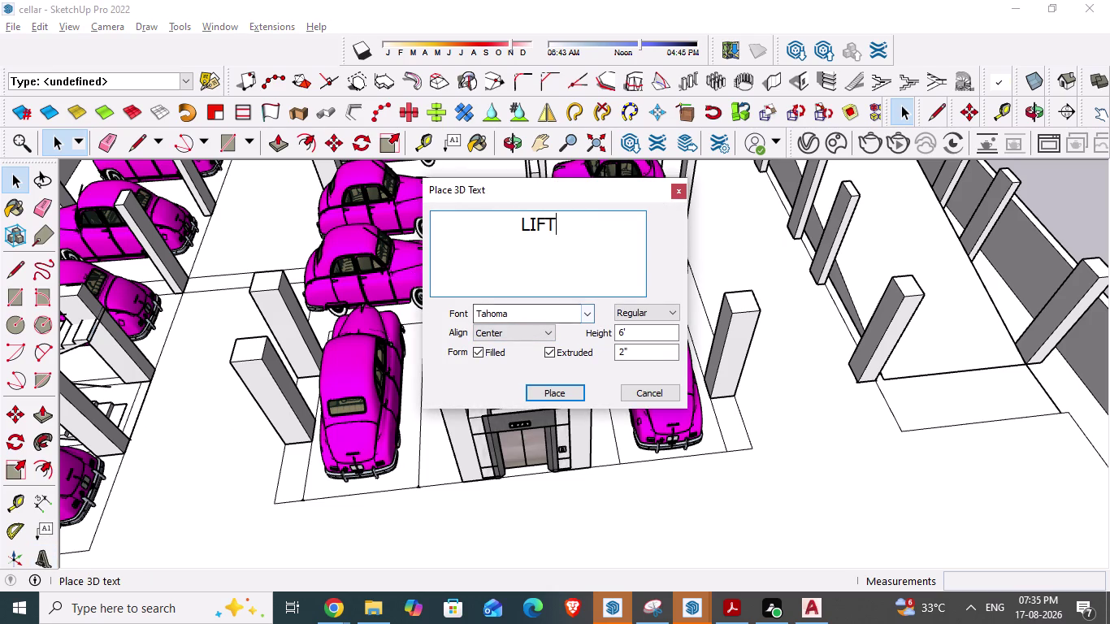
drag(634, 335, 621, 335)
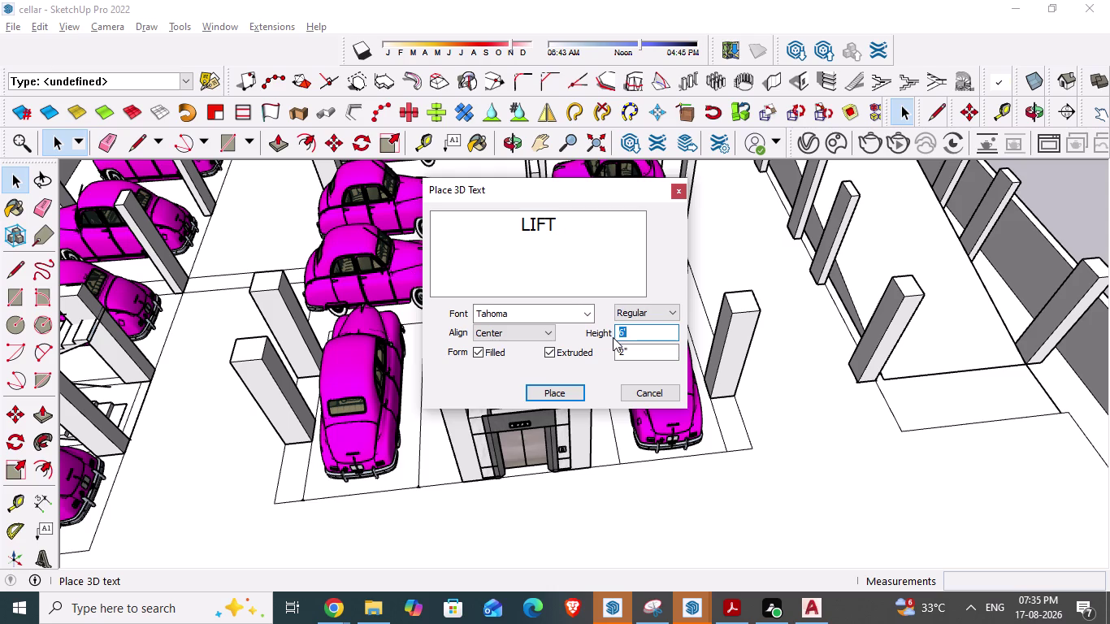
text(1')
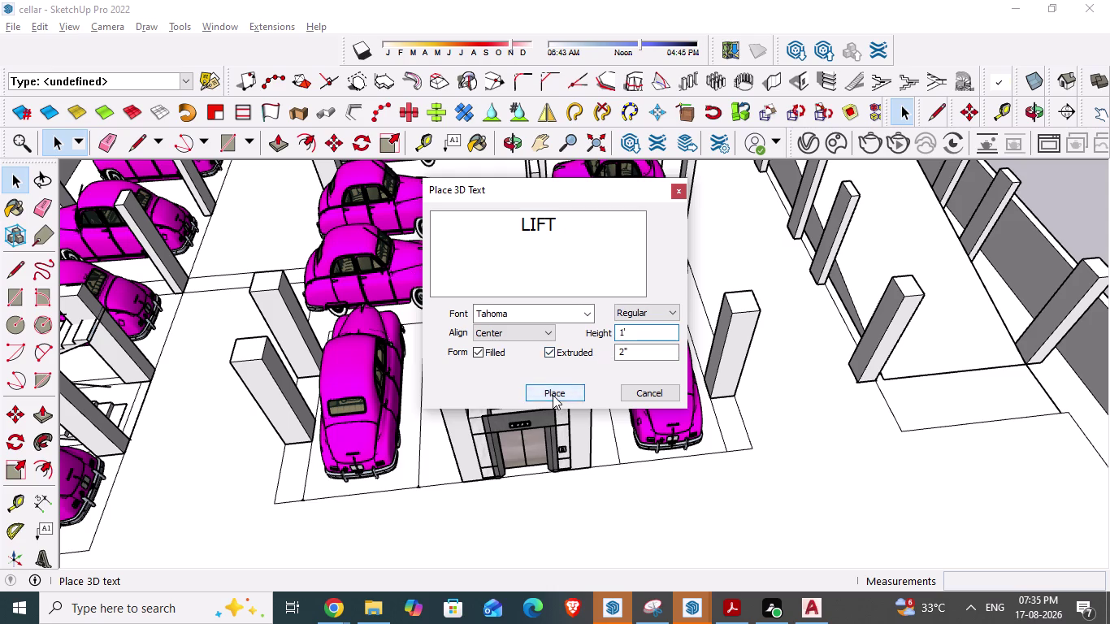
click(553, 395)
middle_drag(346, 399, 514, 436)
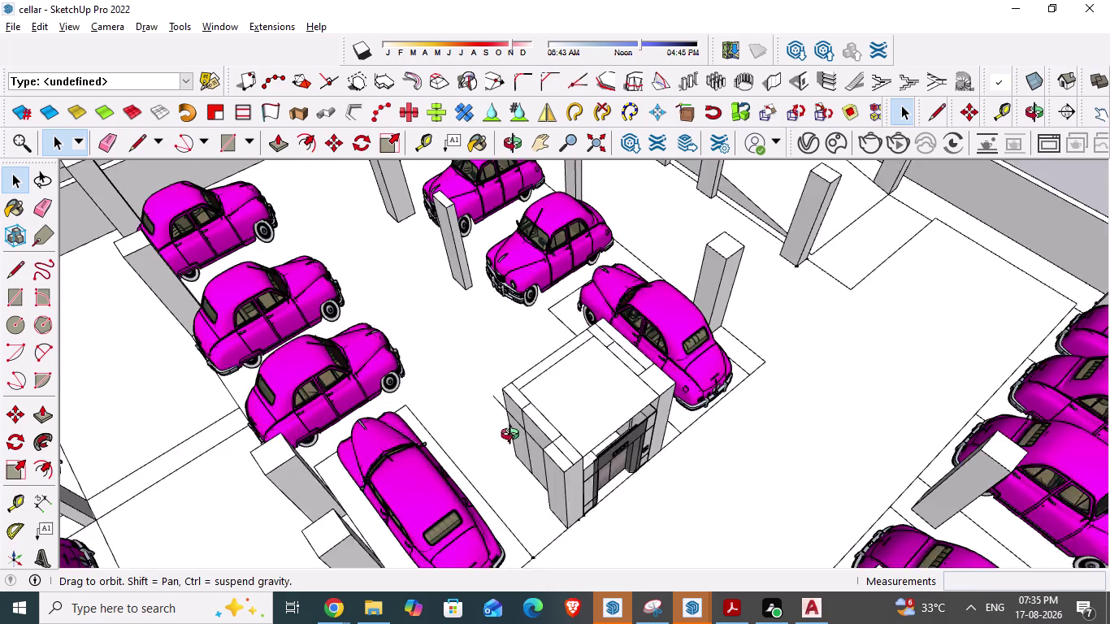
Drop the LIFT text onto the lift's top and zoom out over the cellar.
middle_drag(514, 436, 548, 443)
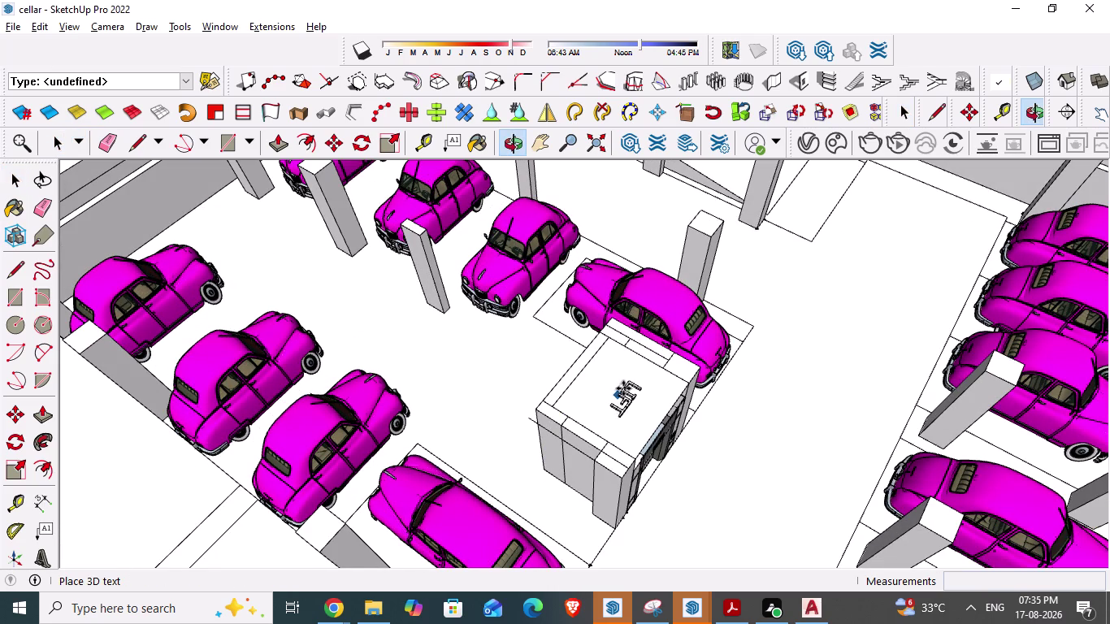
click(620, 387)
scroll(down, 3)
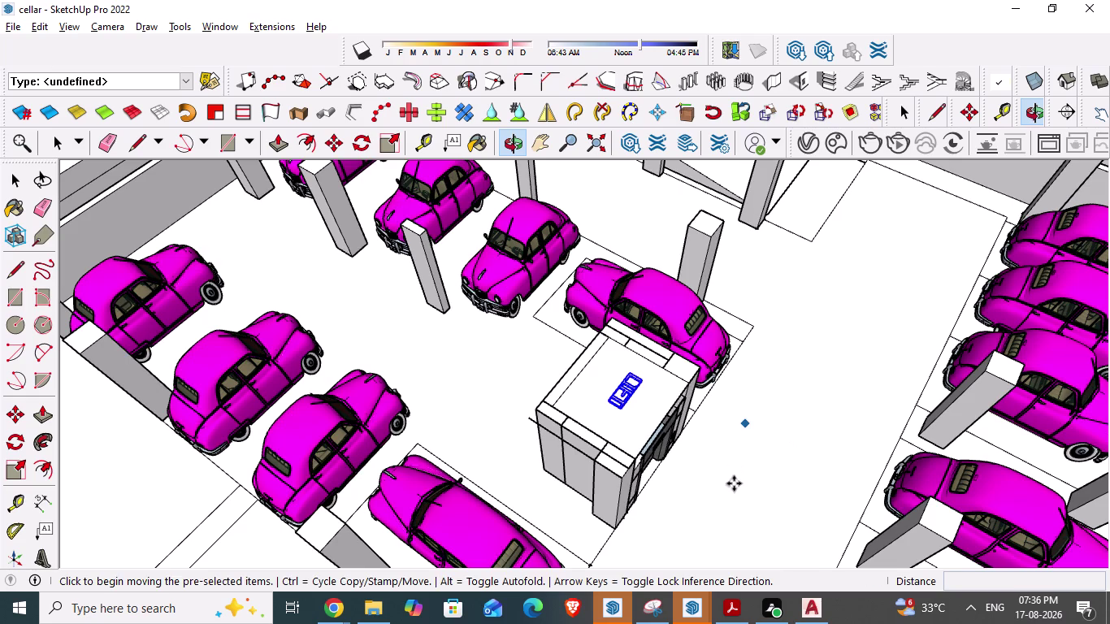
scroll(down, 3)
middle_drag(396, 487, 695, 512)
scroll(down, 3)
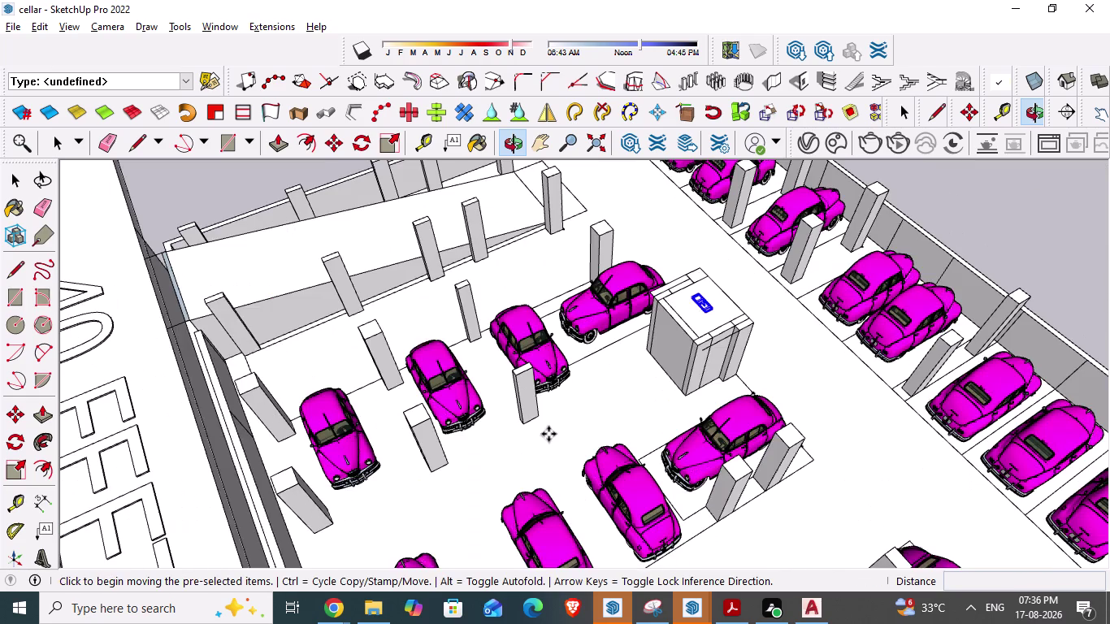
scroll(down, 3)
scroll(down, 3)
middle_drag(476, 447, 549, 466)
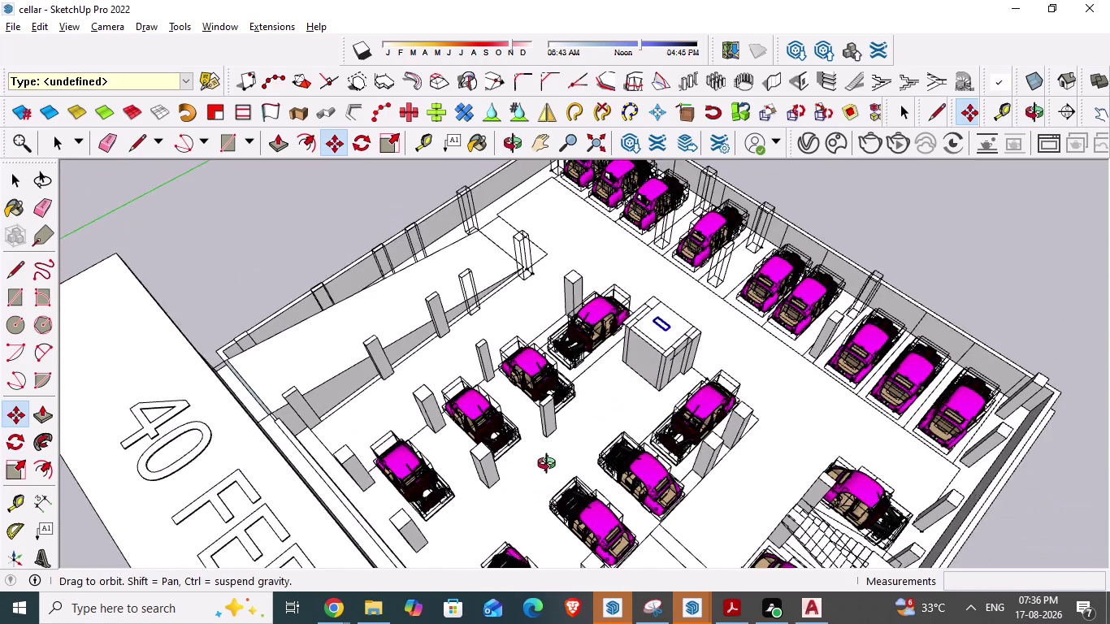
middle_drag(549, 466, 550, 466)
scroll(down, 3)
scroll(down, 3)
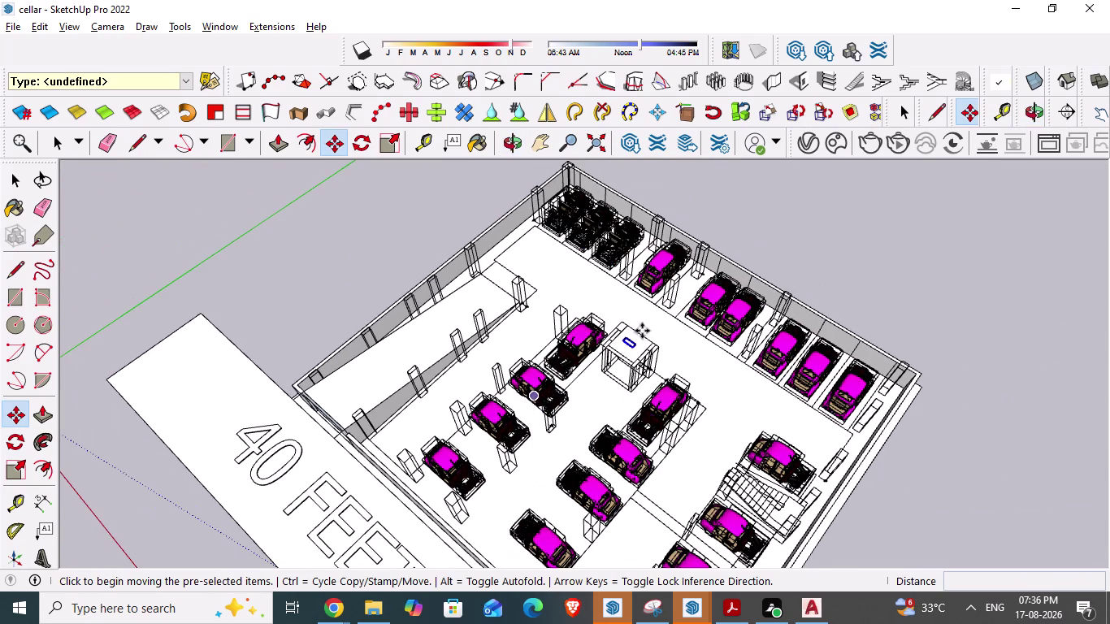
scroll(up, 3)
scroll(up, 3)
scroll(up, 3)
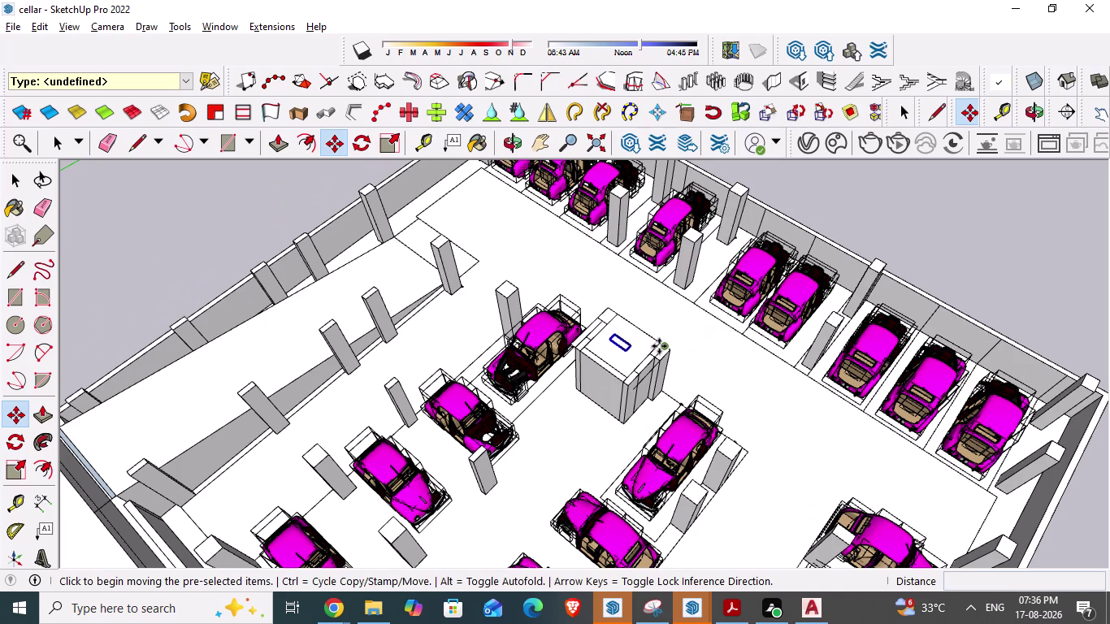
Delete and restore the LIFT text, then zoom out to the whole cellar.
key(Escape)
key(space)
click(633, 361)
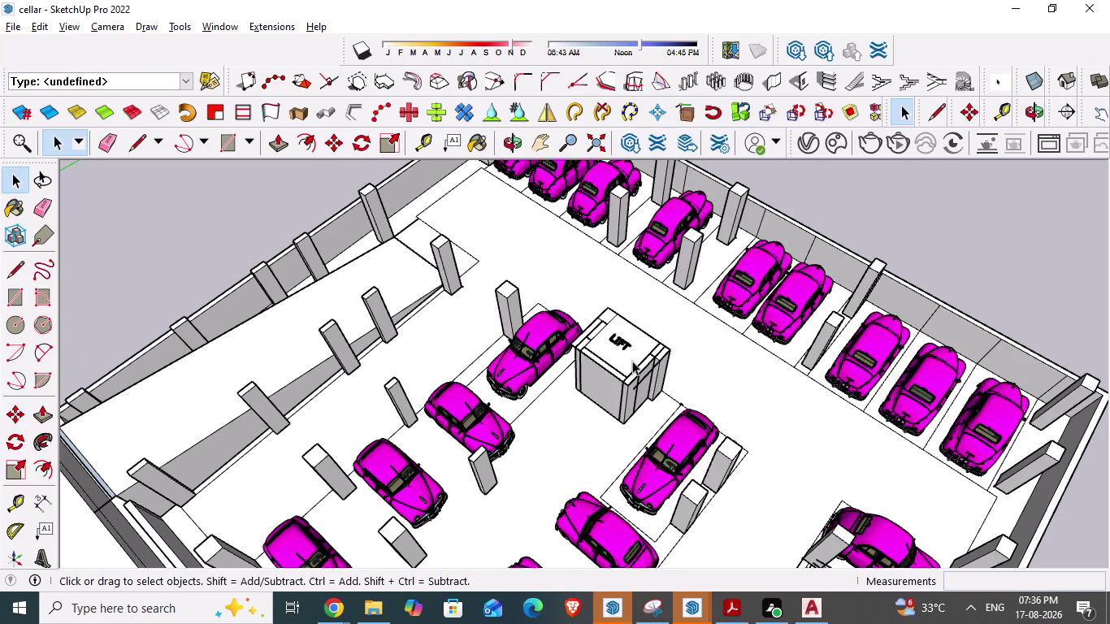
key(Delete)
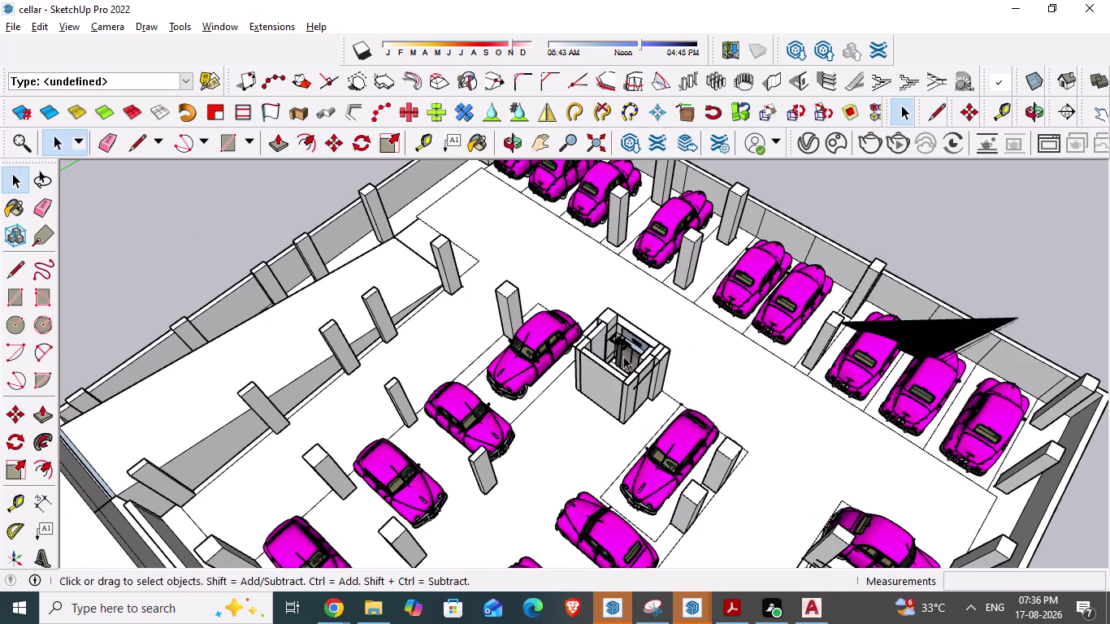
key(ctrl+z)
scroll(down, 3)
scroll(down, 3)
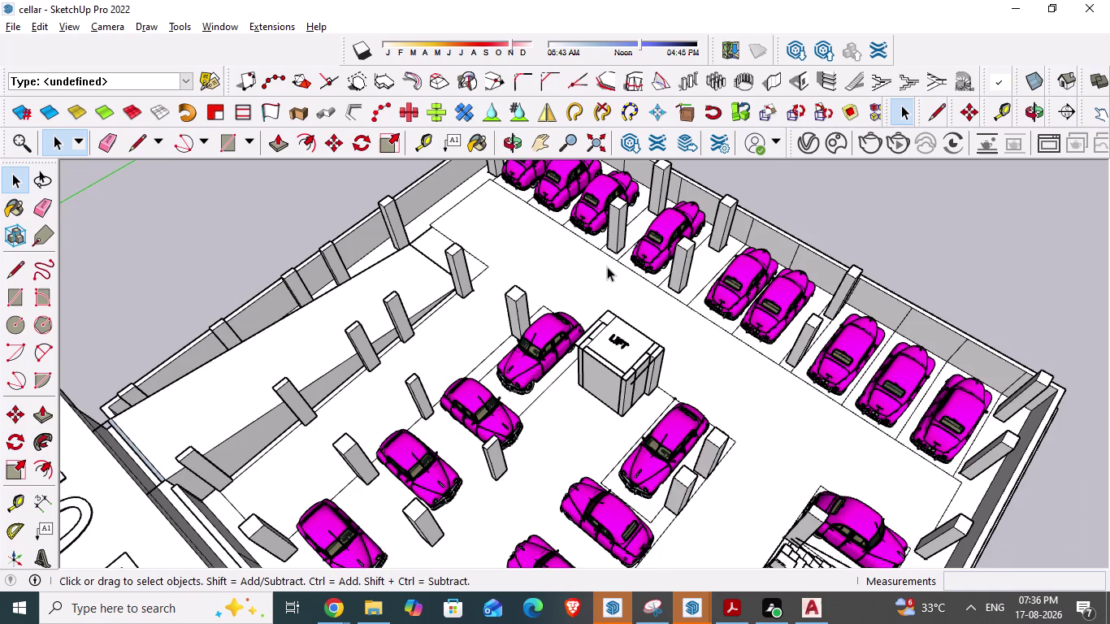
scroll(down, 3)
scroll(down, 3)
scroll(down, 3)
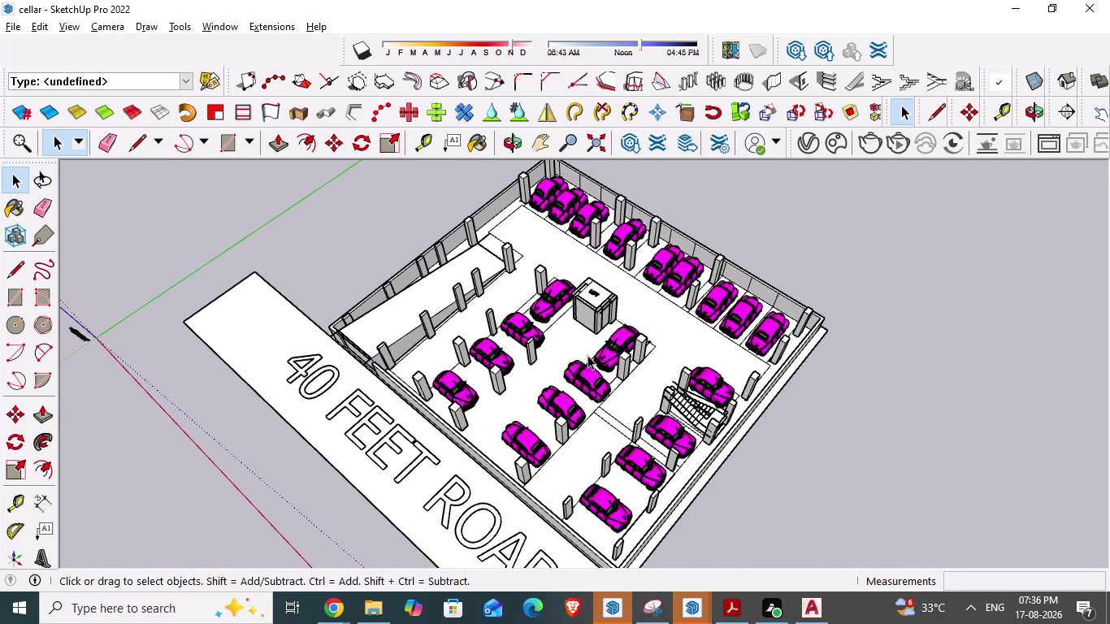
scroll(down, 3)
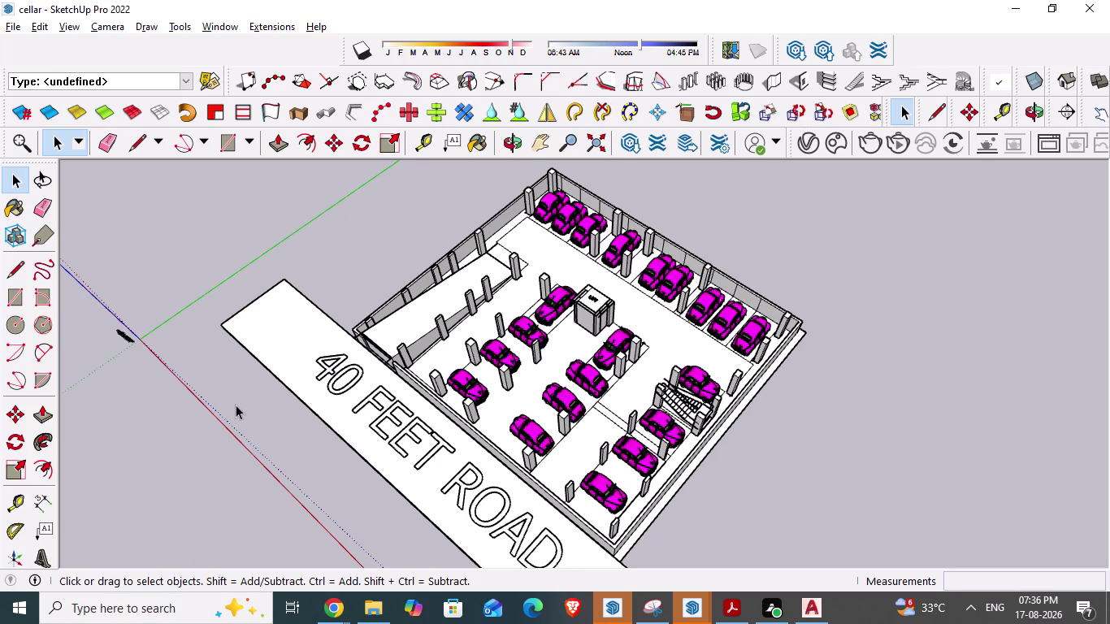
Pan the cellar view into frame, then launch Snipping Tool and start a new snip.
click(545, 150)
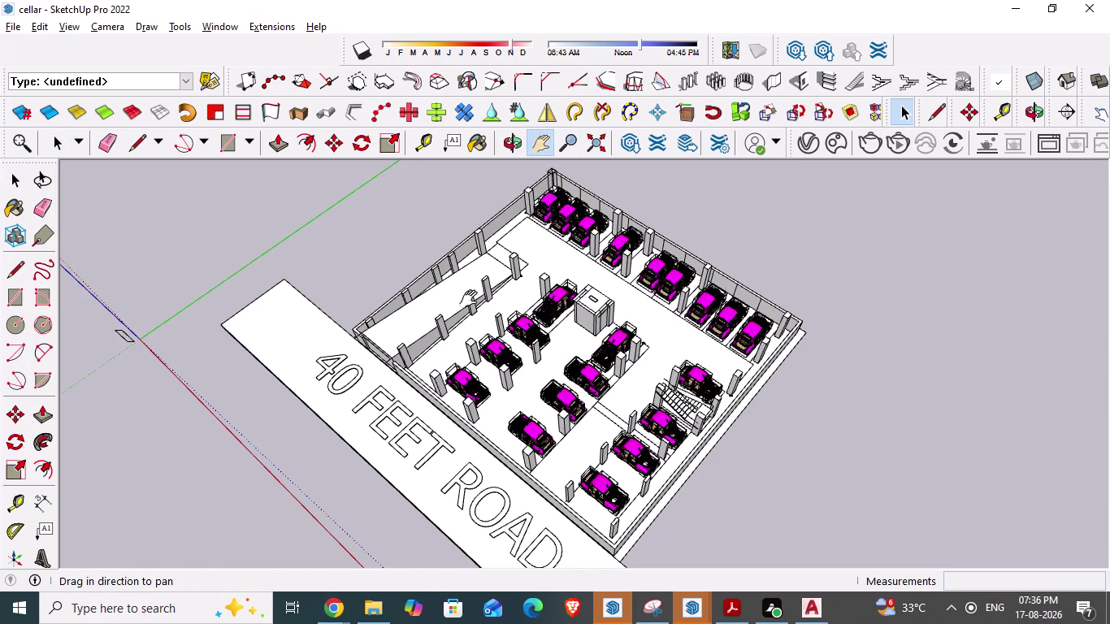
drag(471, 303, 449, 295)
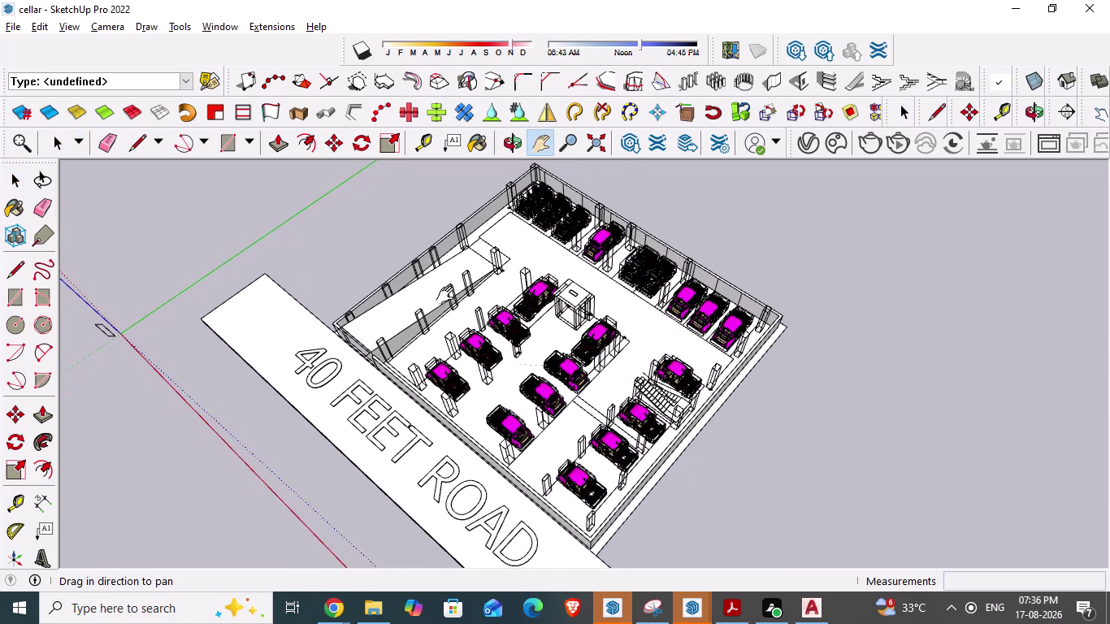
drag(449, 296, 445, 291)
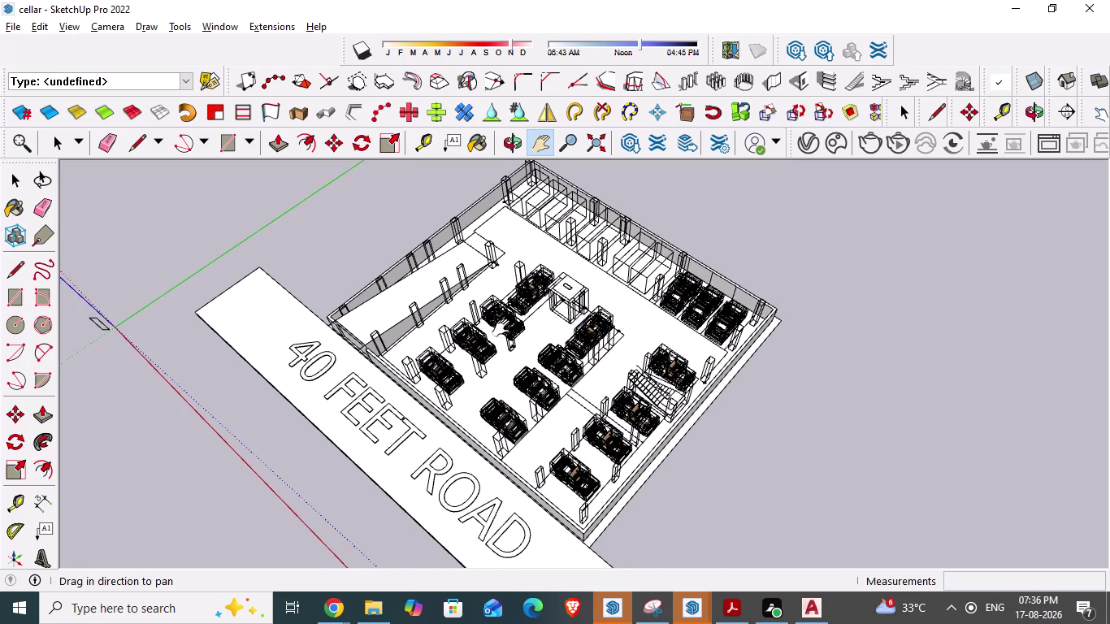
key(space)
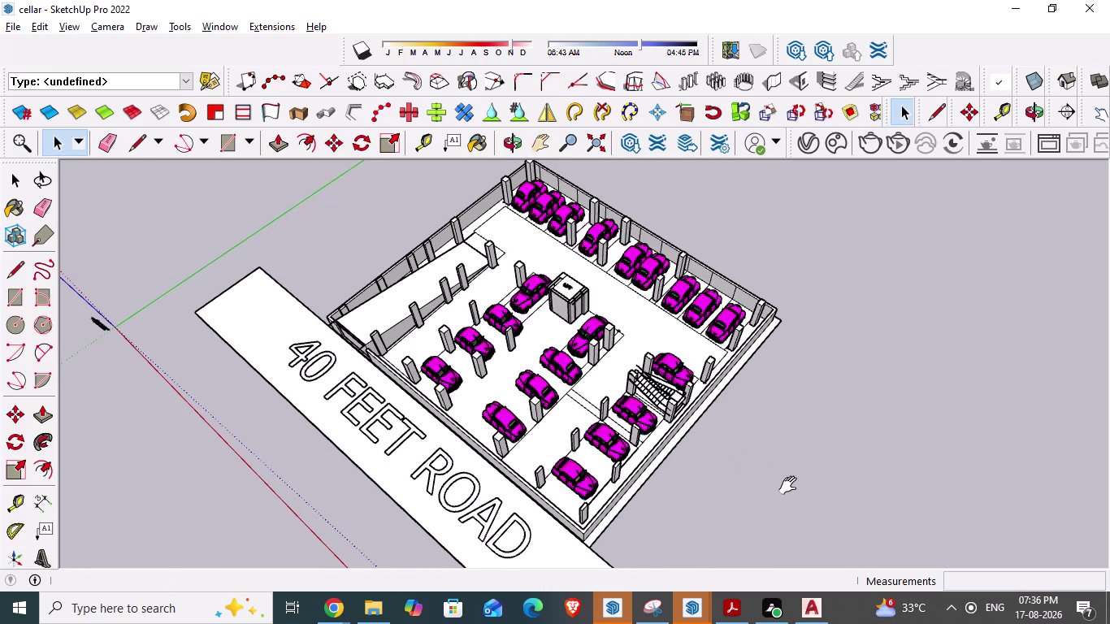
click(792, 486)
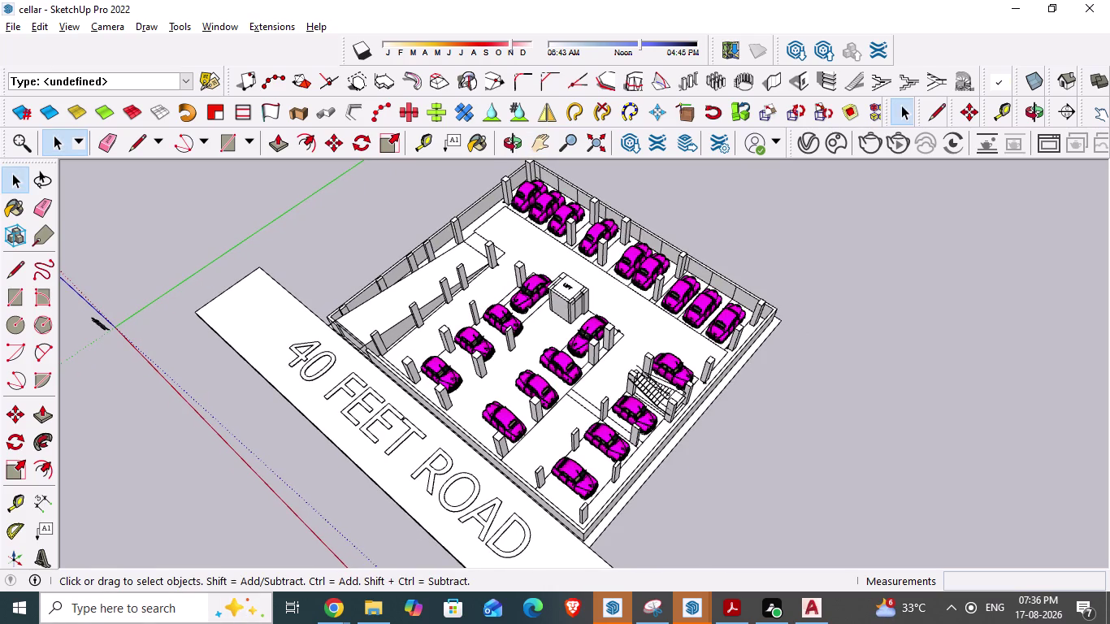
click(664, 605)
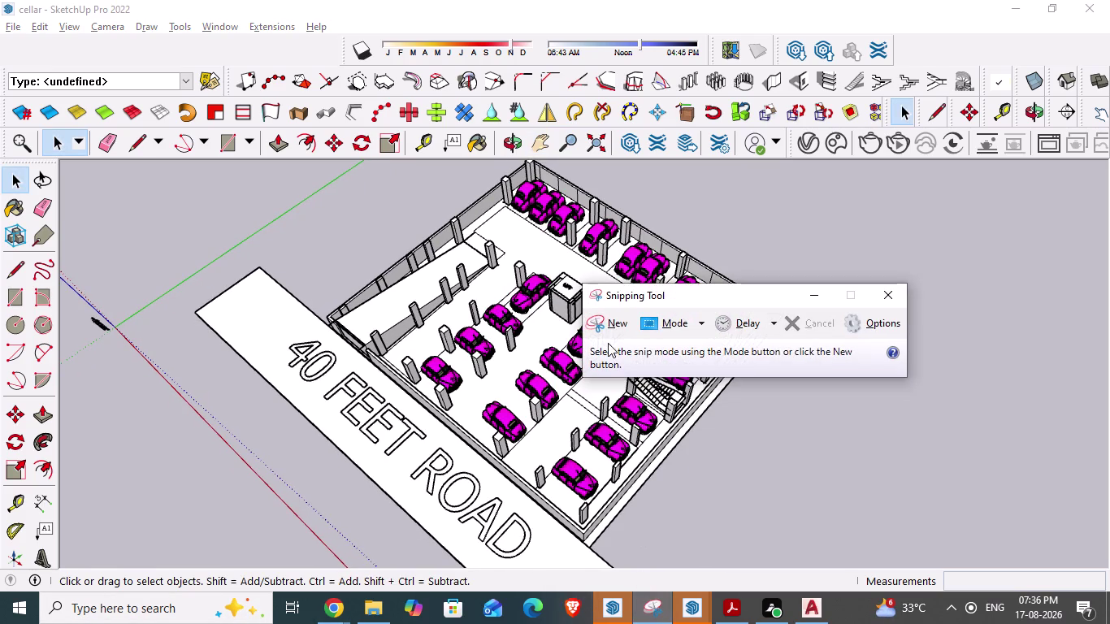
click(605, 320)
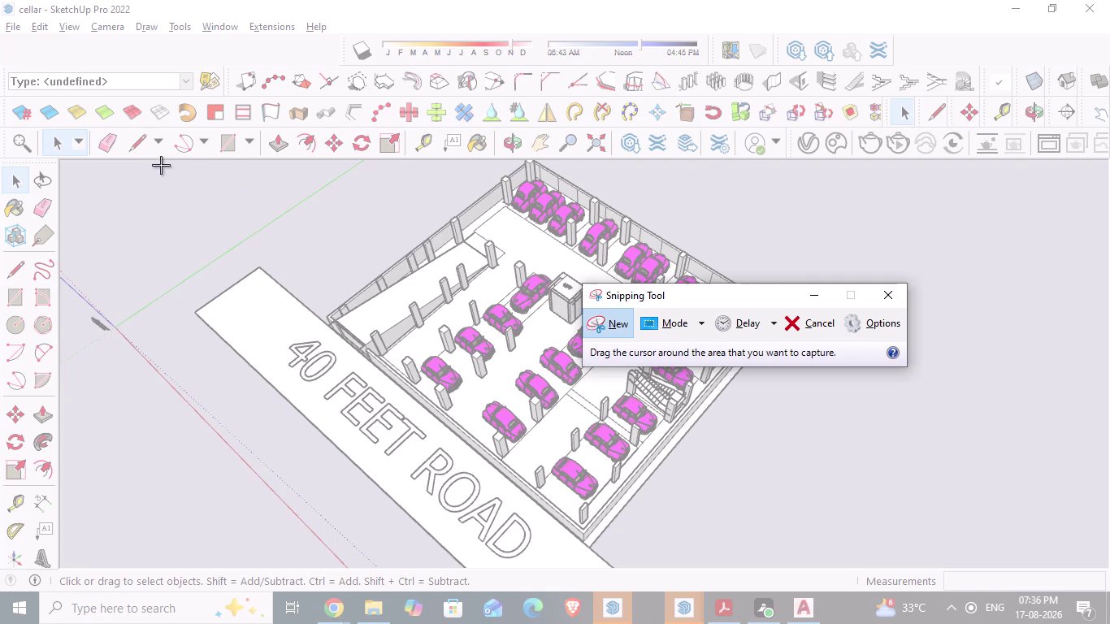
Retake the snip to capture the whole parking model view.
click(161, 165)
drag(365, 254, 411, 279)
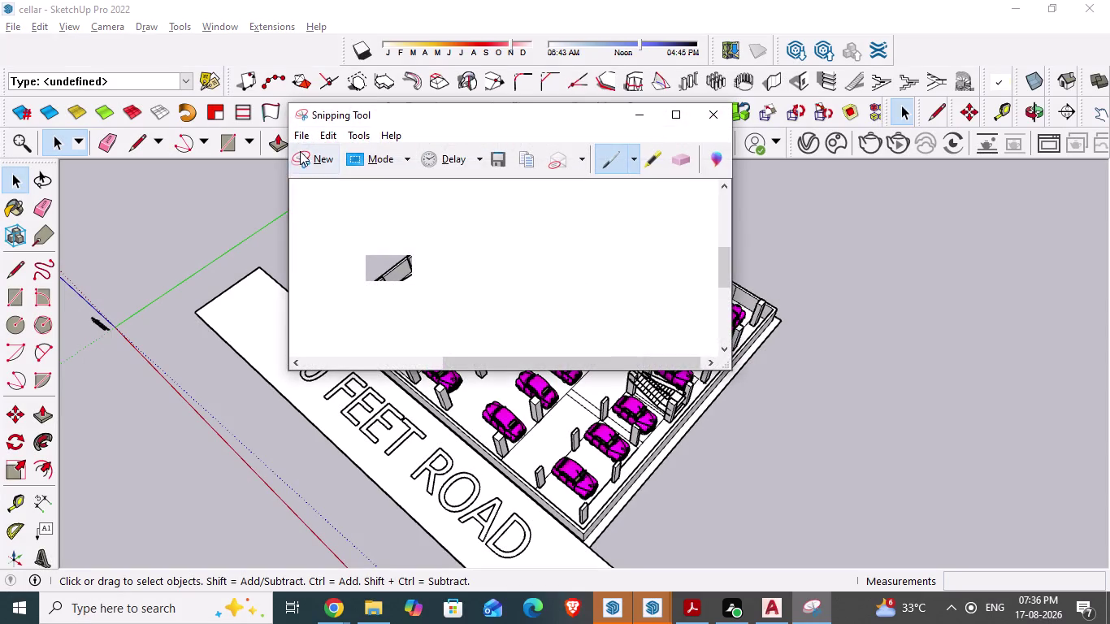
click(300, 152)
drag(130, 161, 742, 377)
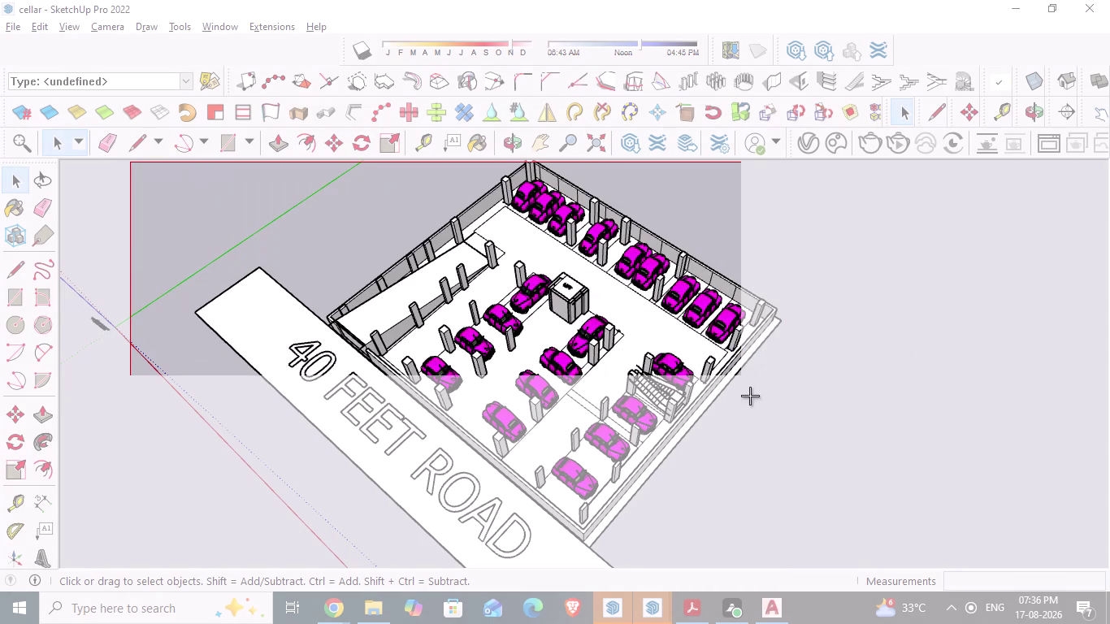
drag(742, 377, 822, 569)
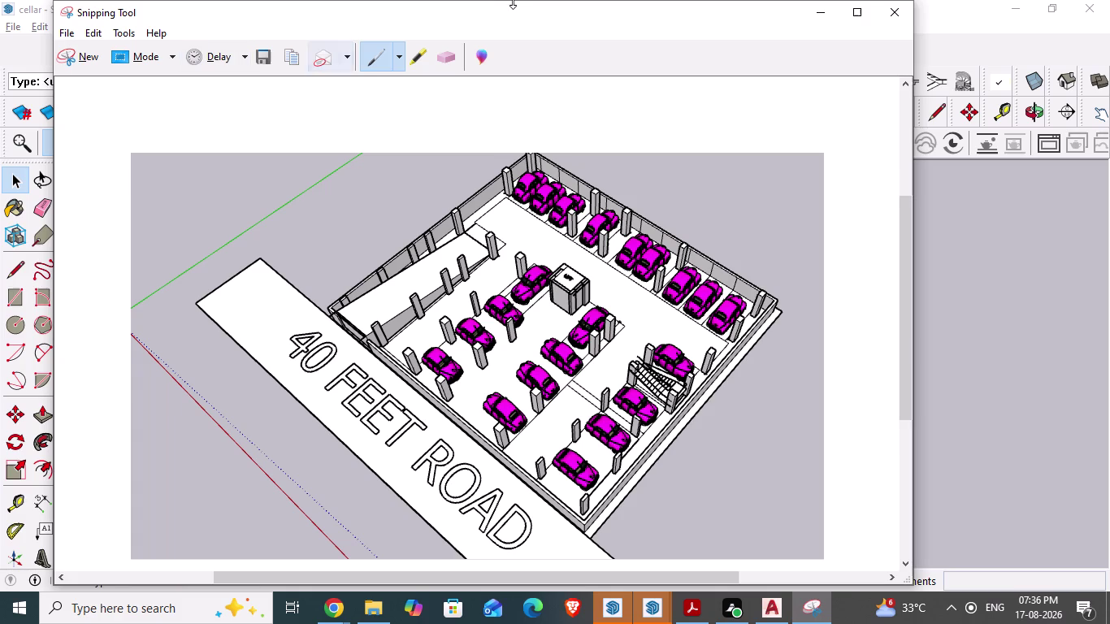
Save the snip as JPEG 'CELLARSKETCHUP' and close Snipping Tool.
click(267, 60)
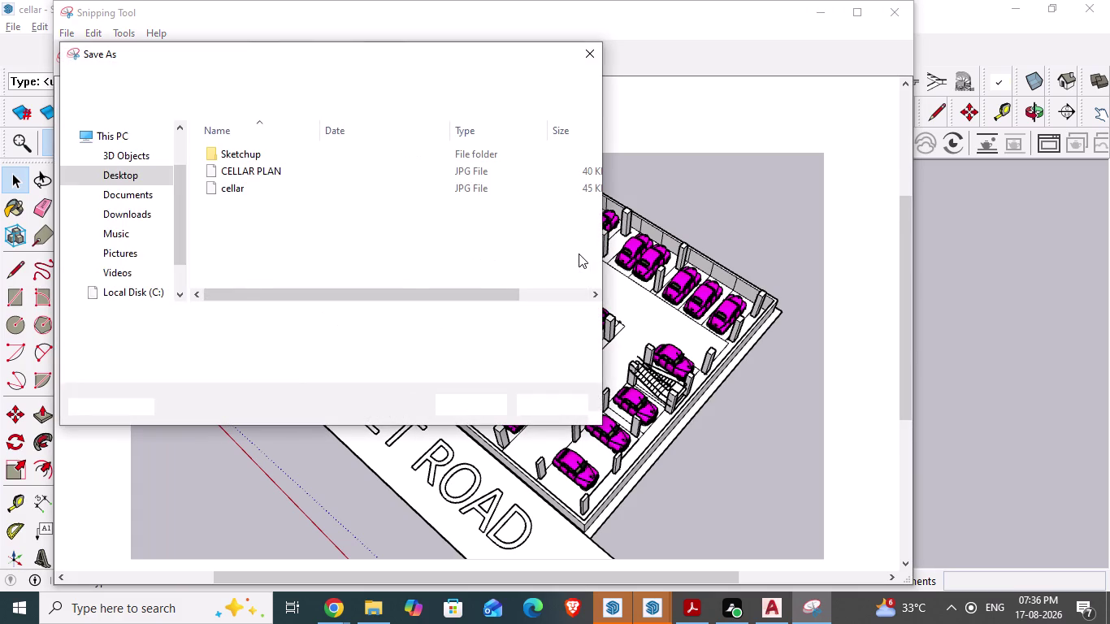
text(CELLA)
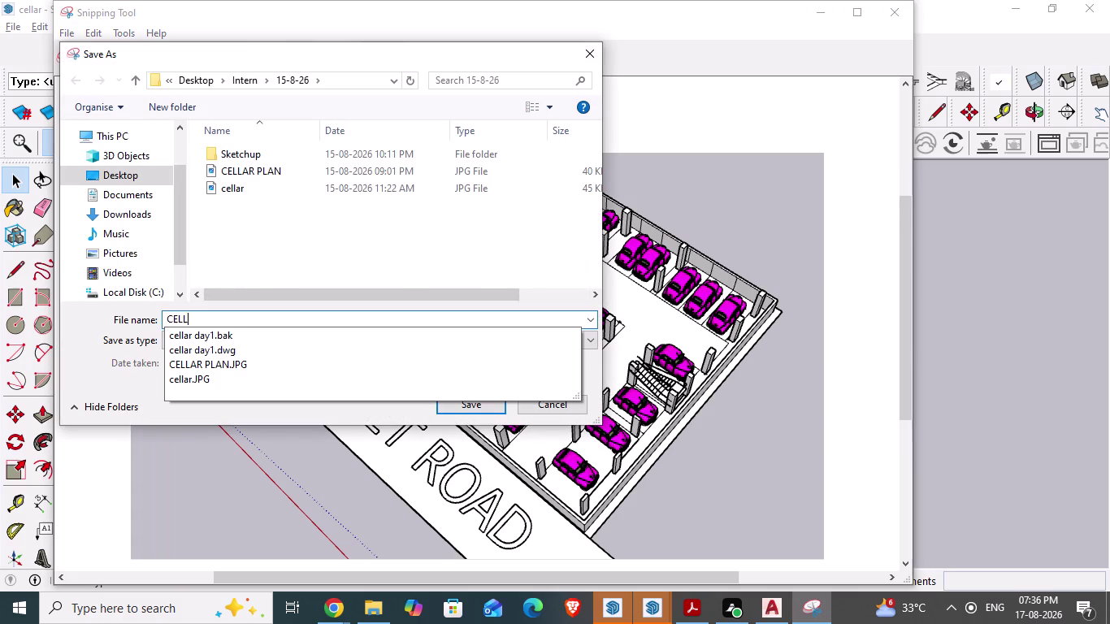
text(R)
text(SKETCHU)
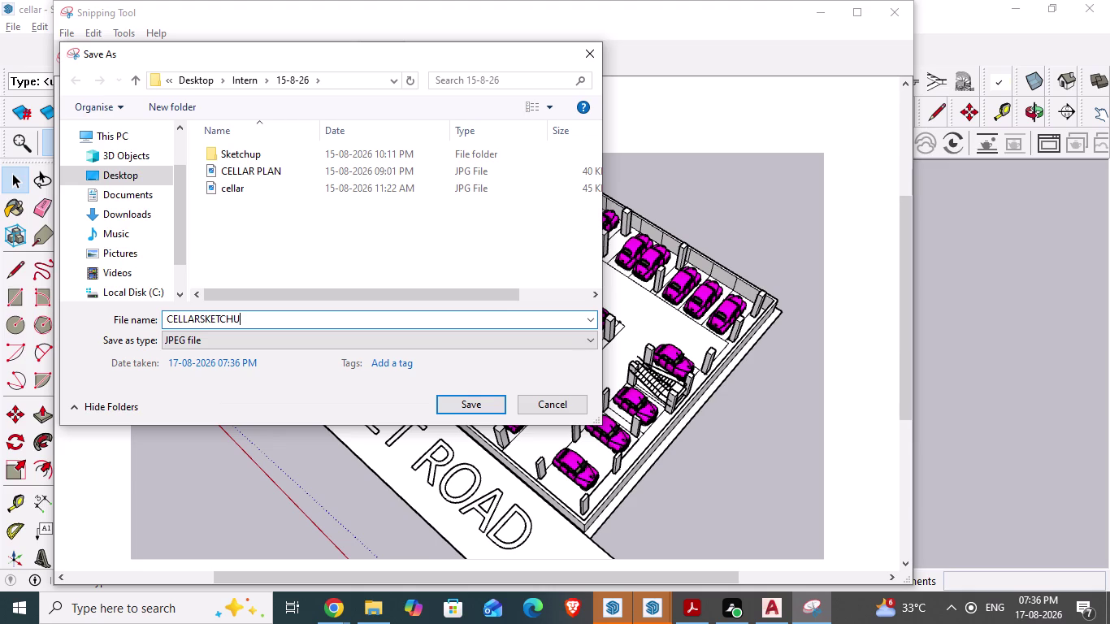
text(P)
click(454, 411)
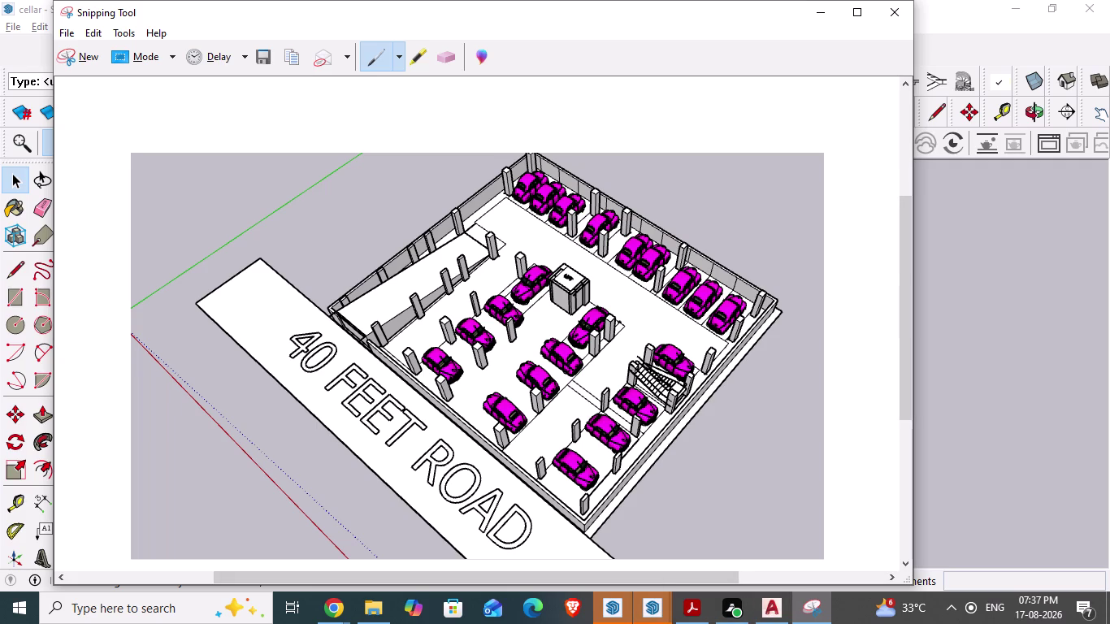
click(821, 9)
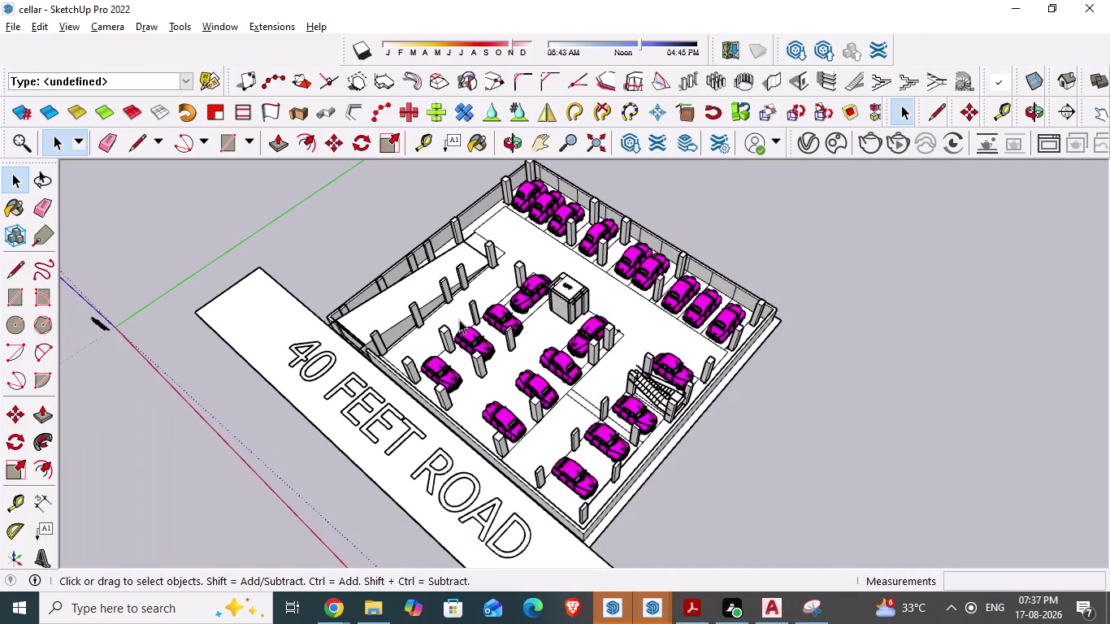
Orbit to a low road-side perspective and start a rectangle at the wall corner.
scroll(down, 3)
middle_drag(427, 406, 898, 290)
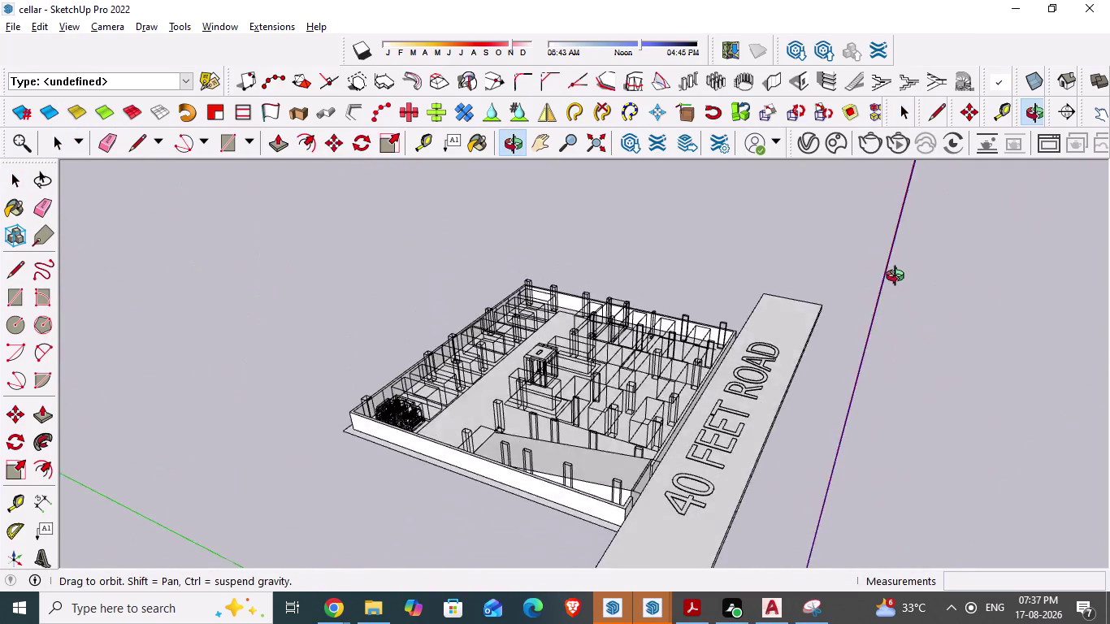
middle_drag(899, 290, 910, 268)
scroll(up, 3)
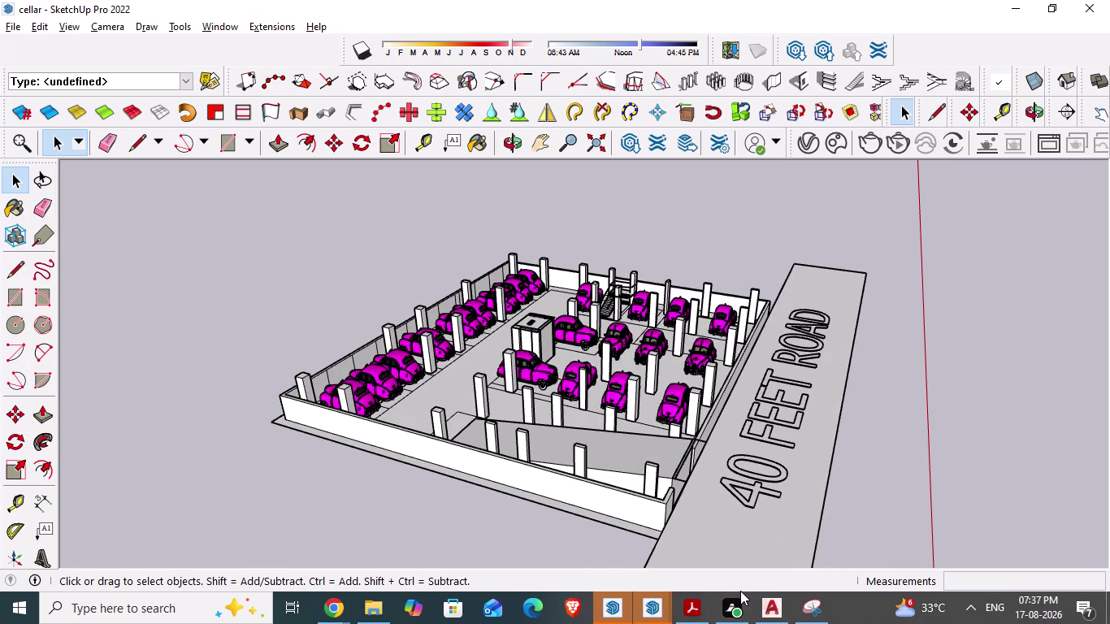
middle_drag(612, 477, 589, 483)
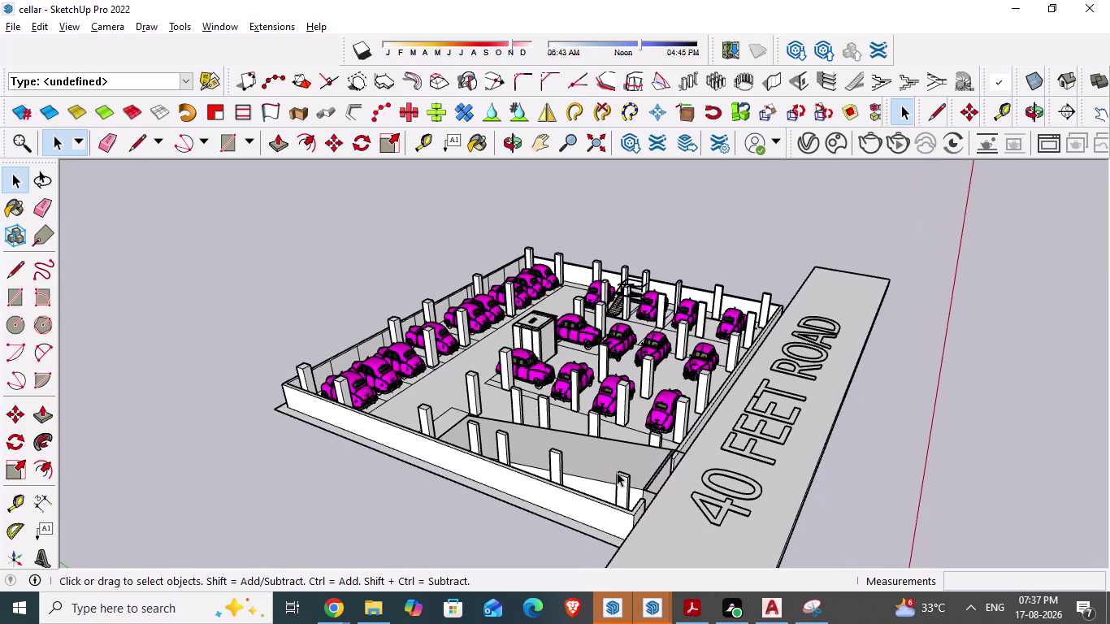
scroll(up, 3)
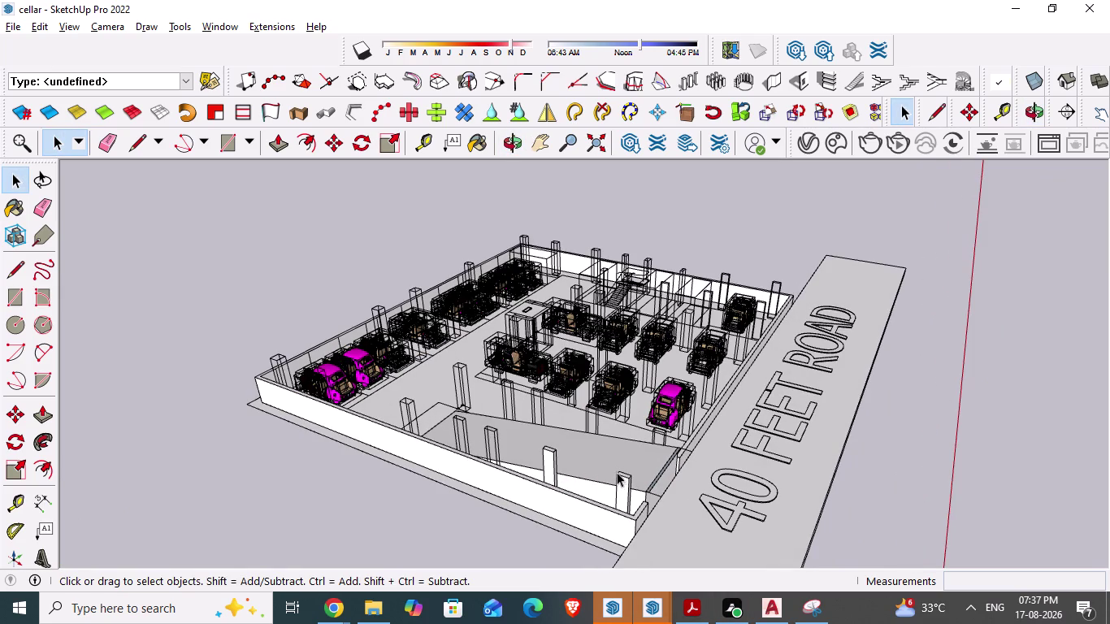
click(248, 142)
click(262, 167)
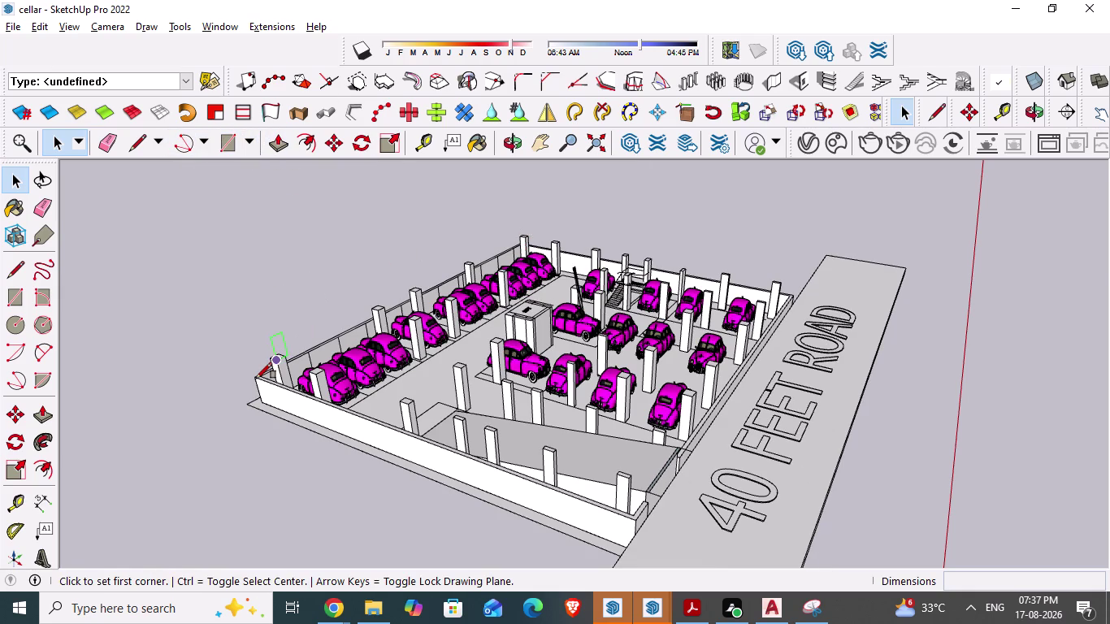
click(249, 405)
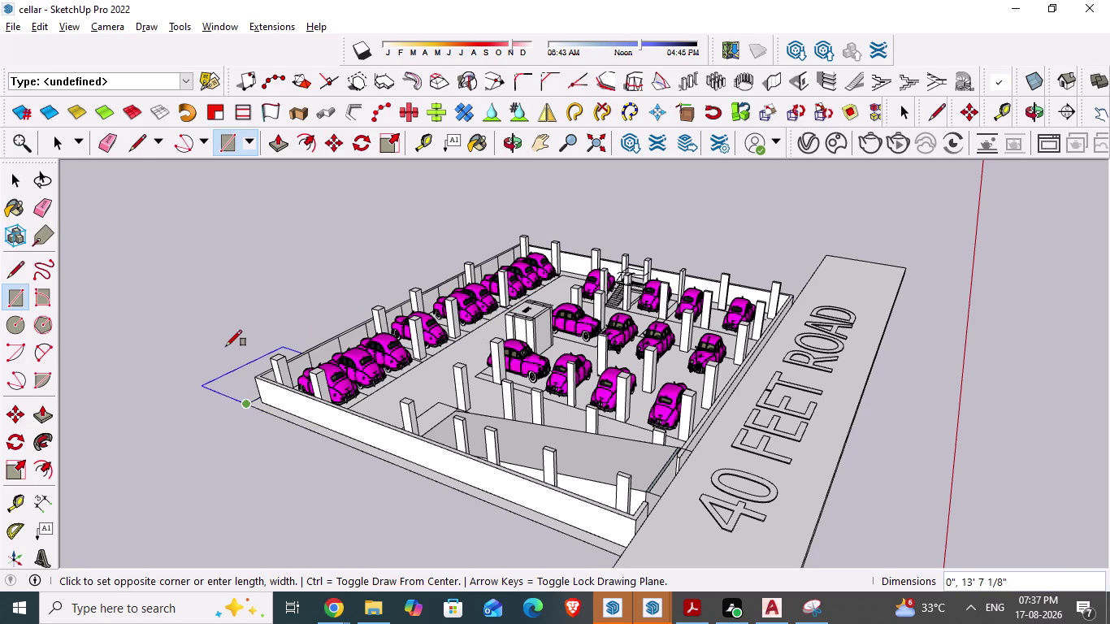
Cancel the rectangle and restart it from a corner on the wall top.
key(space)
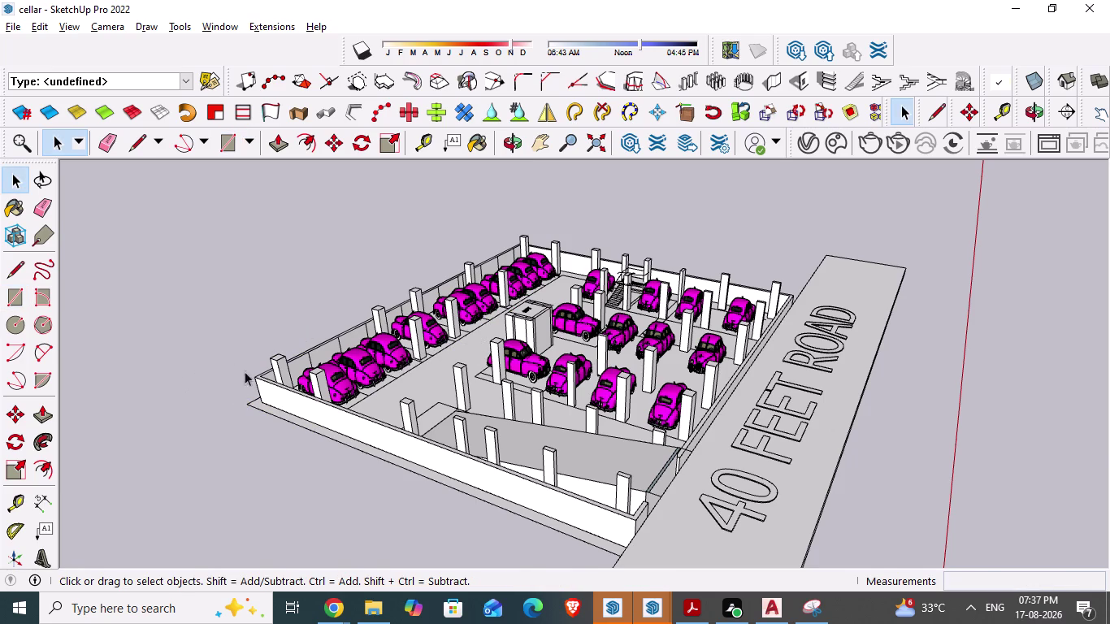
scroll(up, 3)
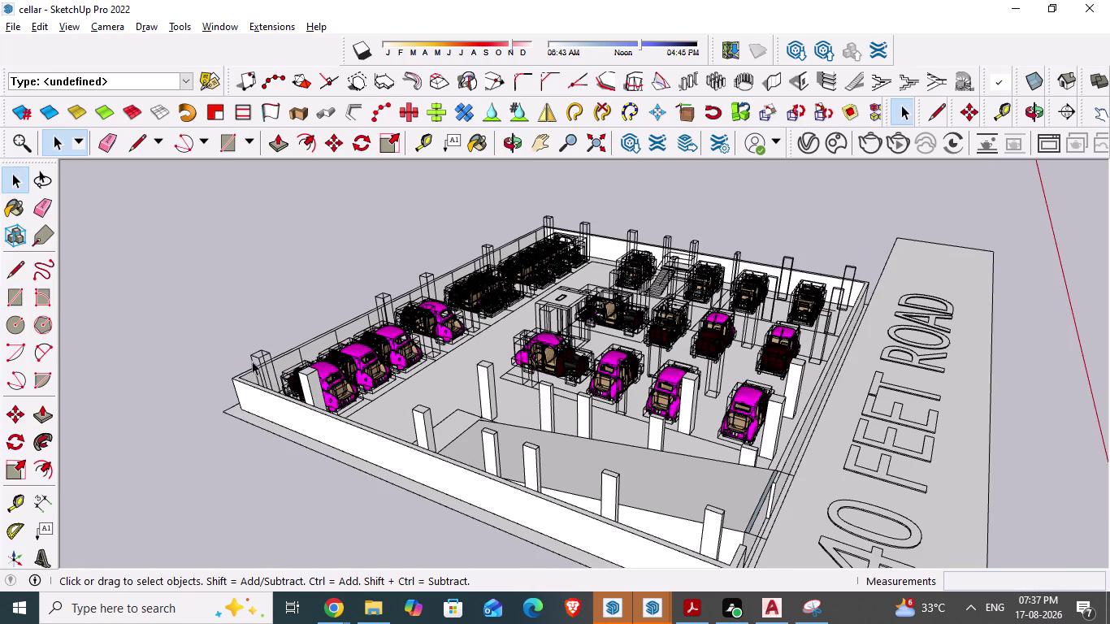
key(r)
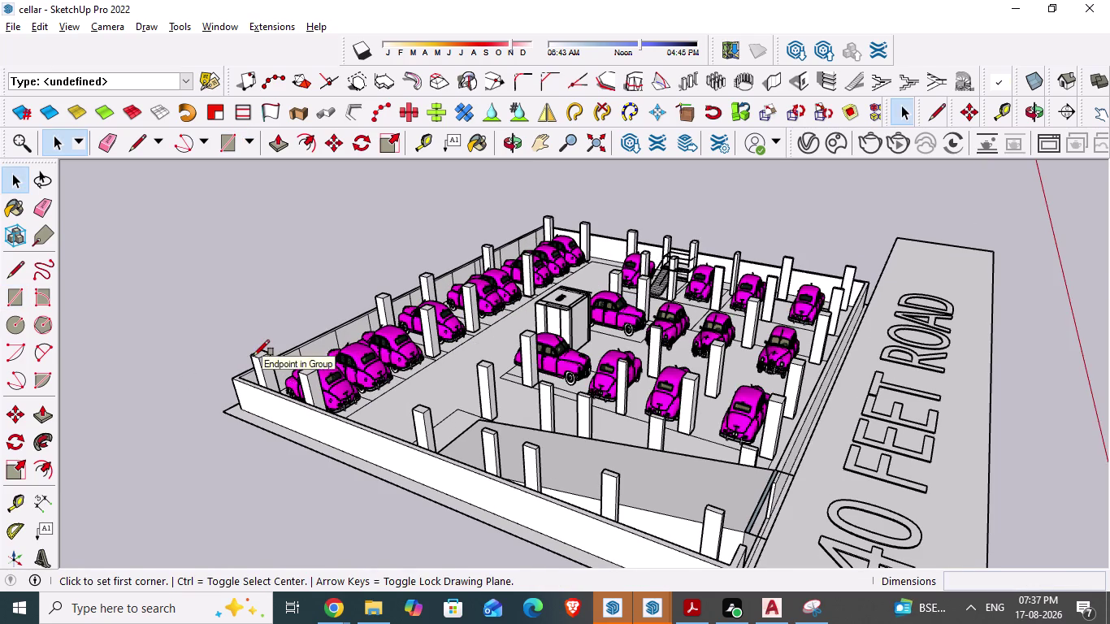
click(251, 355)
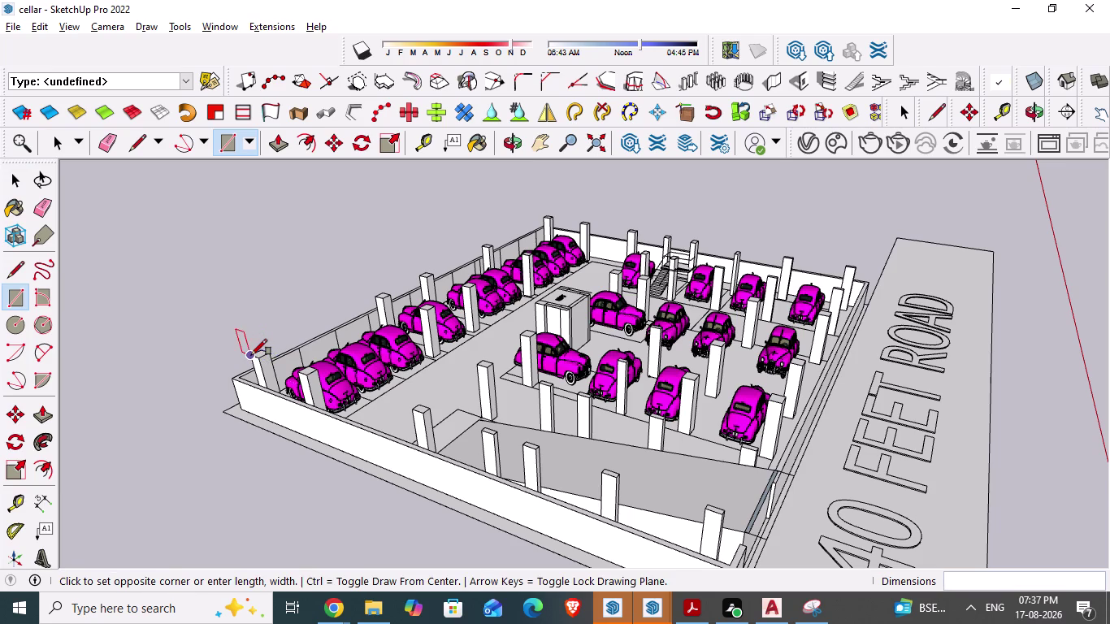
click(853, 266)
Orbit and zoom to a top-down view of the whole cellar.
middle_drag(724, 288, 721, 386)
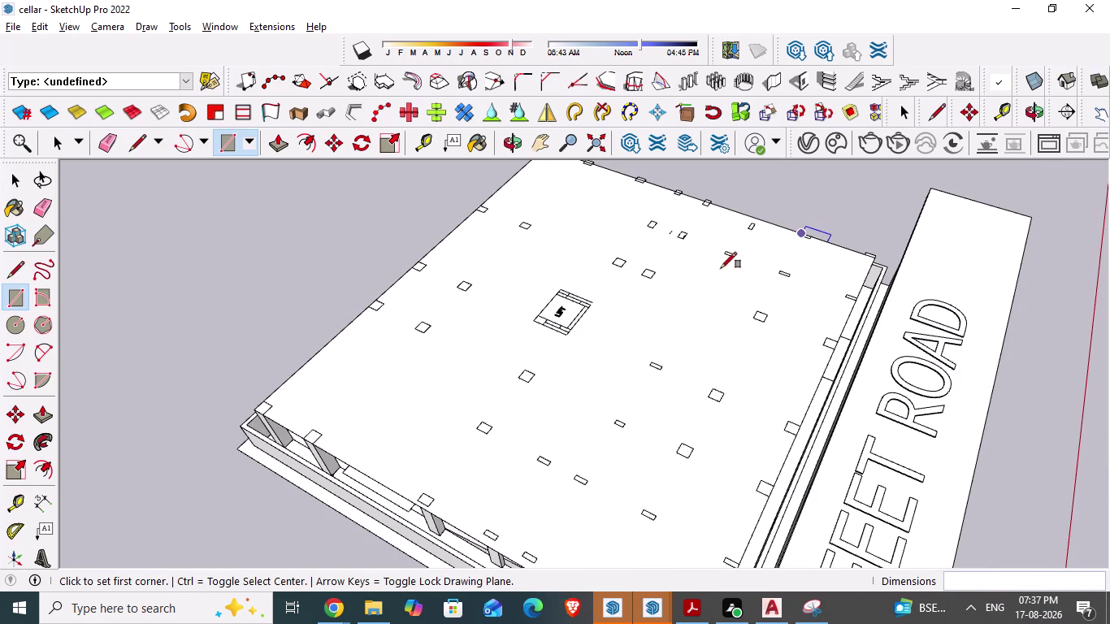
middle_drag(786, 277, 766, 412)
scroll(down, 3)
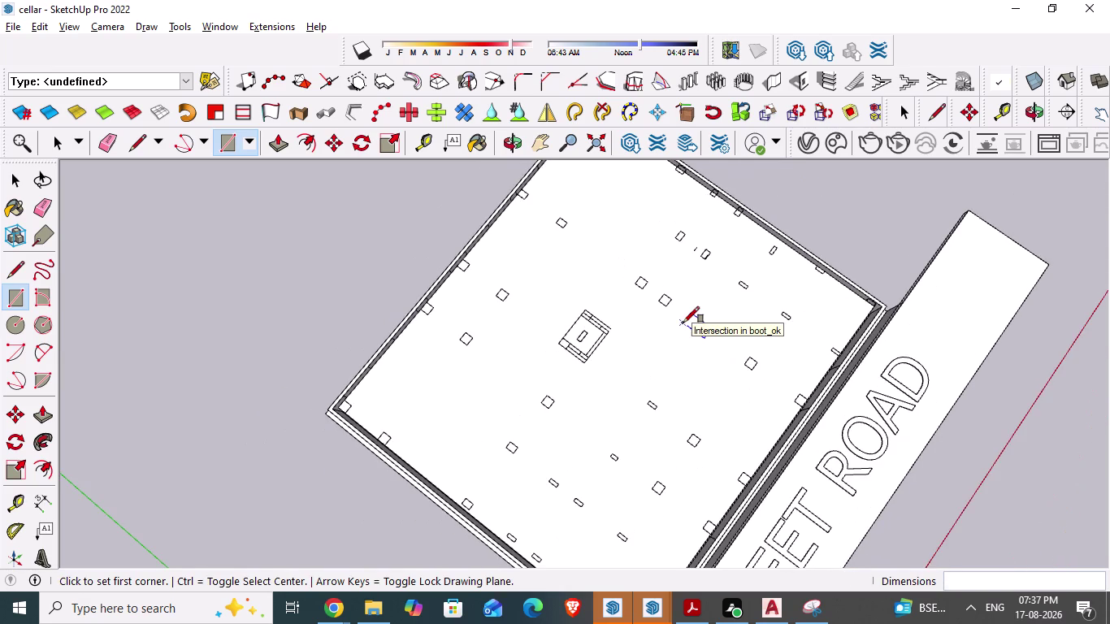
scroll(down, 3)
scroll(up, 3)
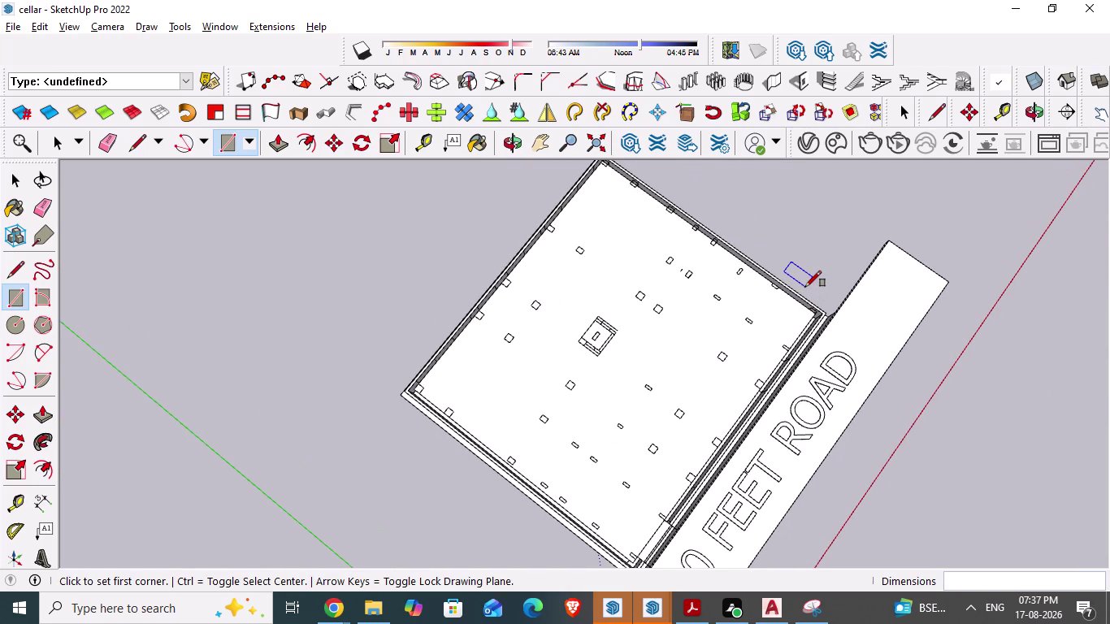
key(ctrl+z)
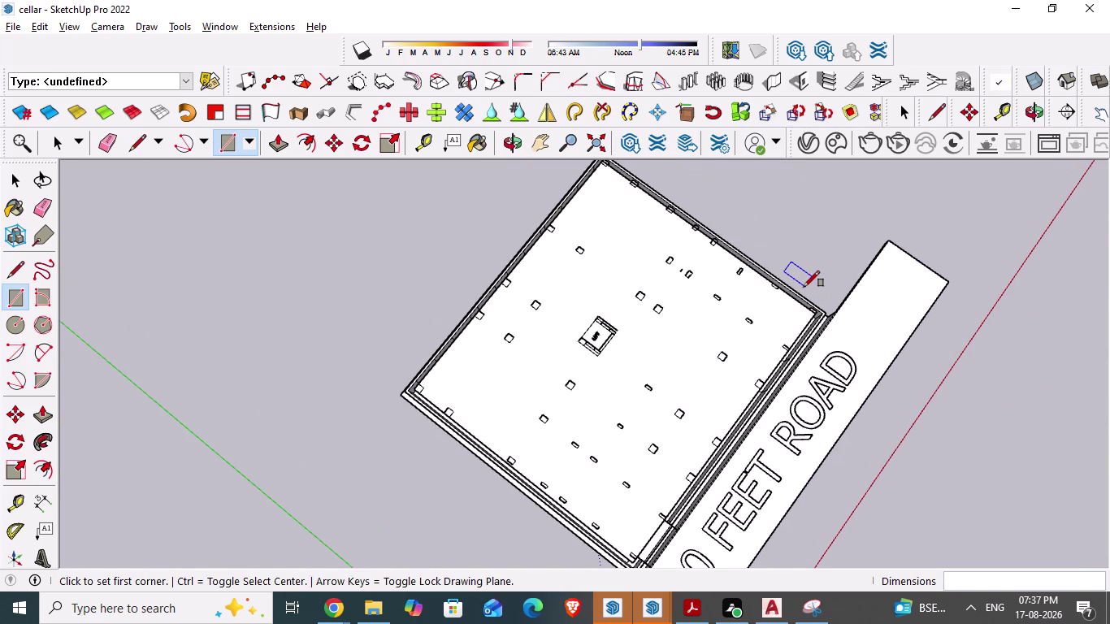
scroll(down, 3)
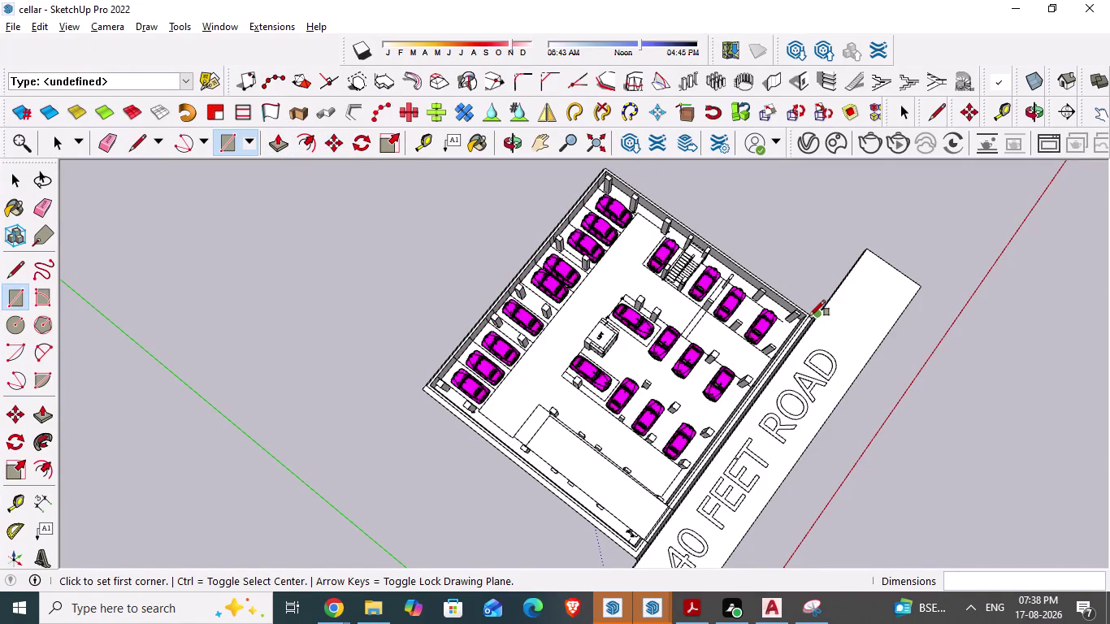
Try dragging a rectangle from the cellar corner by the road, then cancel it.
scroll(up, 3)
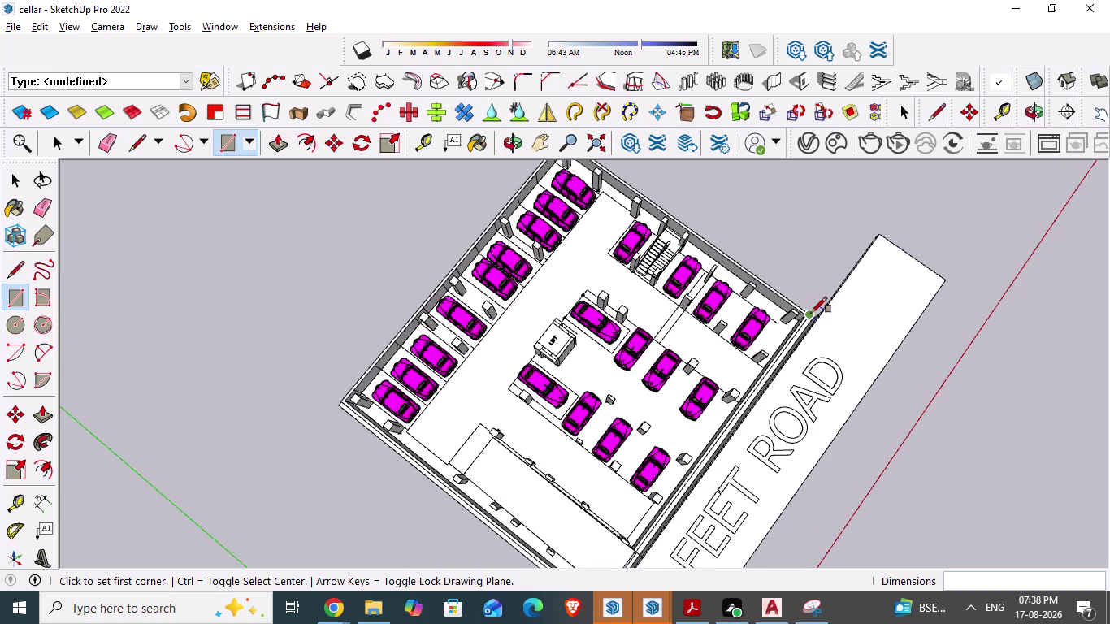
drag(811, 313, 368, 404)
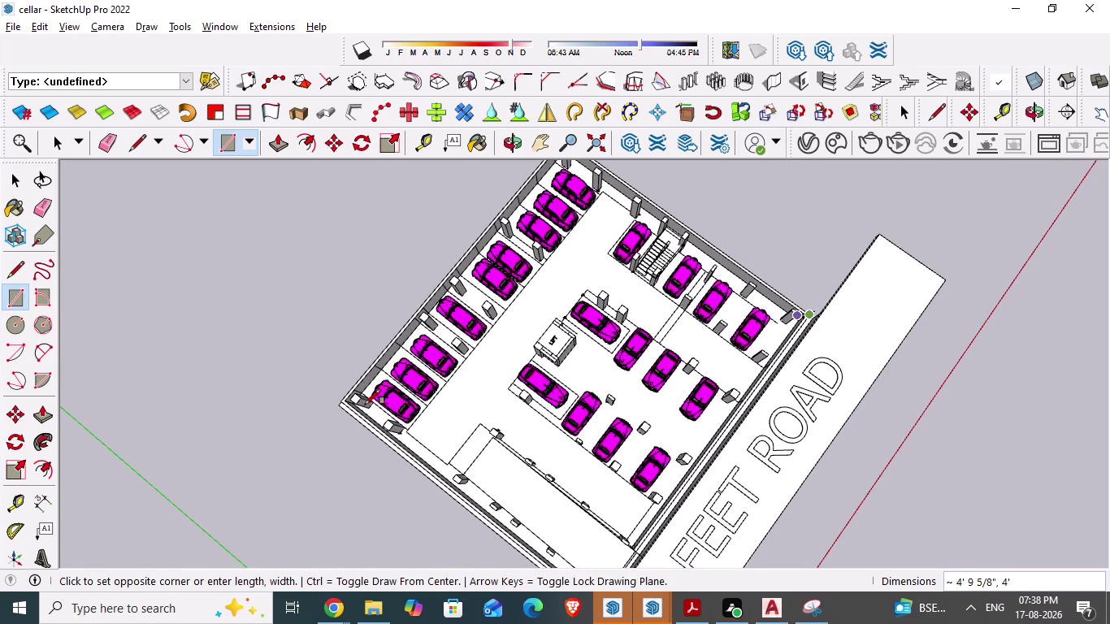
drag(368, 404, 342, 402)
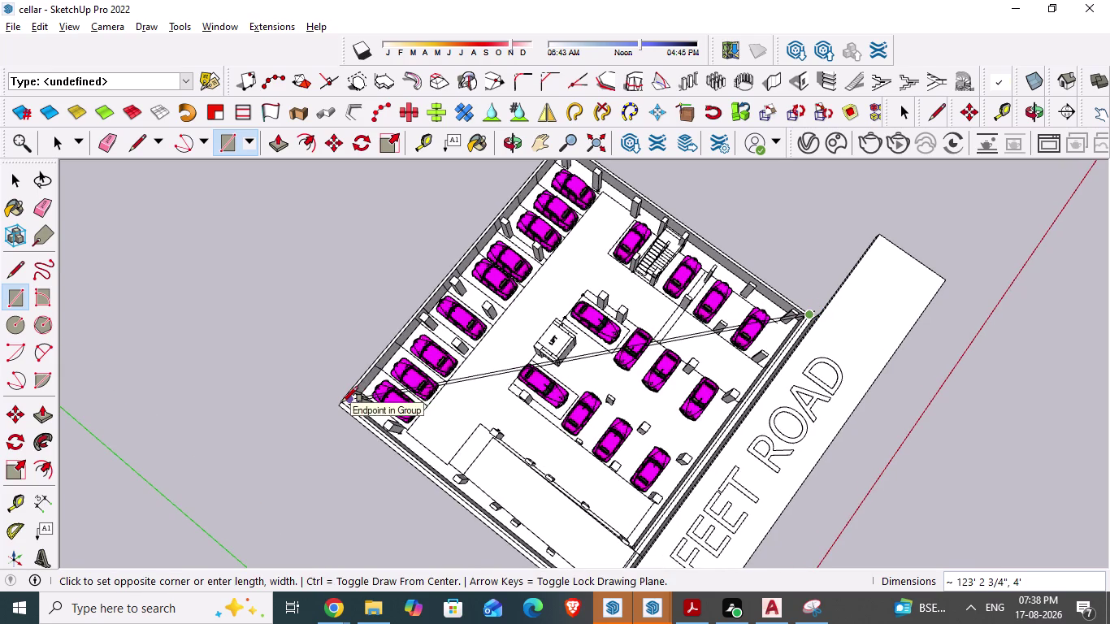
drag(342, 402, 346, 404)
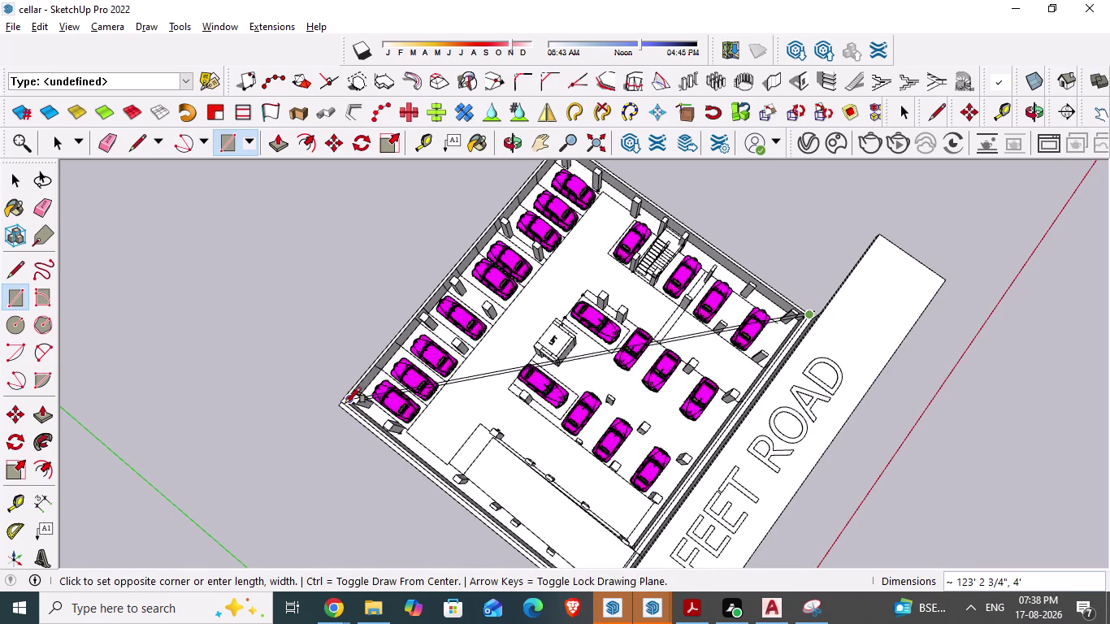
drag(345, 403, 343, 400)
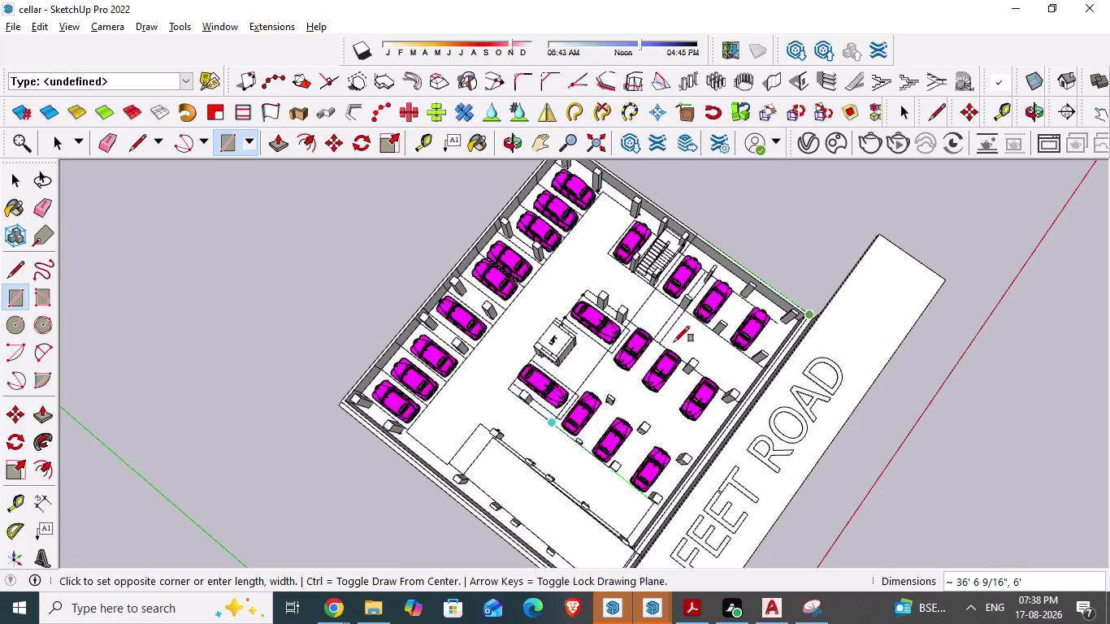
key(Escape)
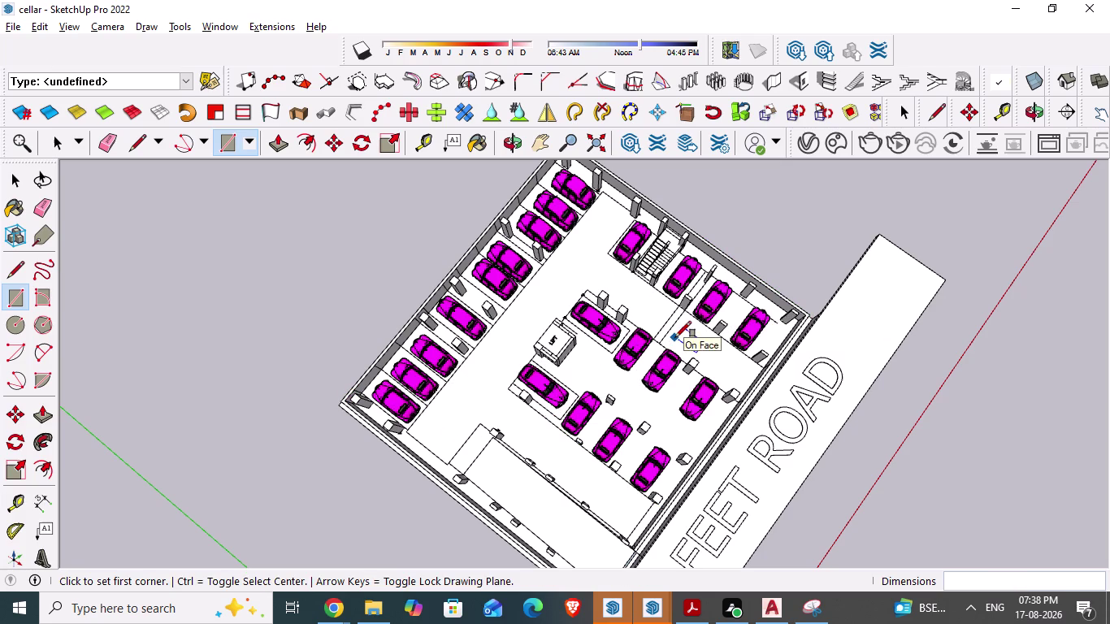
Draw a rectangle from the cellar's top corner to its opposite bottom corner.
scroll(down, 3)
scroll(down, 3)
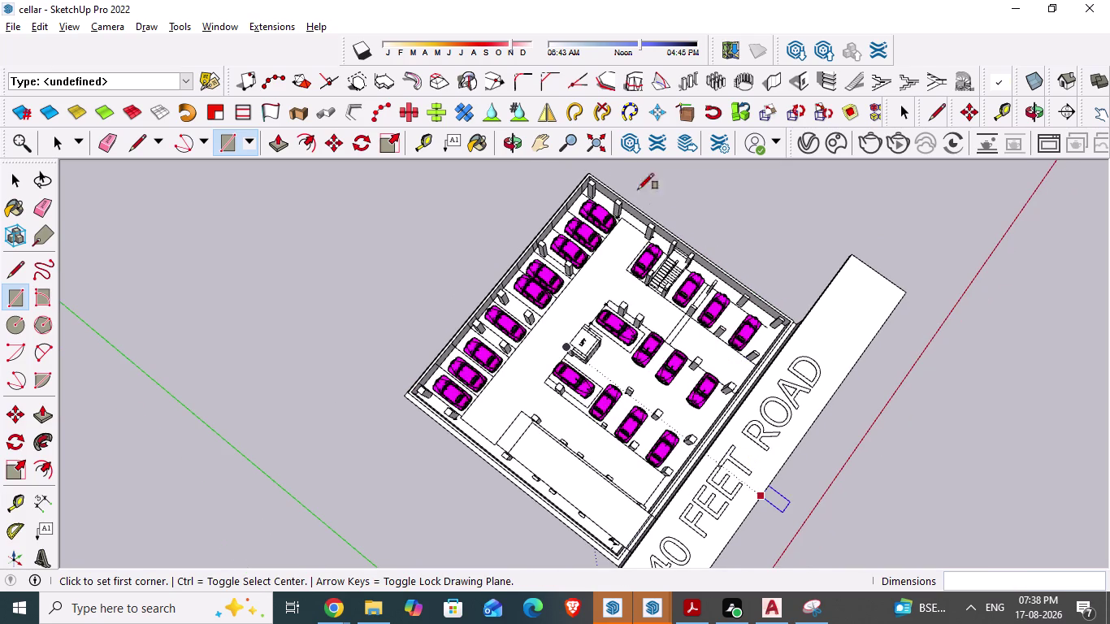
scroll(up, 3)
scroll(up, 3)
scroll(up, 3)
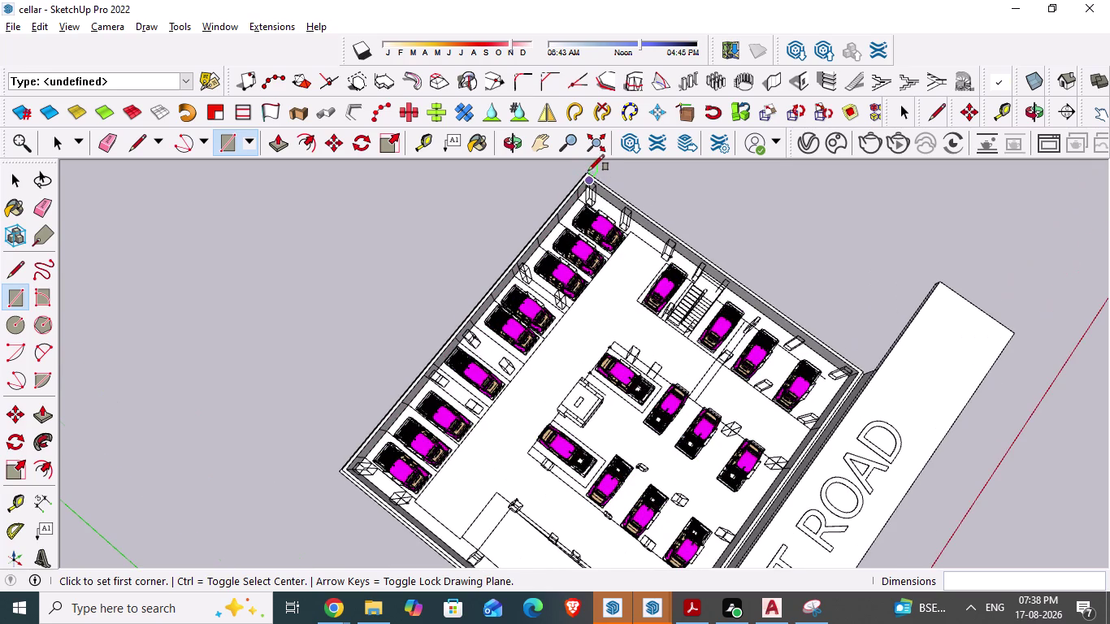
scroll(up, 3)
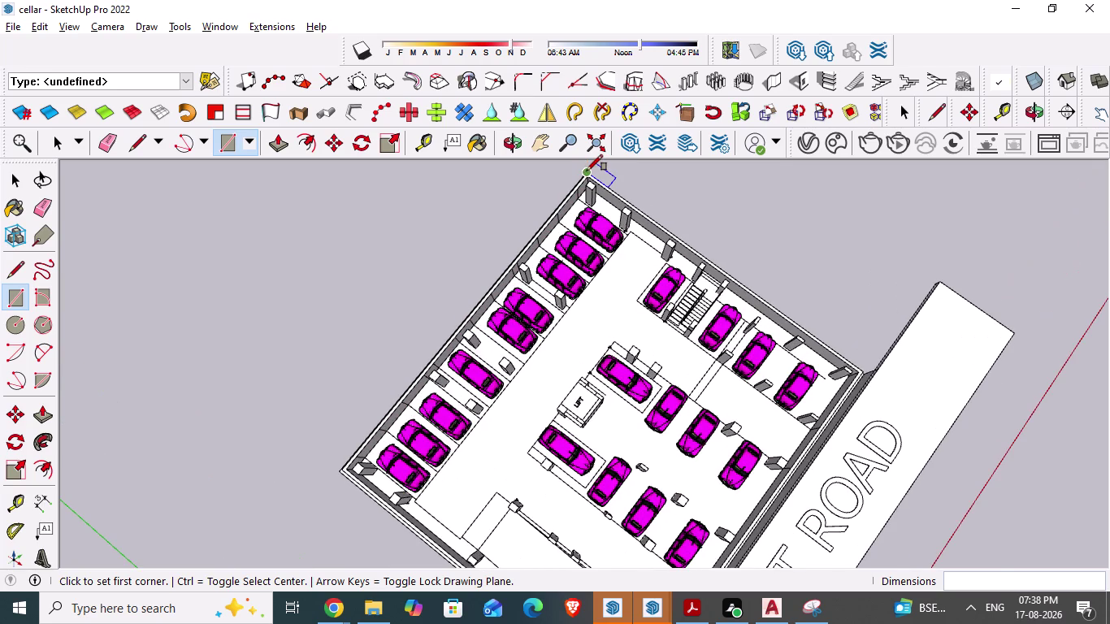
click(590, 173)
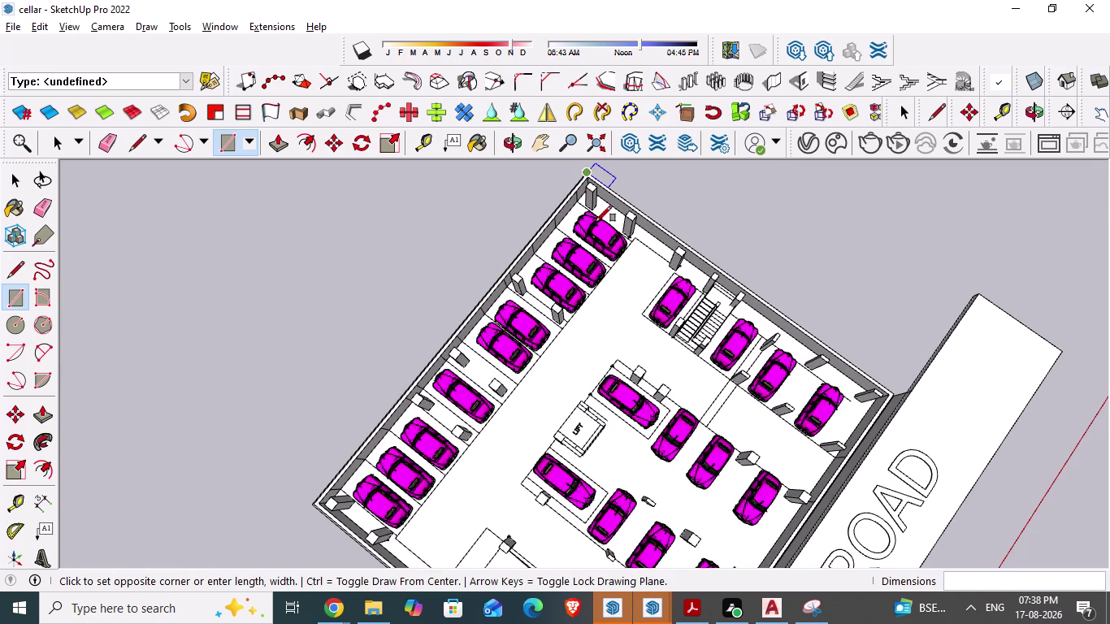
scroll(down, 3)
scroll(down, 3)
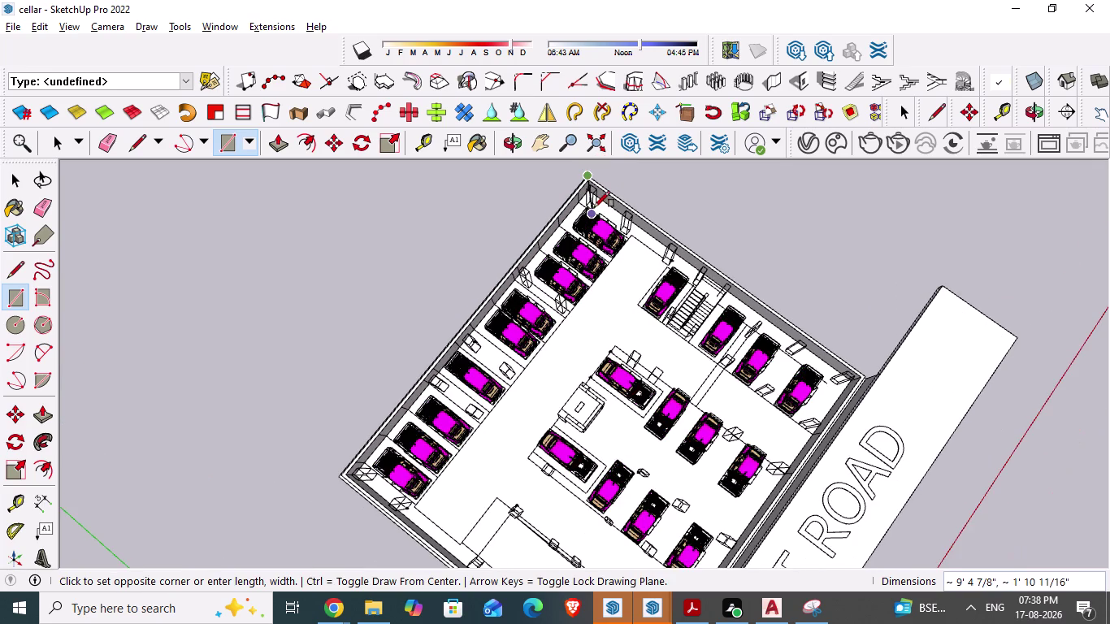
scroll(down, 3)
scroll(down, 3)
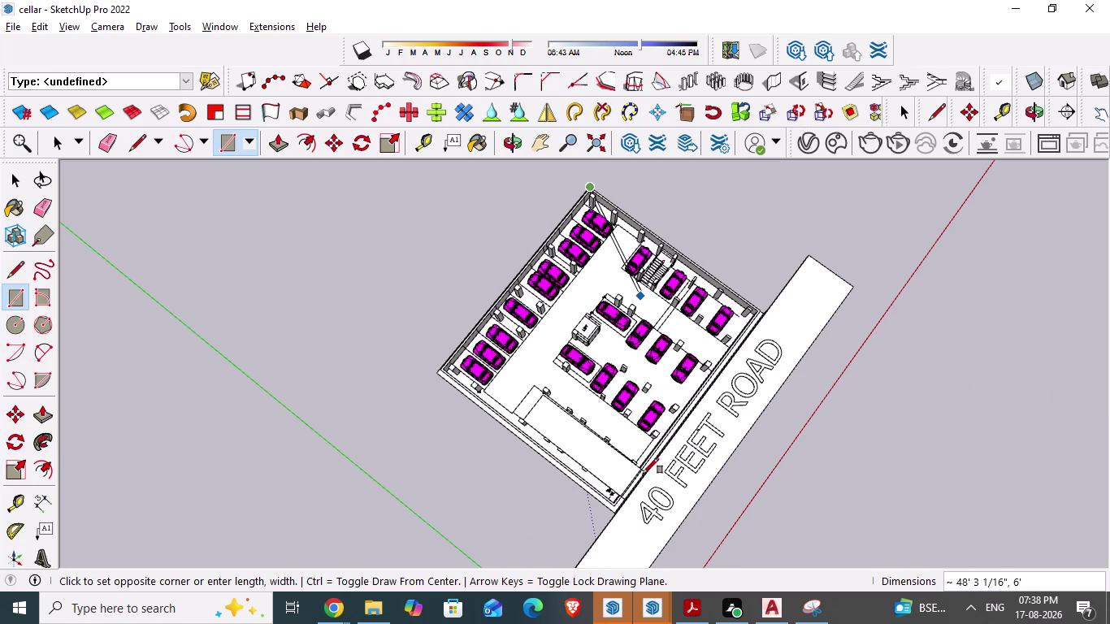
scroll(up, 3)
scroll(up, 3)
scroll(up, 3)
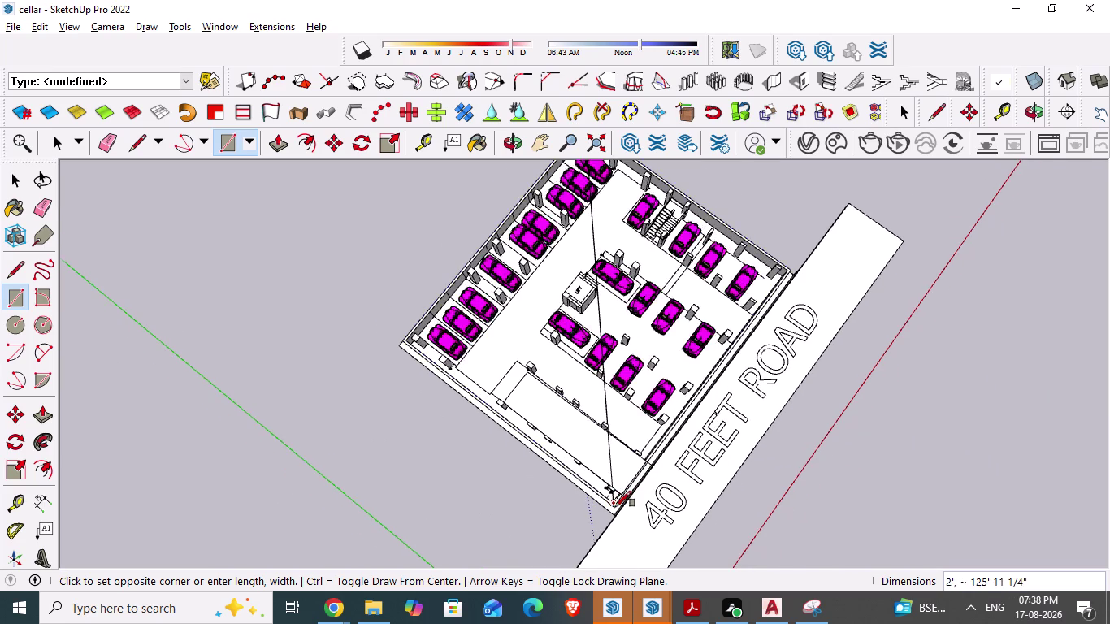
scroll(up, 3)
scroll(up, 3)
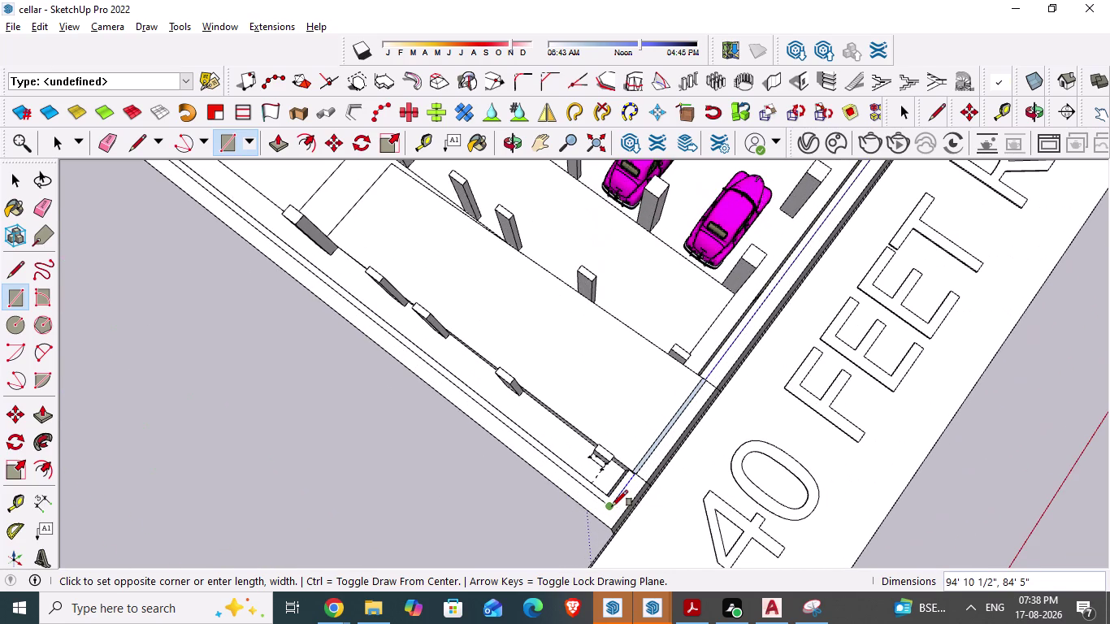
click(612, 506)
Exit the Rectangle tool and orbit to view the cellar at an angle.
scroll(down, 3)
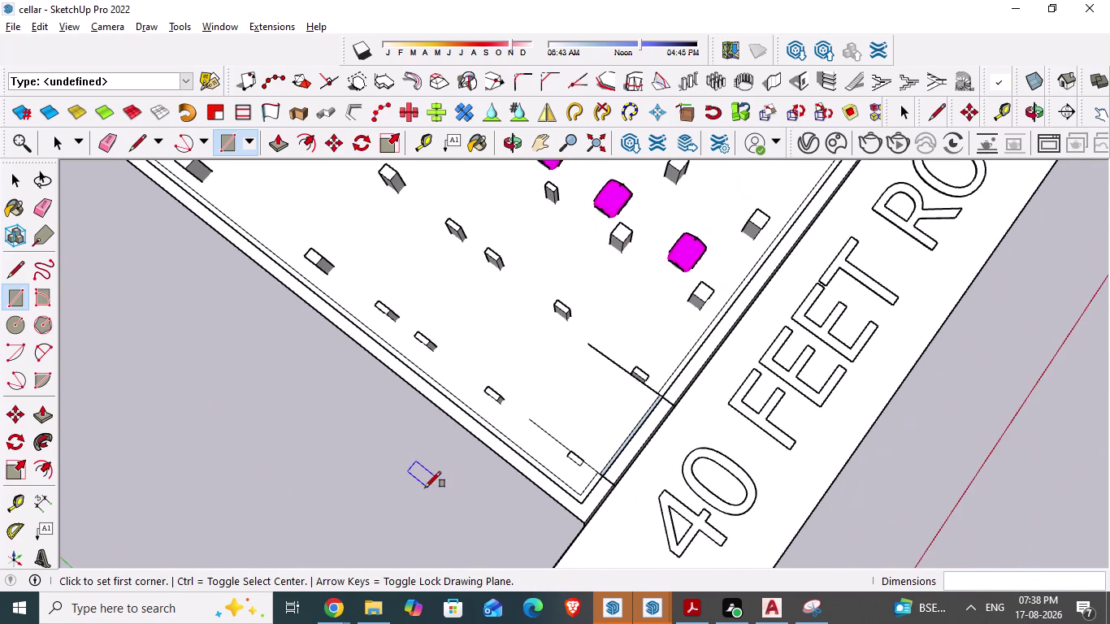
scroll(down, 3)
scroll(down, 3)
key(Escape)
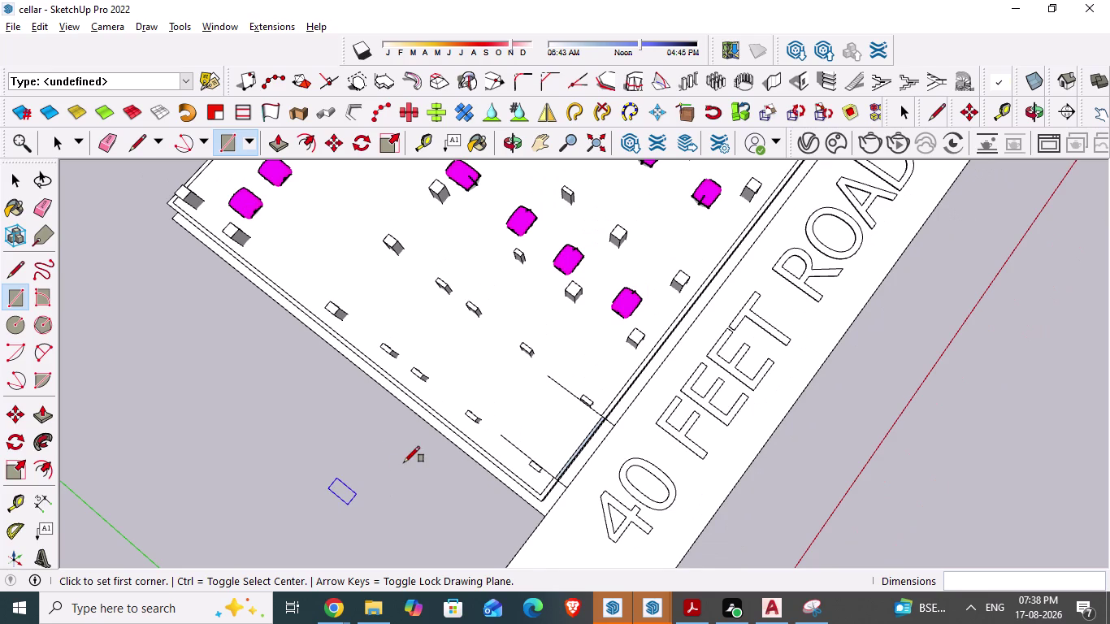
scroll(down, 3)
key(space)
scroll(down, 3)
middle_drag(388, 475, 472, 264)
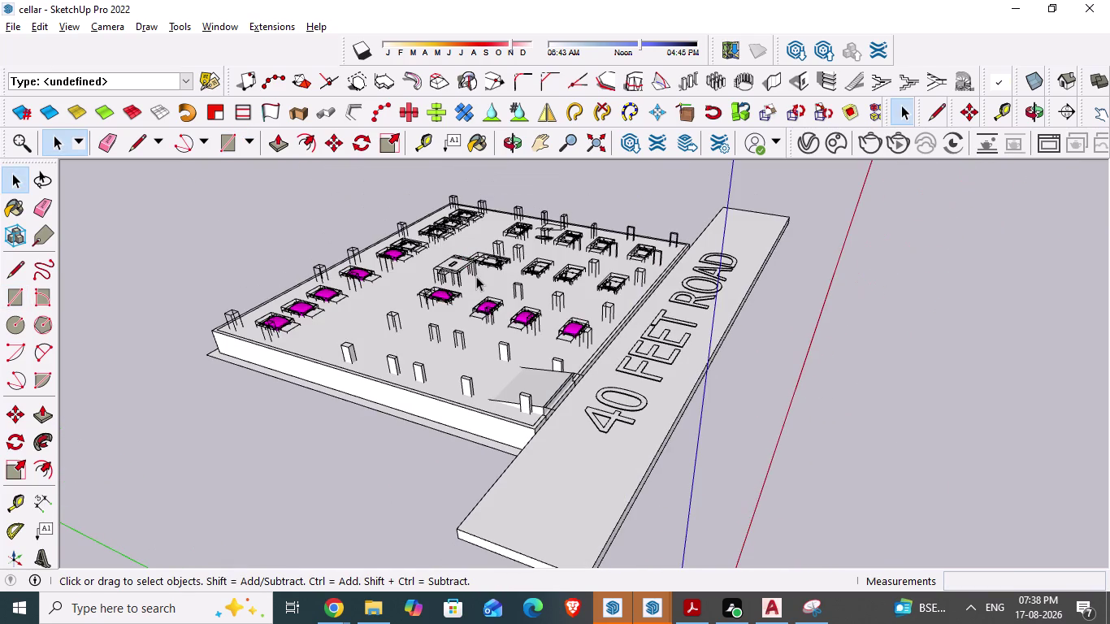
Undo the face and draw the roof rectangle between opposite column-top corners.
key(ctrl+z)
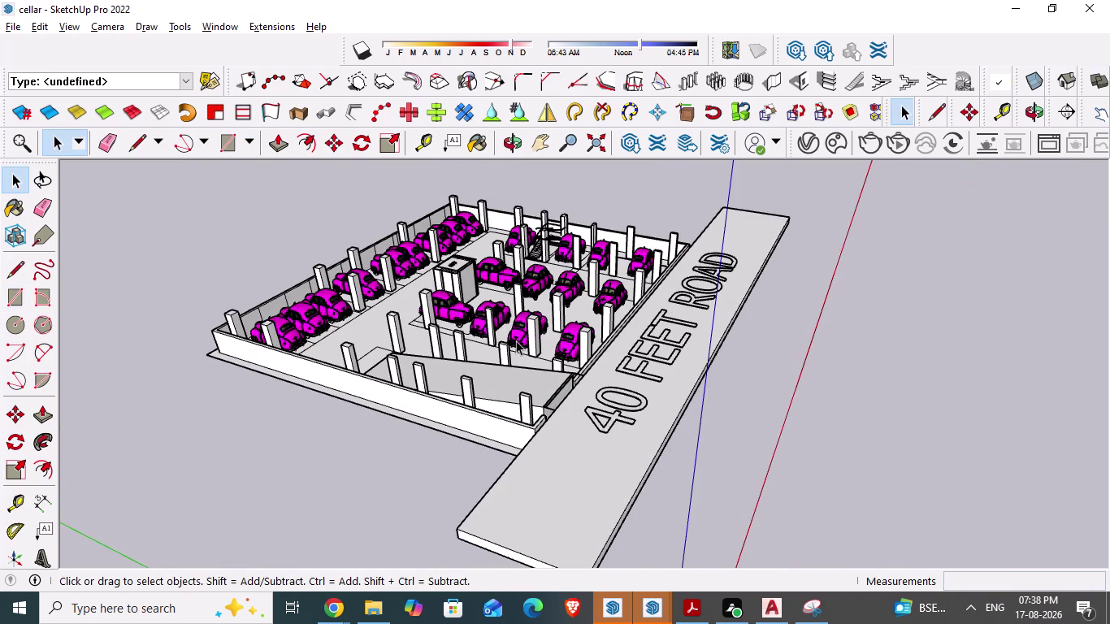
scroll(down, 3)
scroll(down, 3)
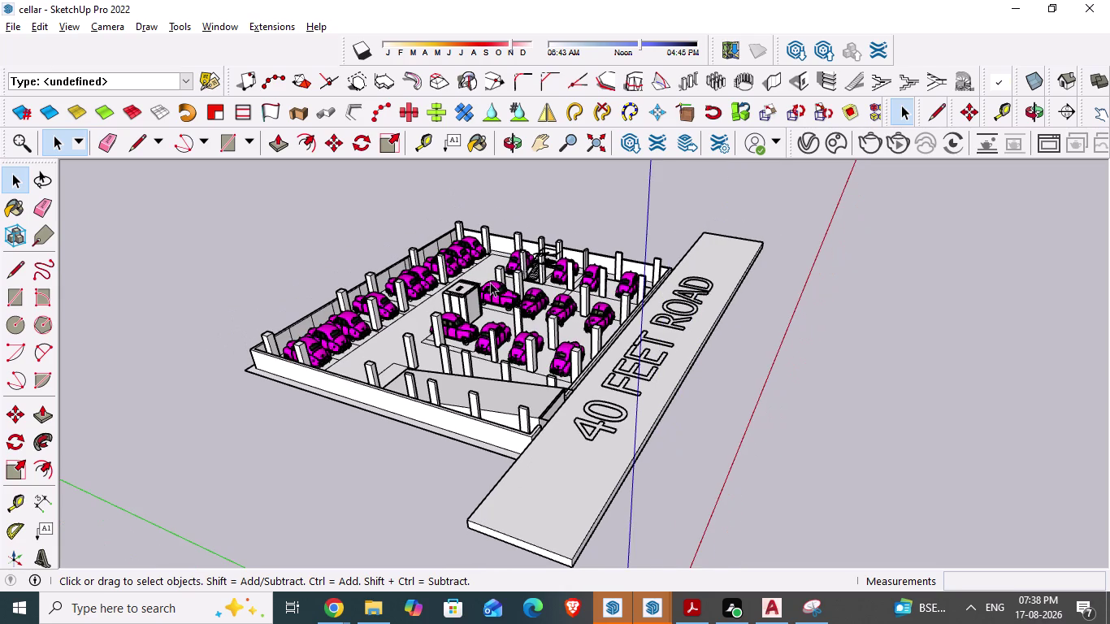
key(r)
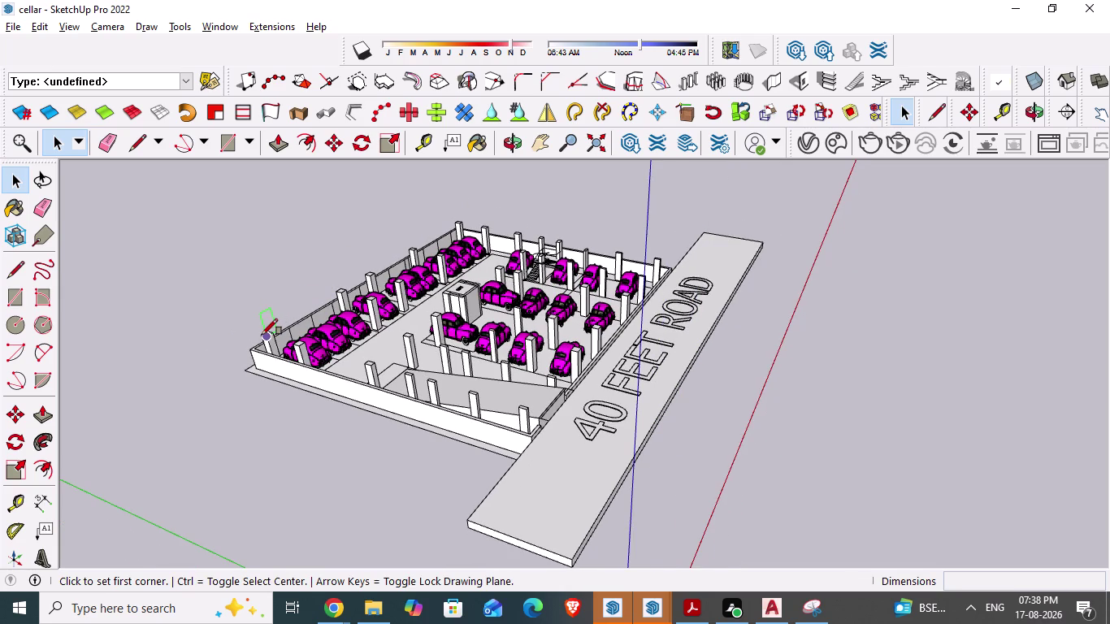
scroll(up, 3)
scroll(up, 3)
scroll(up, 3)
scroll(up, 3)
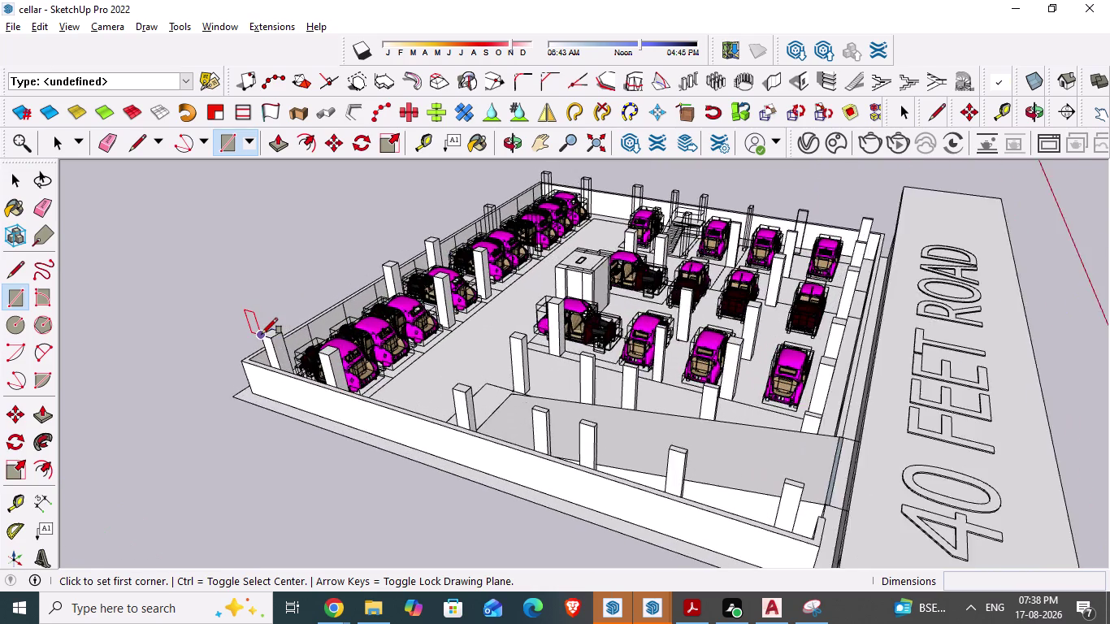
scroll(up, 3)
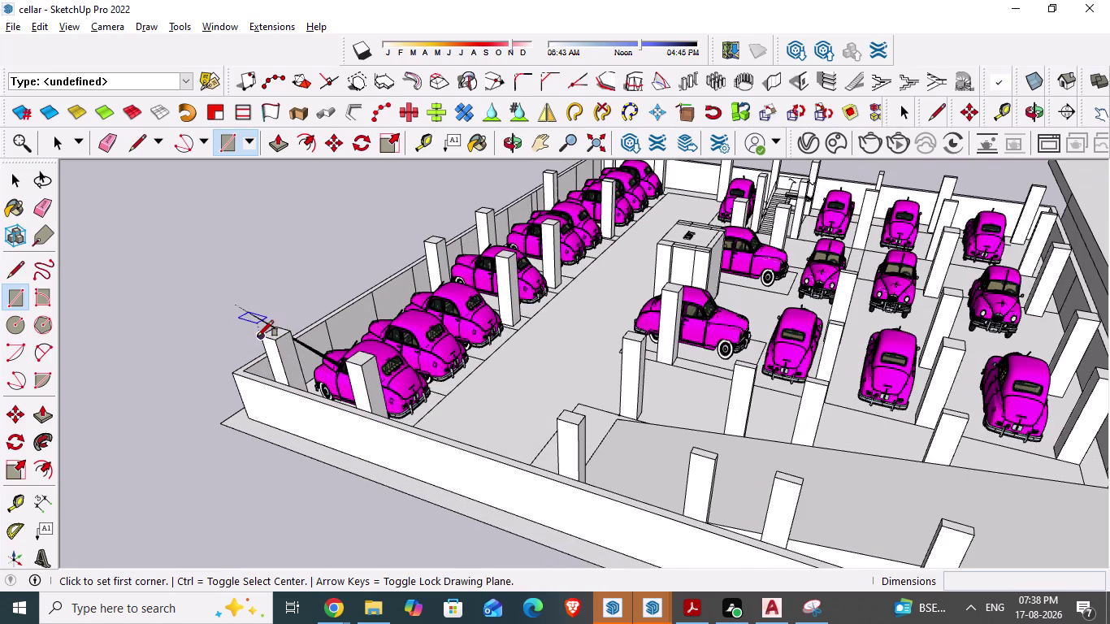
click(260, 335)
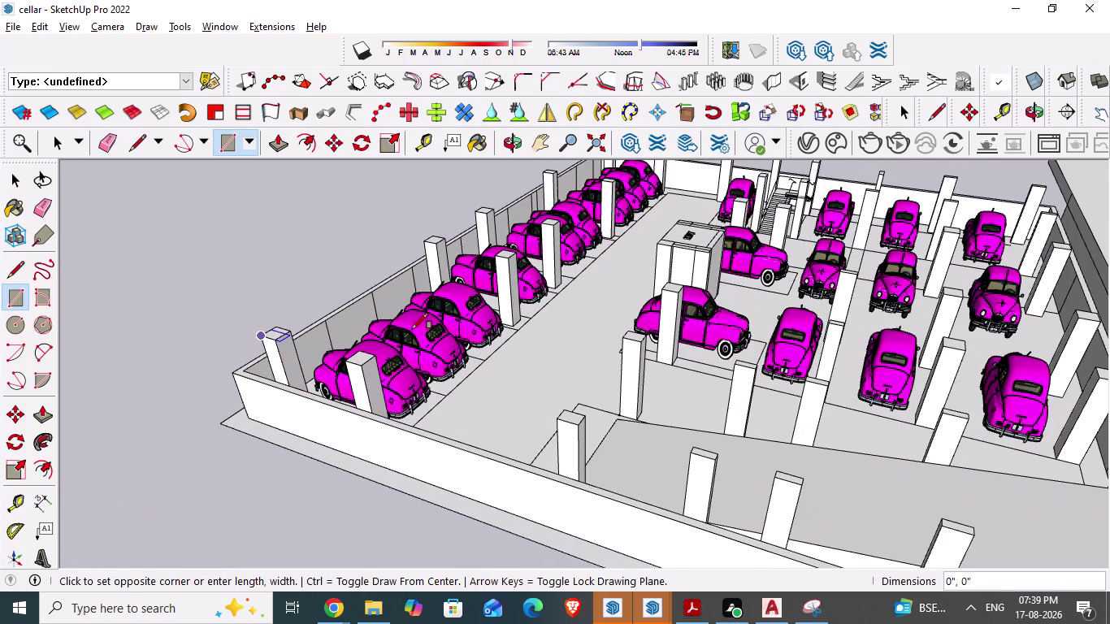
scroll(down, 3)
scroll(down, 3)
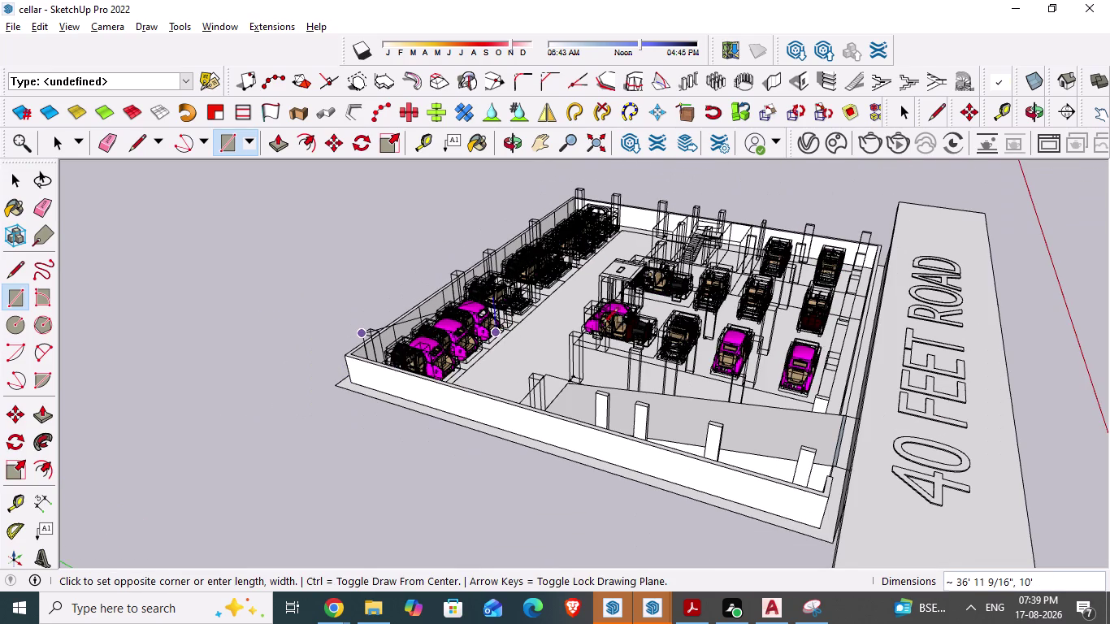
scroll(up, 3)
scroll(up, 3)
scroll(up, 3)
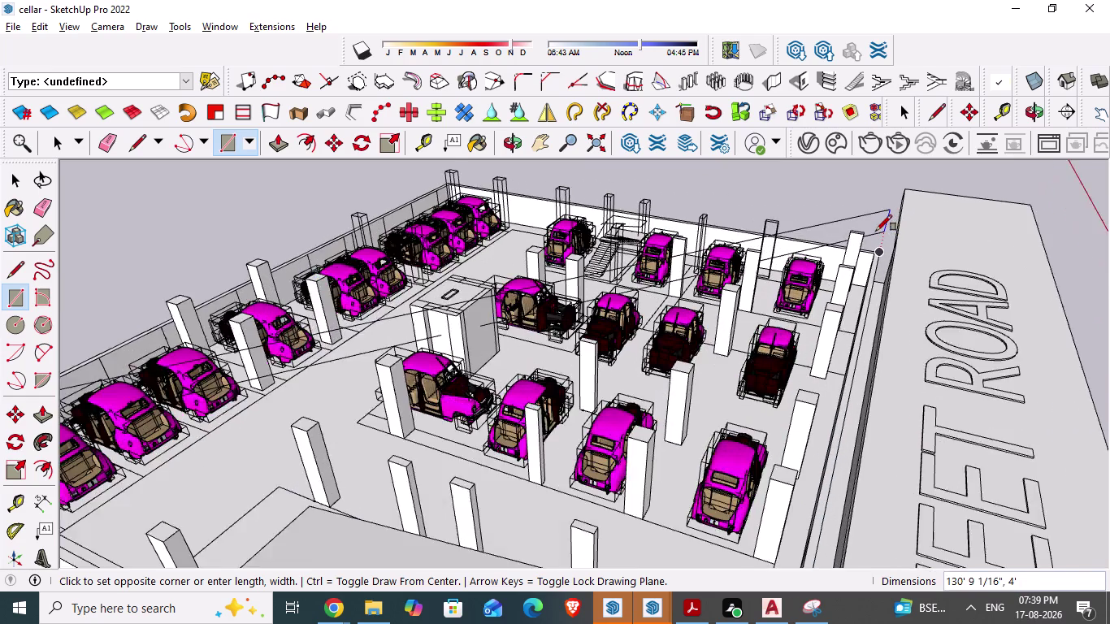
scroll(up, 3)
scroll(up, 3)
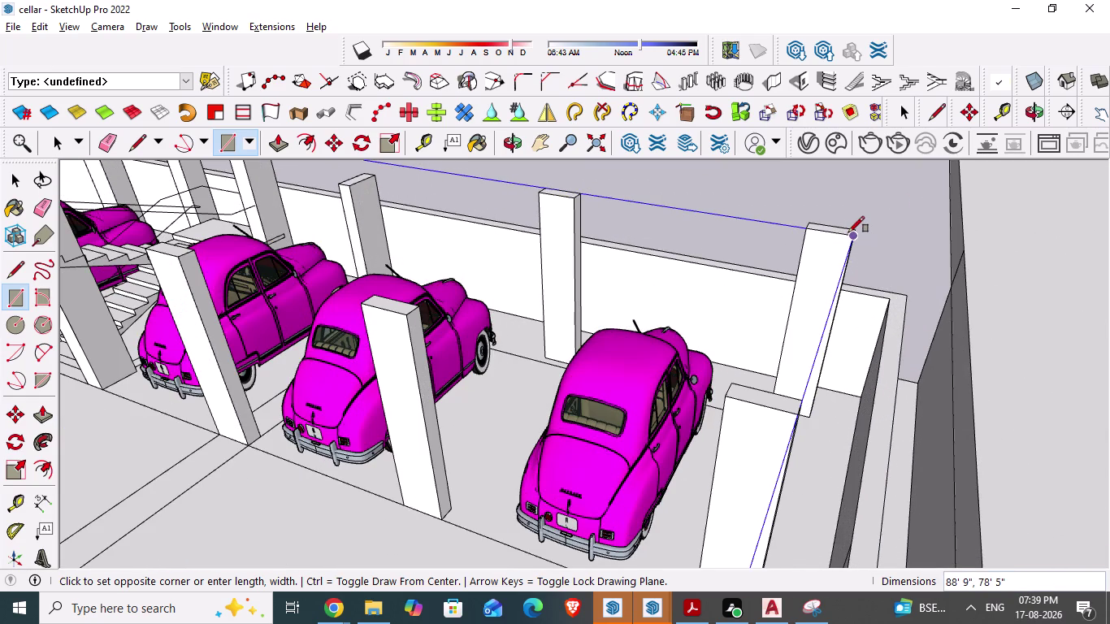
click(854, 227)
Select the face over the lift and begin push/pulling the roof slab.
scroll(down, 3)
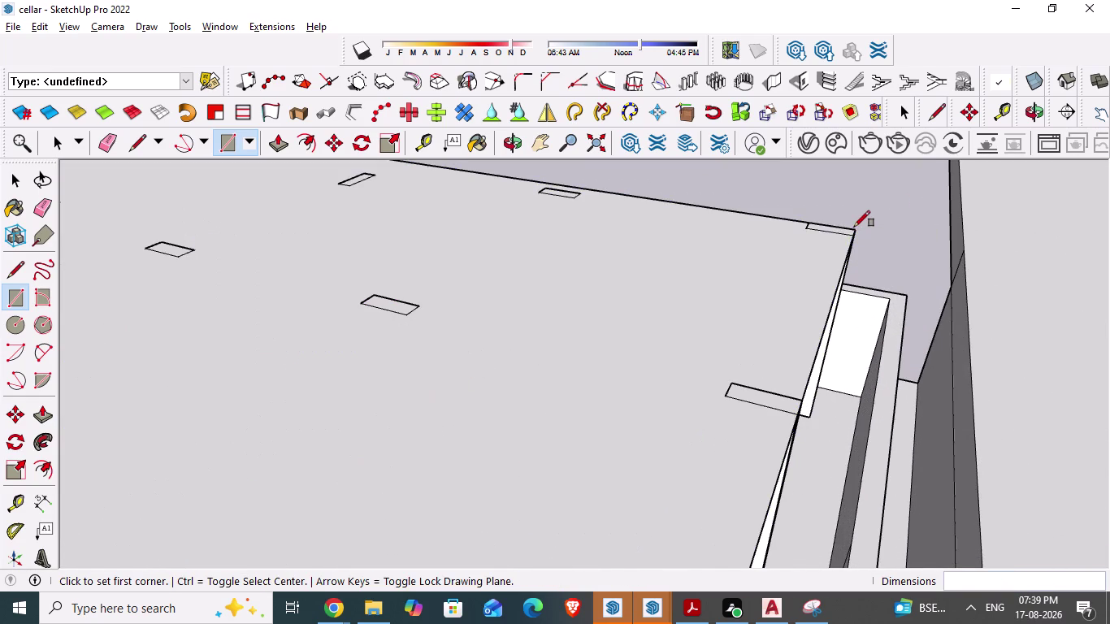
scroll(down, 3)
scroll(down, 3)
key(space)
scroll(down, 3)
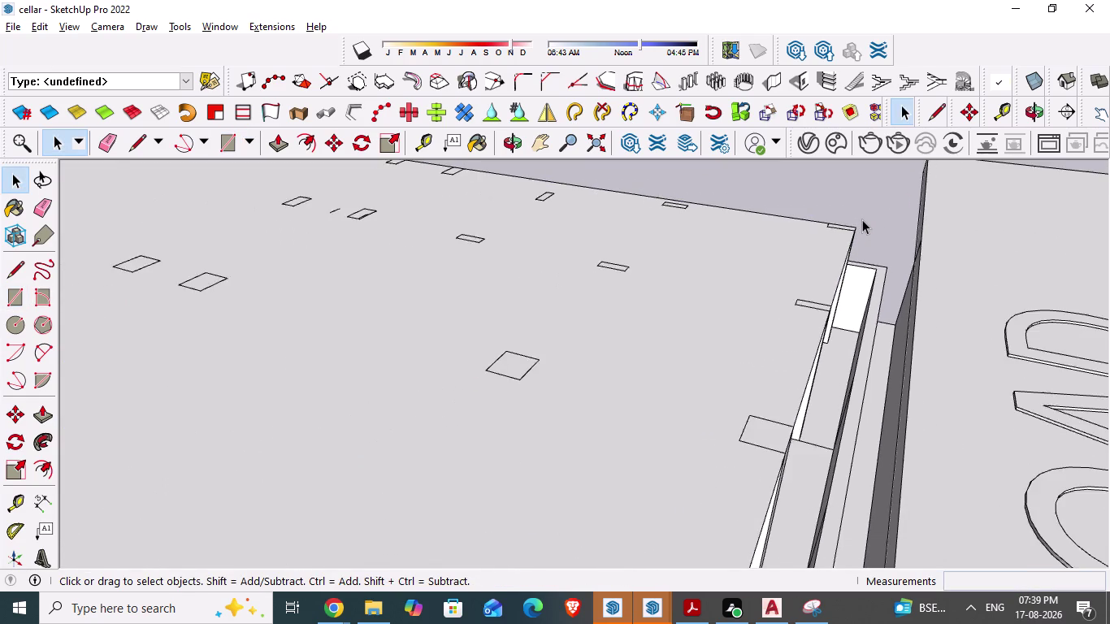
scroll(down, 3)
scroll(down, 3)
scroll(down, 3)
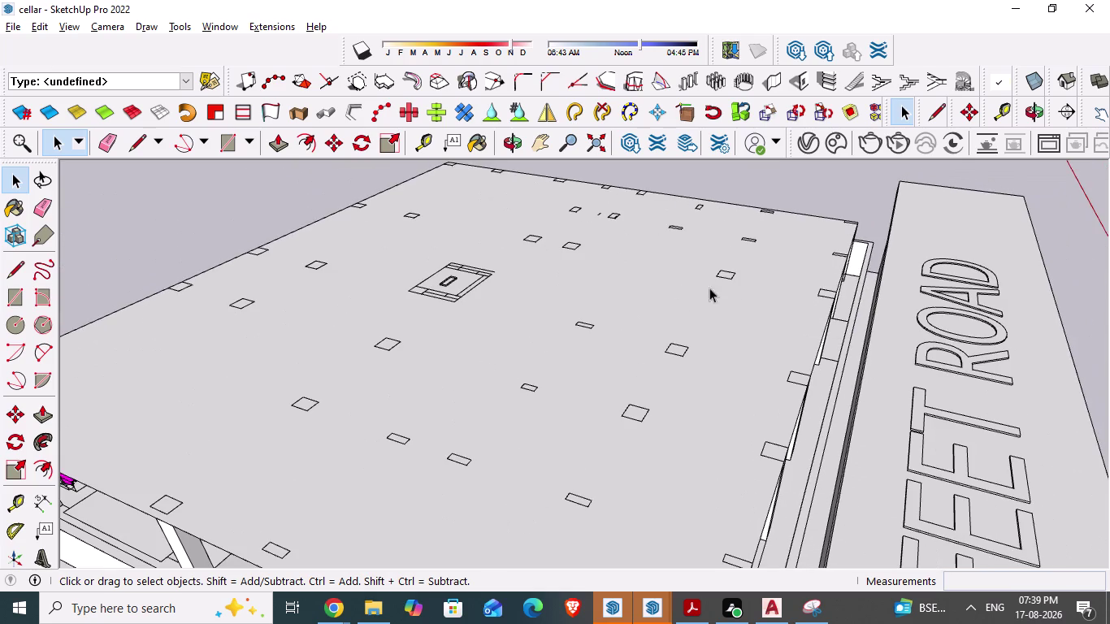
key(space)
click(438, 409)
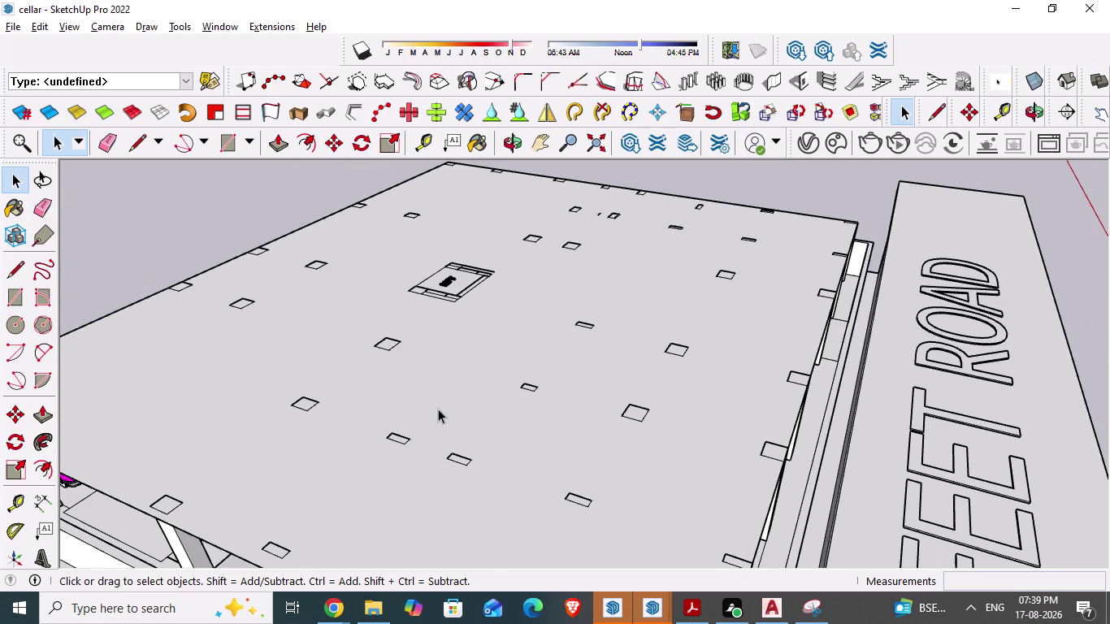
key(p)
click(438, 409)
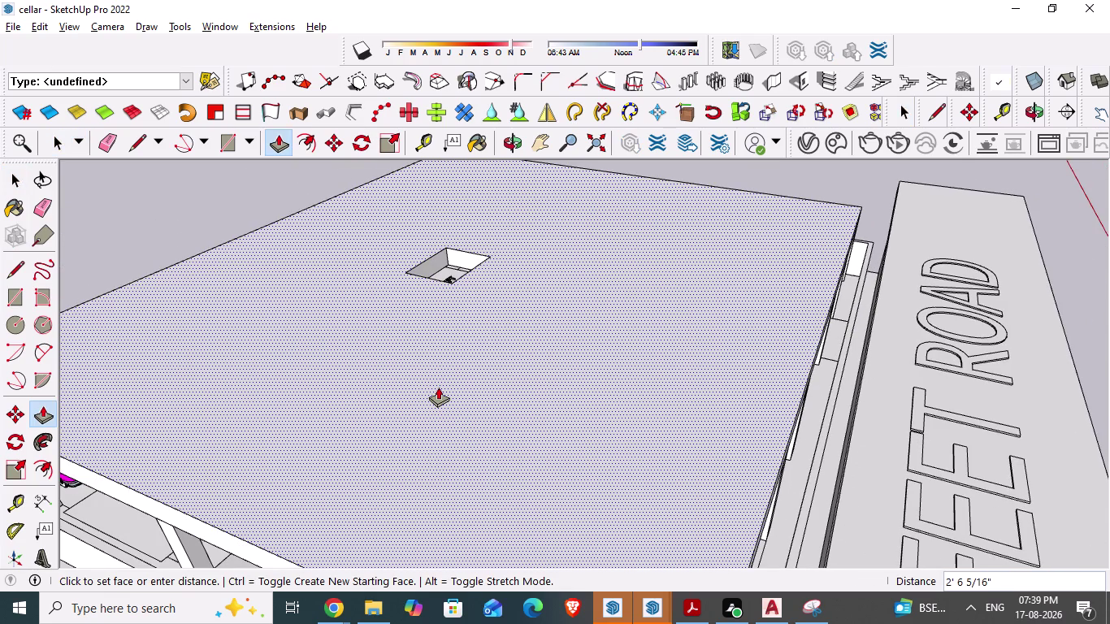
Thicken the roof slab to 6 inches.
text(6")
key(Return)
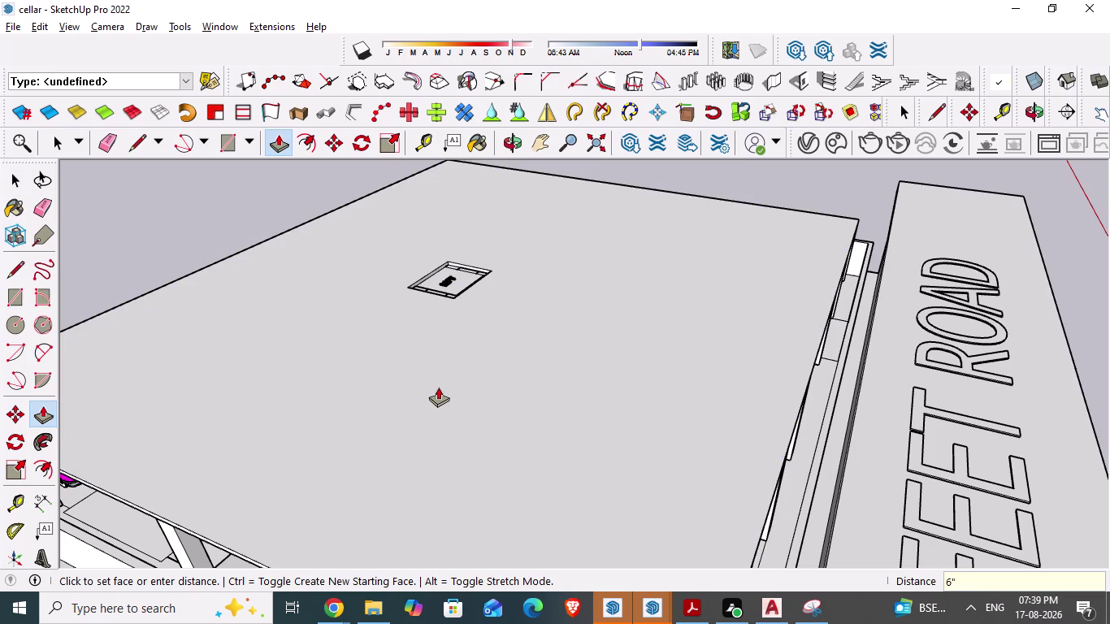
key(space)
scroll(down, 3)
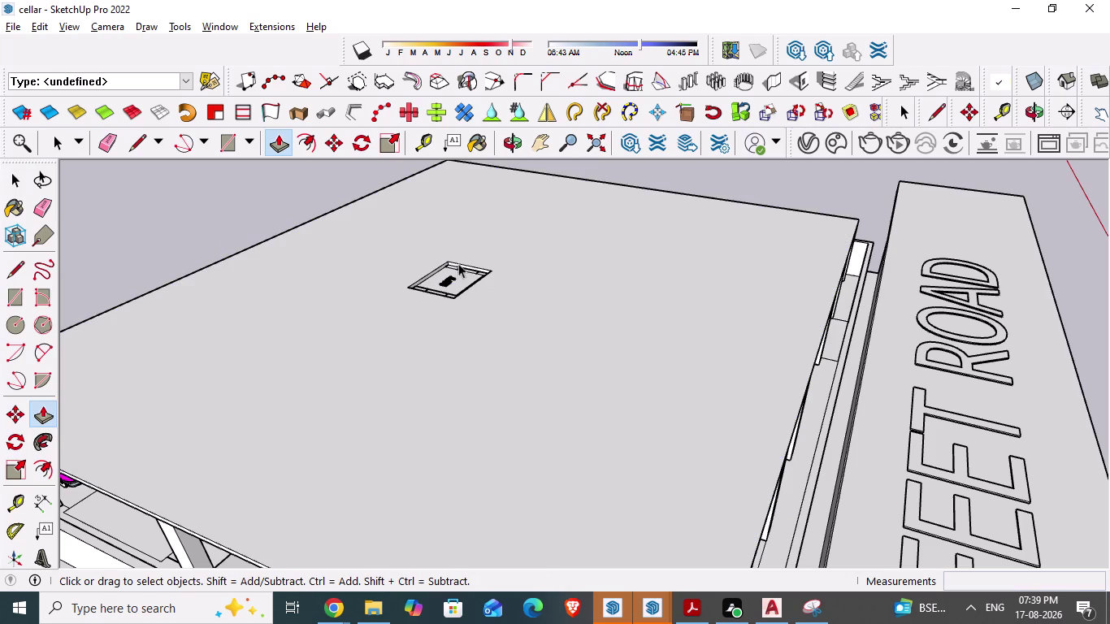
scroll(up, 3)
Orbit around the lift opening and along the cars under the slab.
middle_drag(450, 281, 441, 372)
scroll(up, 3)
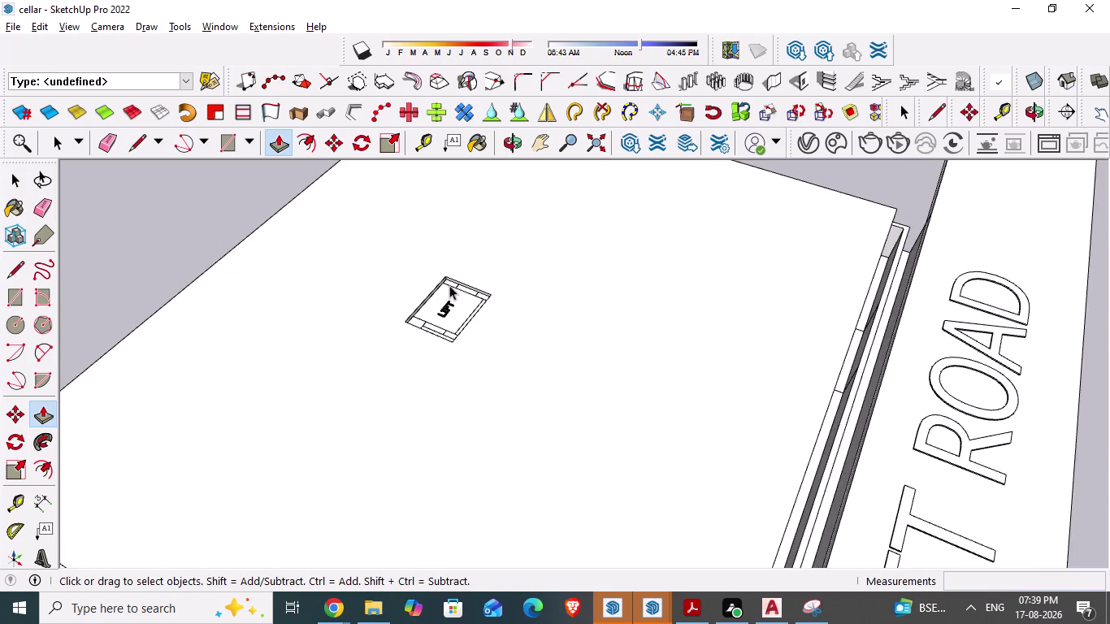
scroll(up, 3)
key(space)
scroll(up, 3)
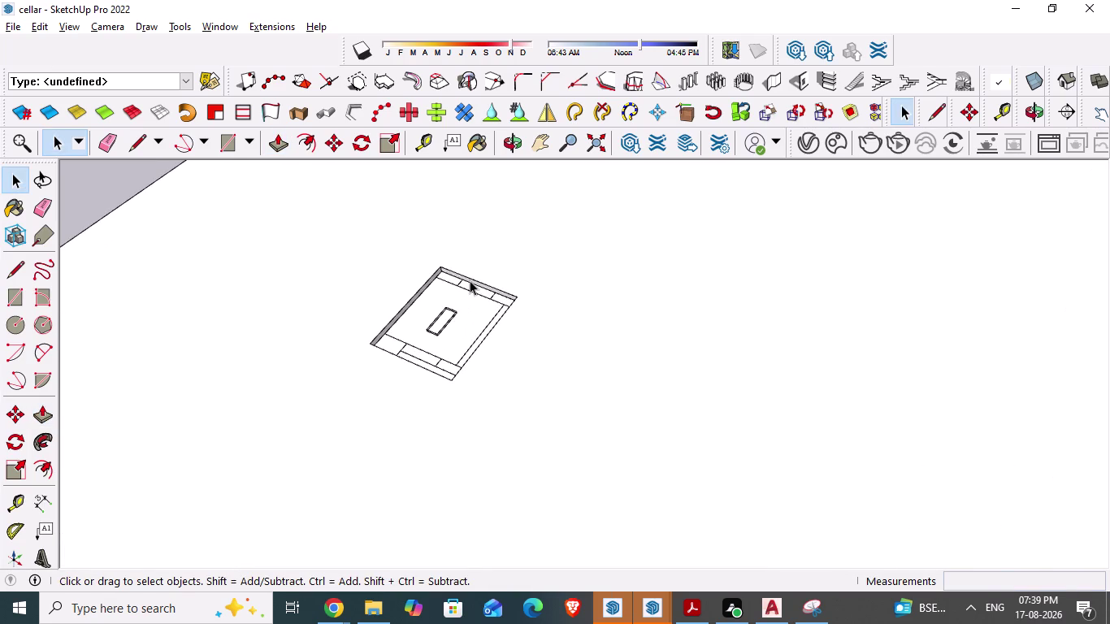
scroll(down, 3)
scroll(down, 3)
scroll(down, 3)
middle_drag(425, 378, 447, 243)
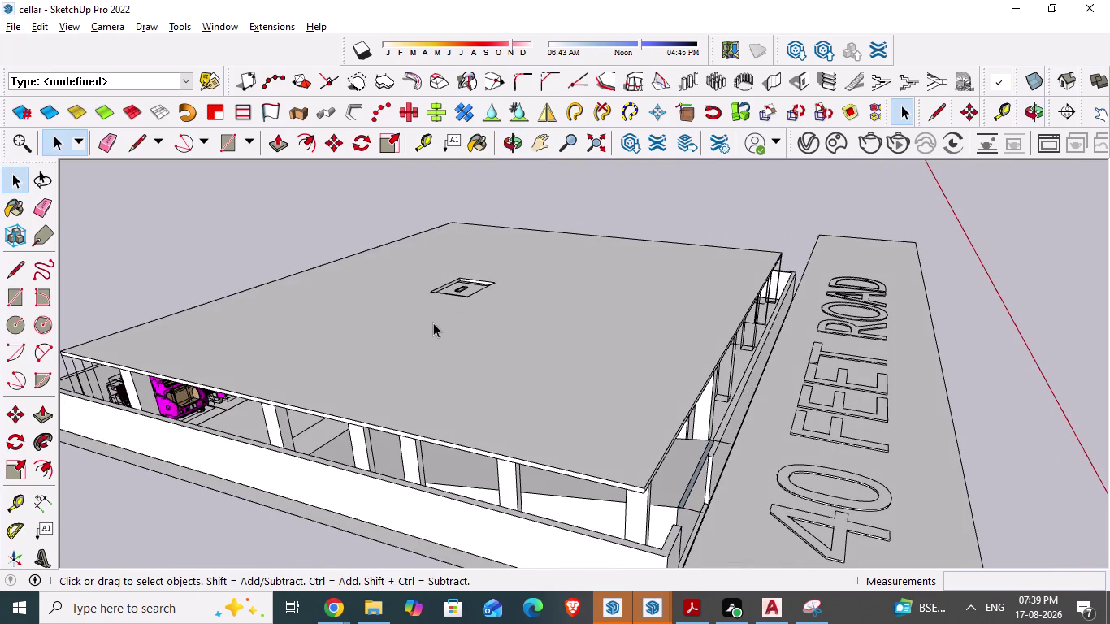
scroll(down, 3)
scroll(up, 3)
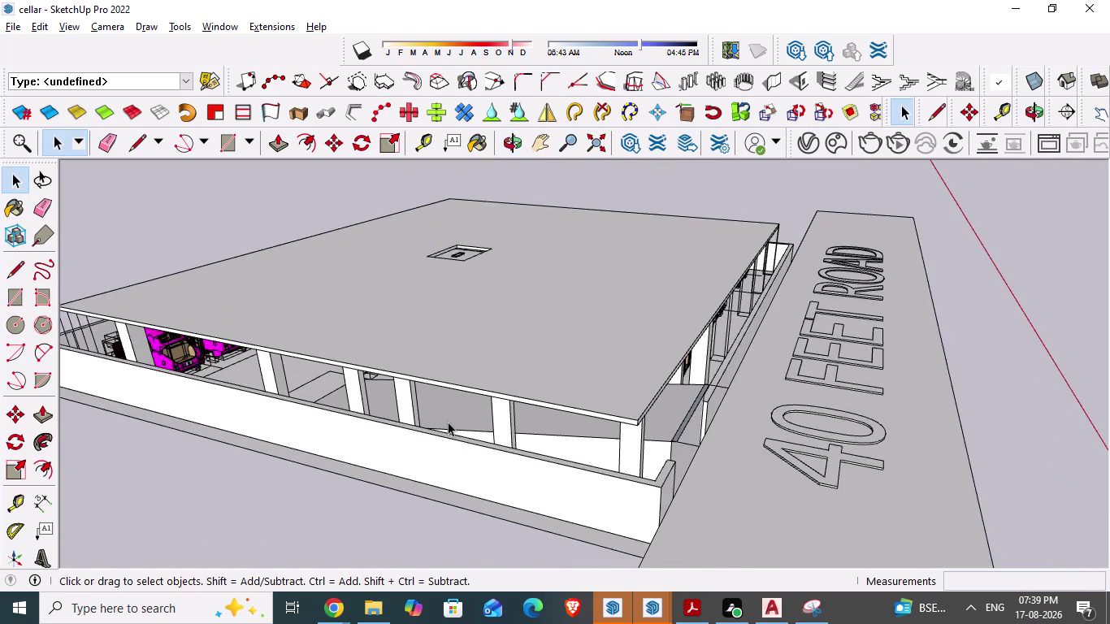
scroll(up, 3)
scroll(down, 3)
middle_drag(455, 374, 450, 324)
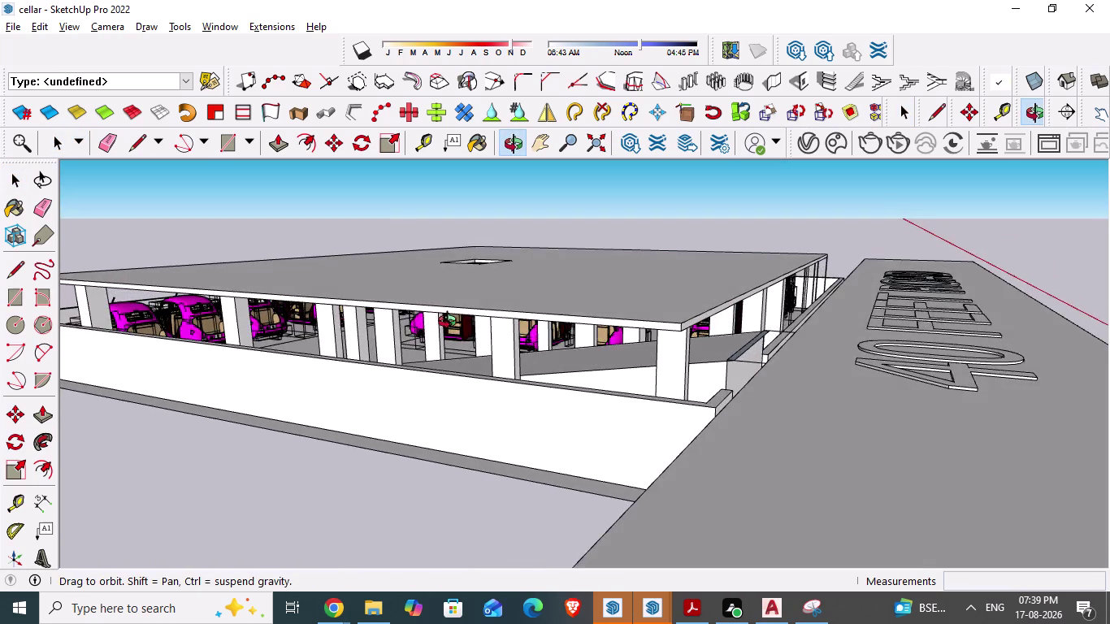
middle_drag(450, 323, 489, 325)
scroll(down, 3)
scroll(down, 3)
Orbit to the front parapet wall and select its front face.
middle_drag(602, 440, 508, 451)
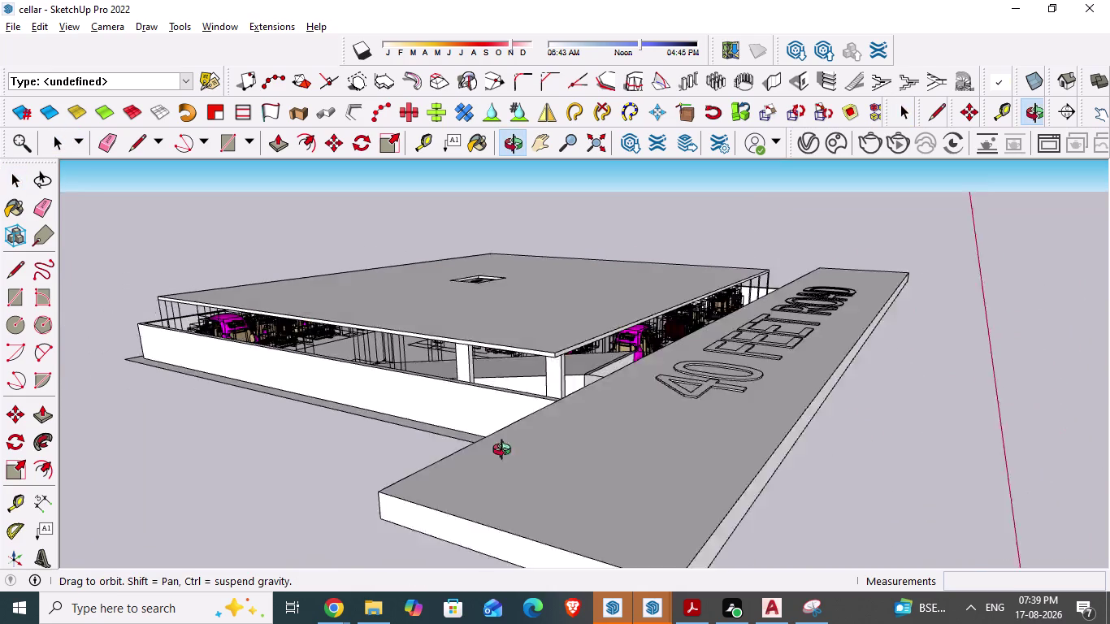
middle_drag(508, 452, 592, 459)
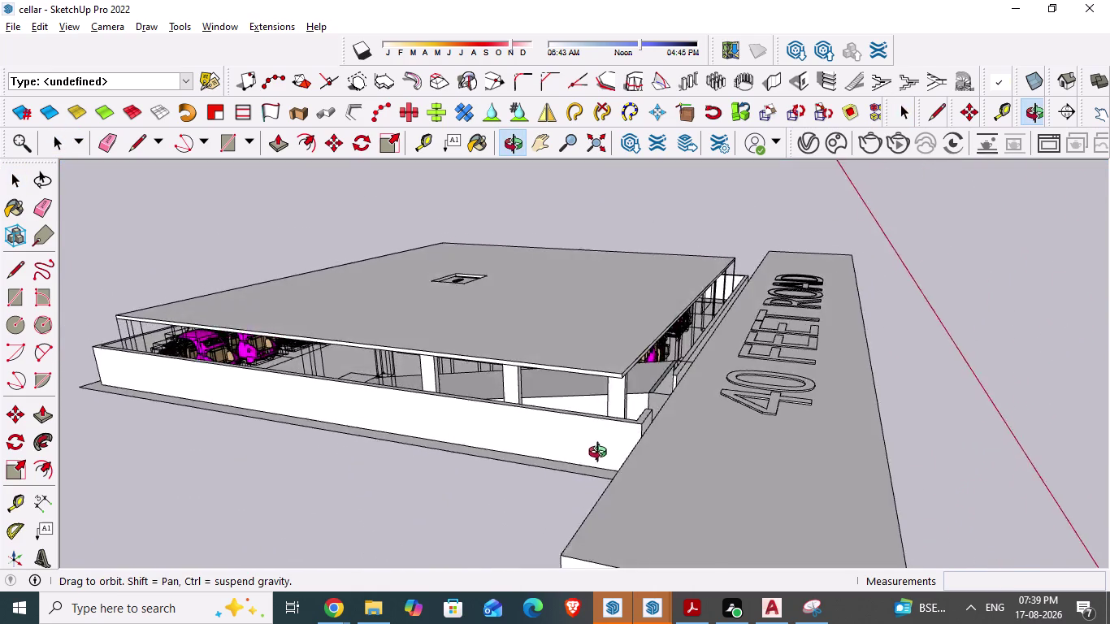
middle_drag(593, 459, 984, 416)
middle_drag(416, 499, 414, 545)
scroll(up, 3)
click(461, 435)
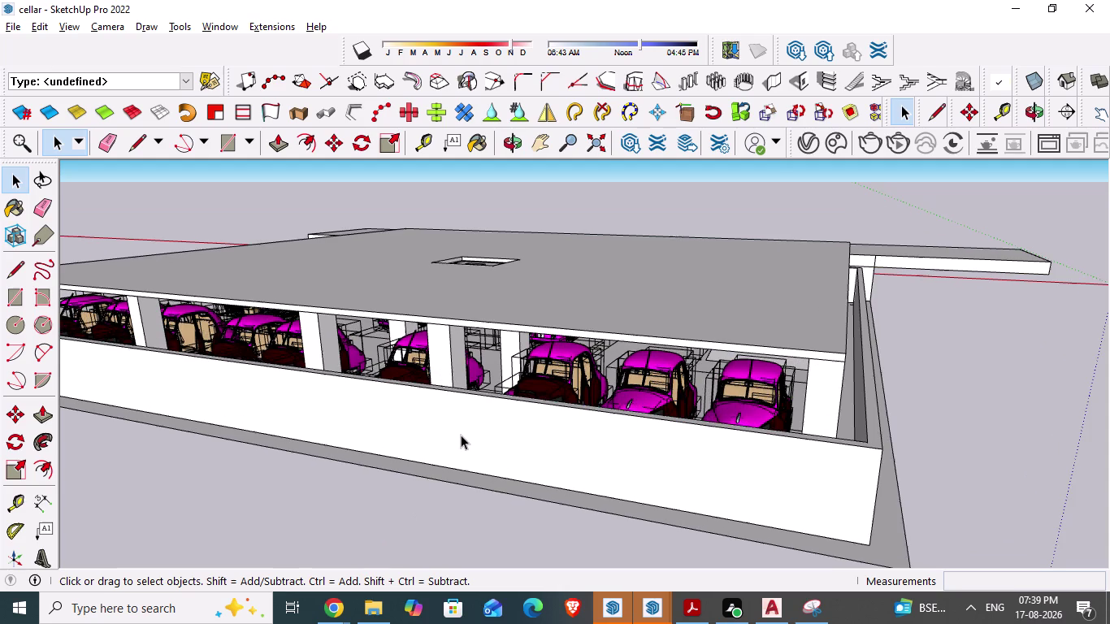
click(416, 495)
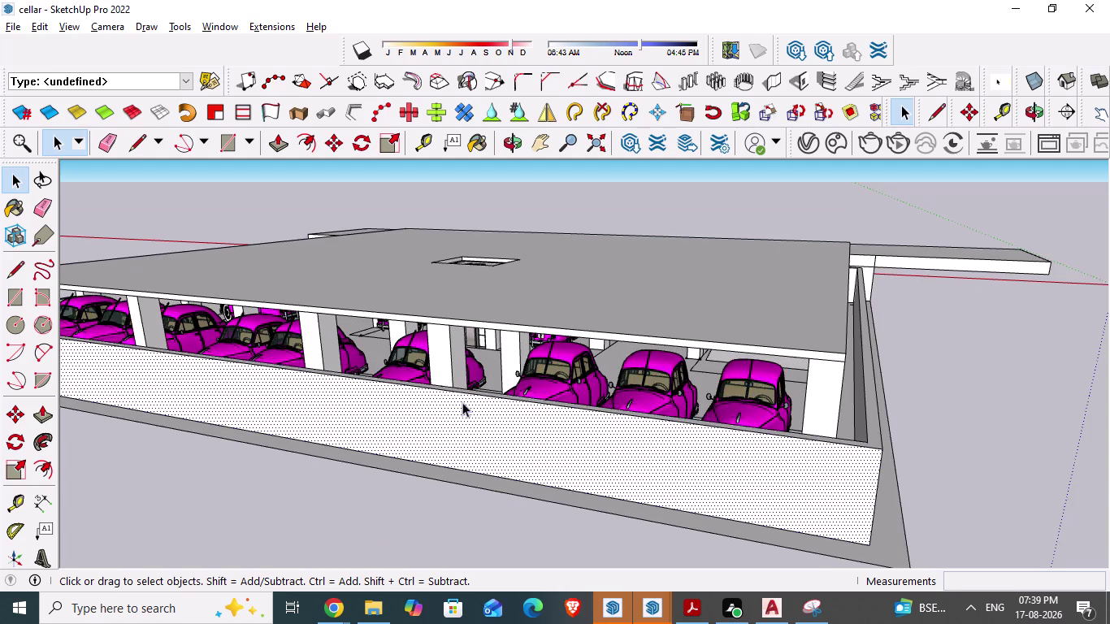
Push/Pull the front parapet's top face down by 3'.
scroll(up, 3)
scroll(up, 3)
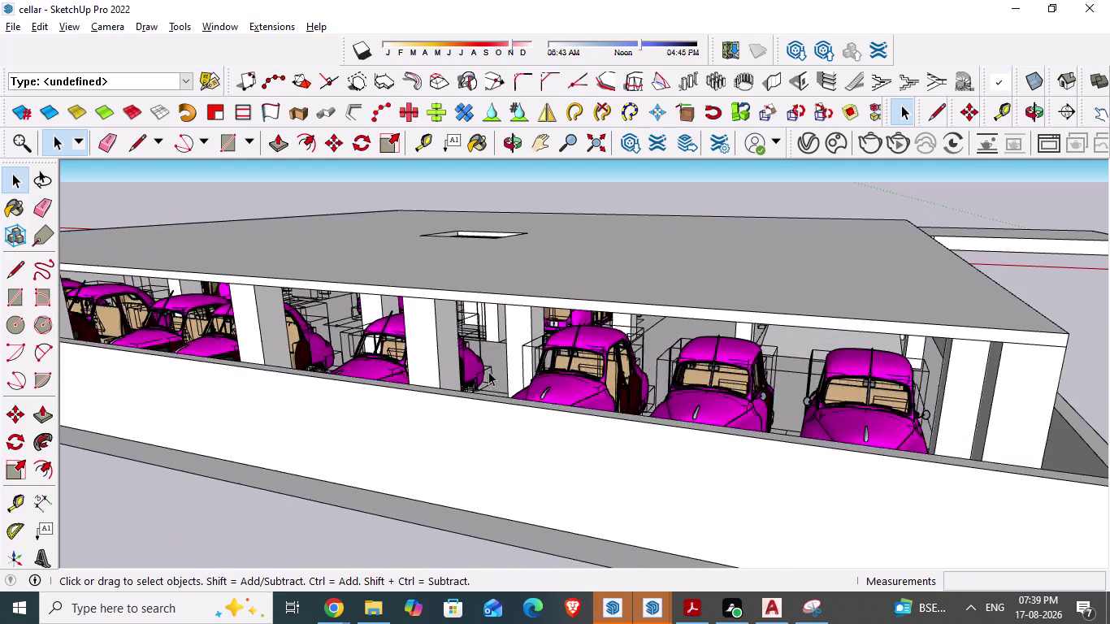
scroll(up, 3)
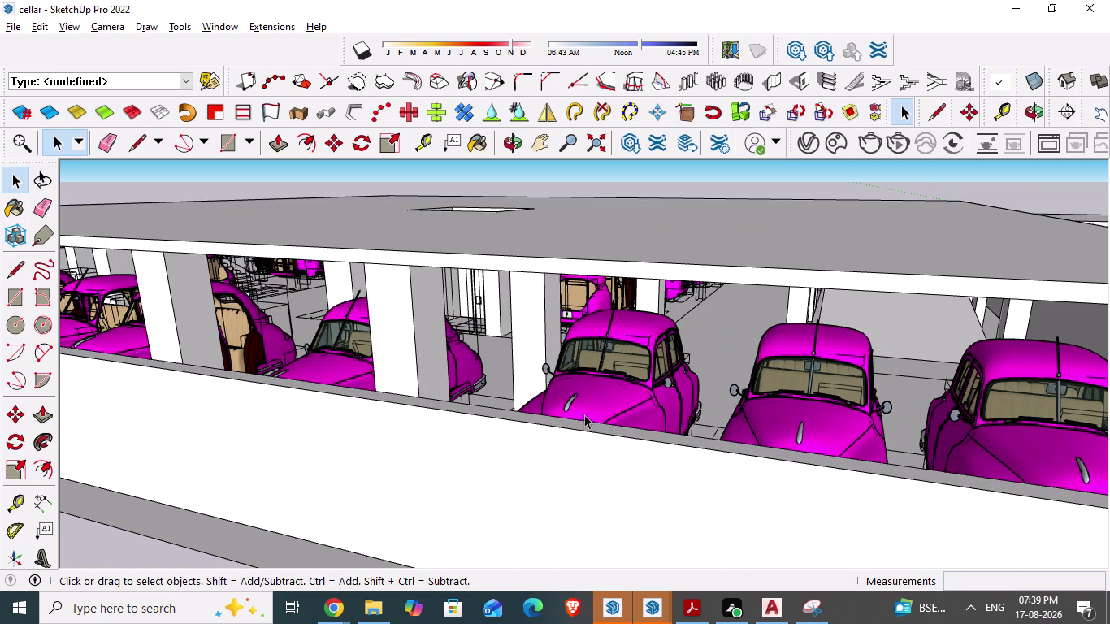
click(584, 426)
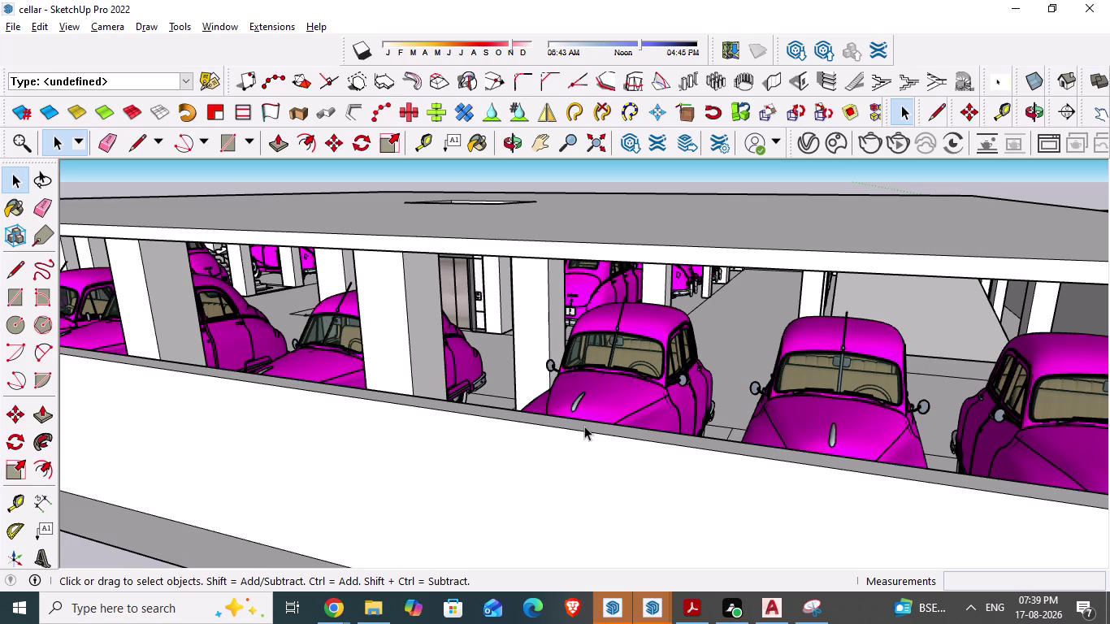
key(p)
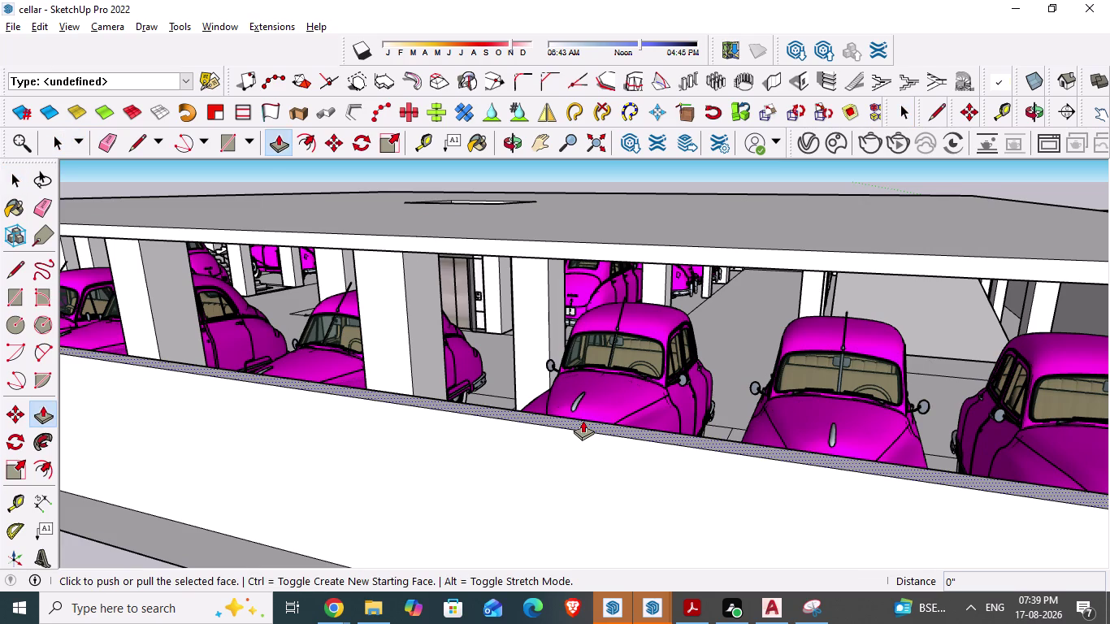
click(583, 420)
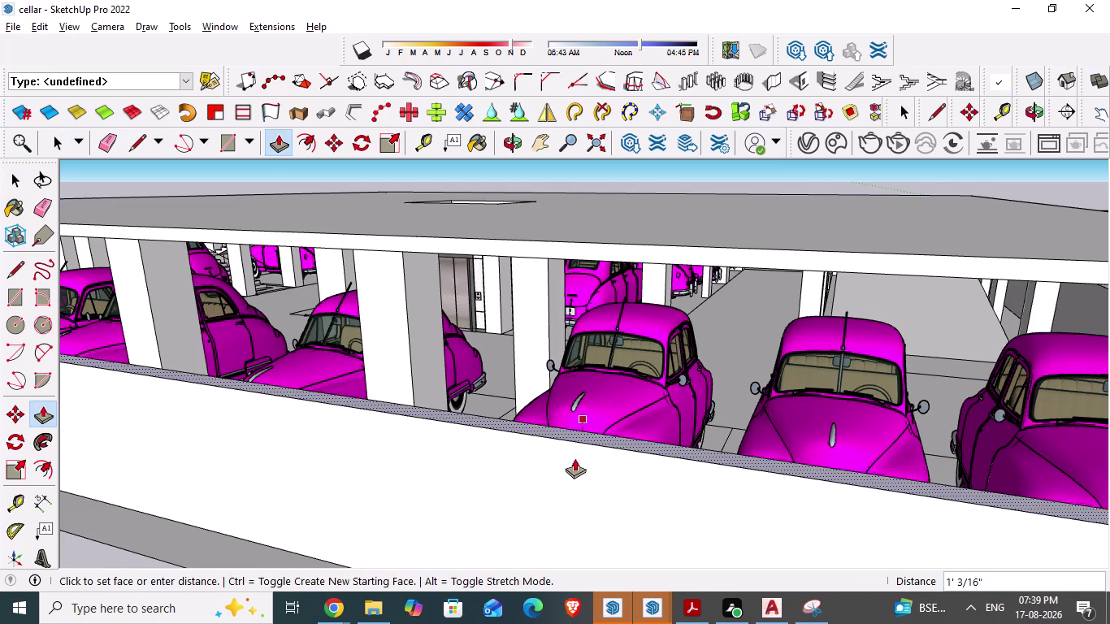
text(3')
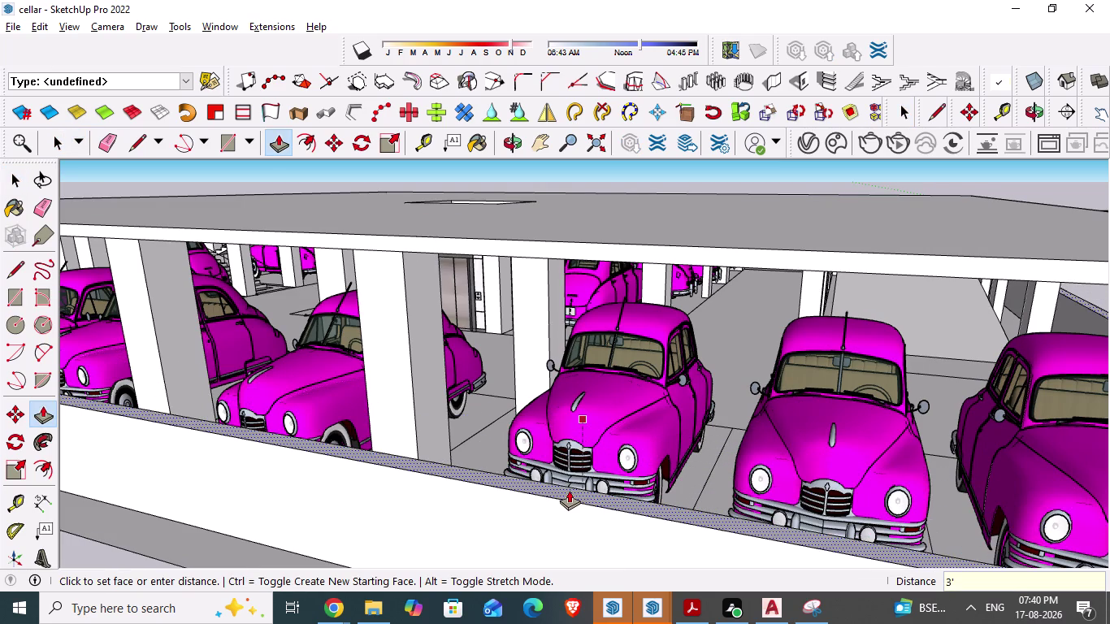
key(Return)
key(space)
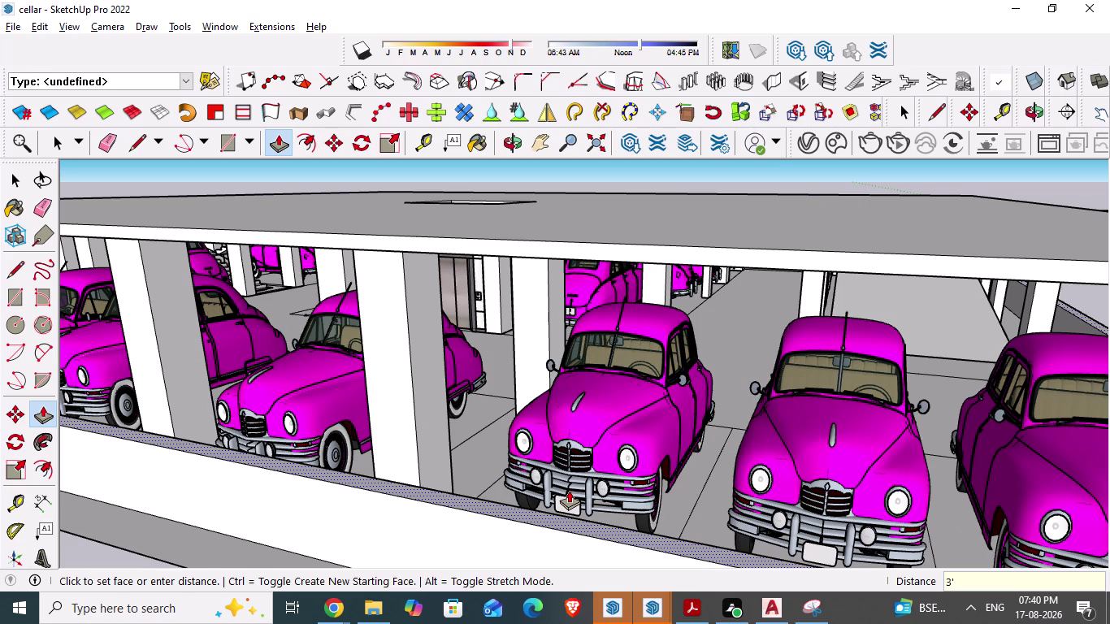
scroll(down, 3)
scroll(down, 3)
scroll(down, 3)
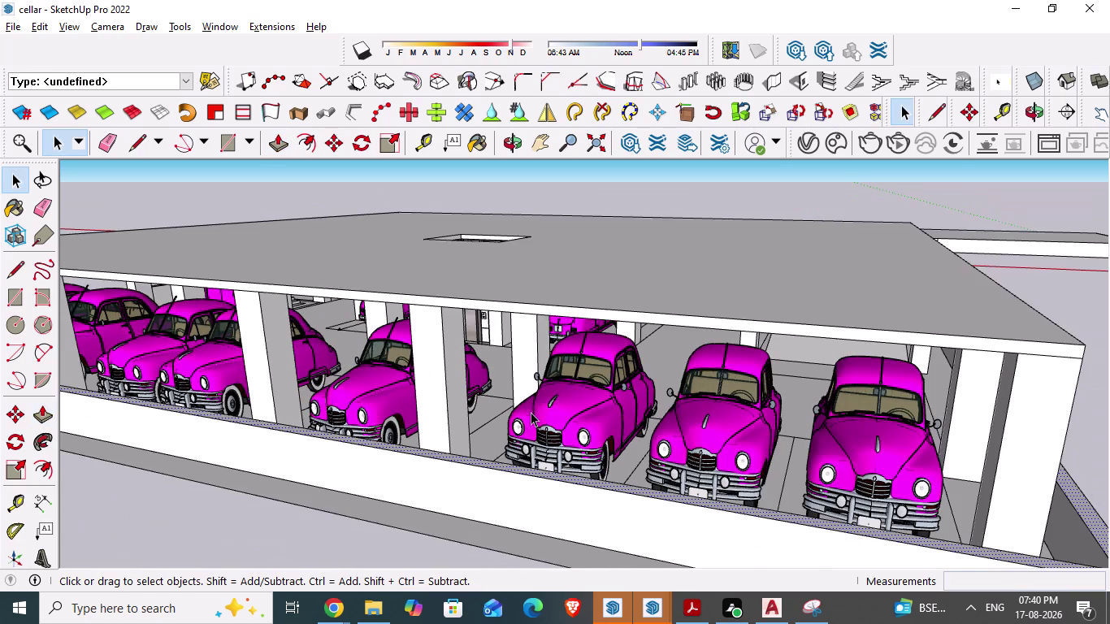
Orbit around the slab and lowered parapet, checking it from several angles.
middle_drag(530, 412, 742, 332)
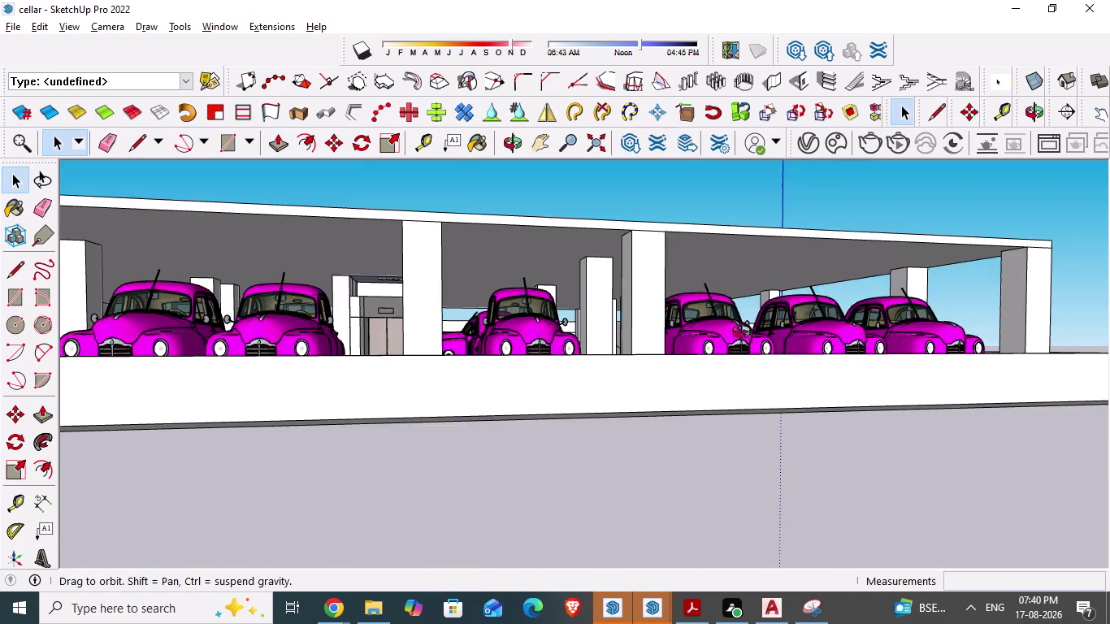
middle_drag(742, 332, 819, 388)
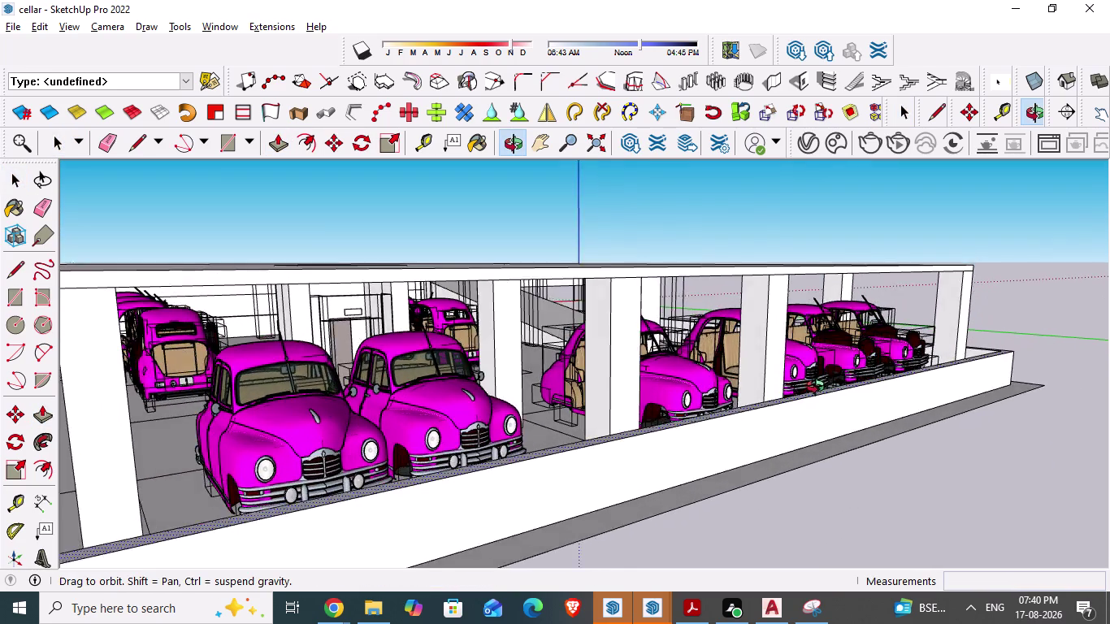
middle_drag(819, 389, 838, 390)
scroll(down, 3)
scroll(down, 3)
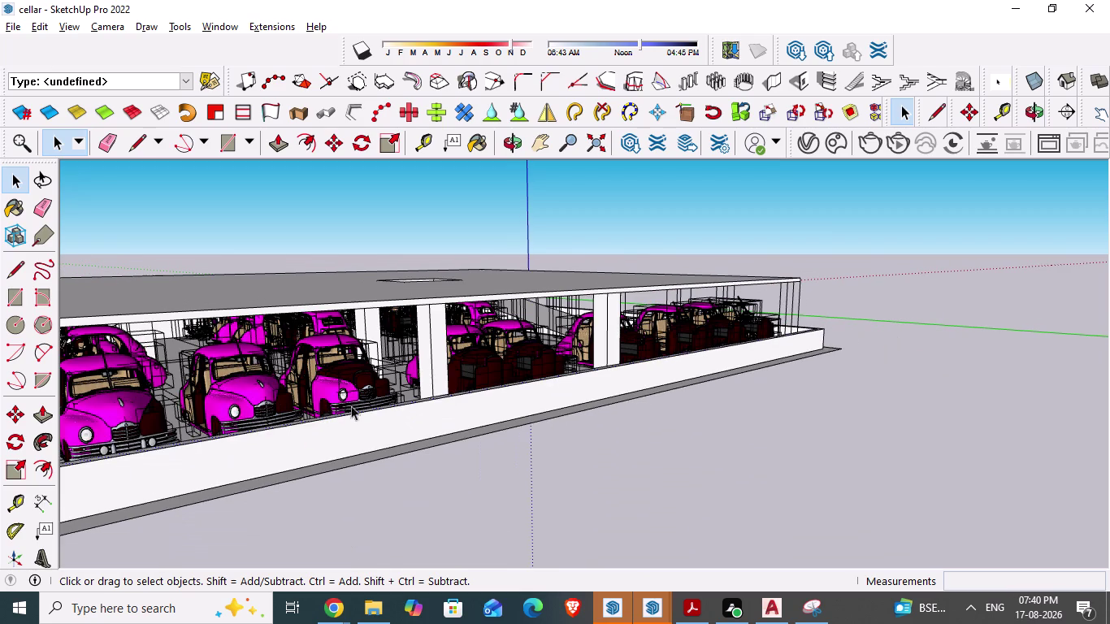
middle_drag(364, 420, 505, 414)
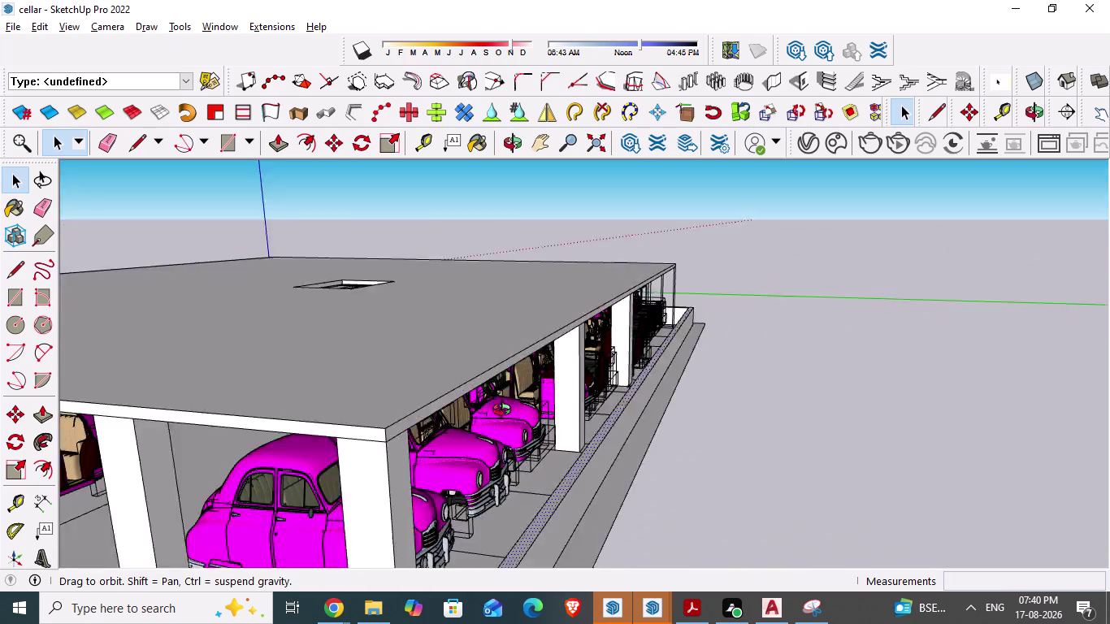
middle_drag(505, 414, 438, 422)
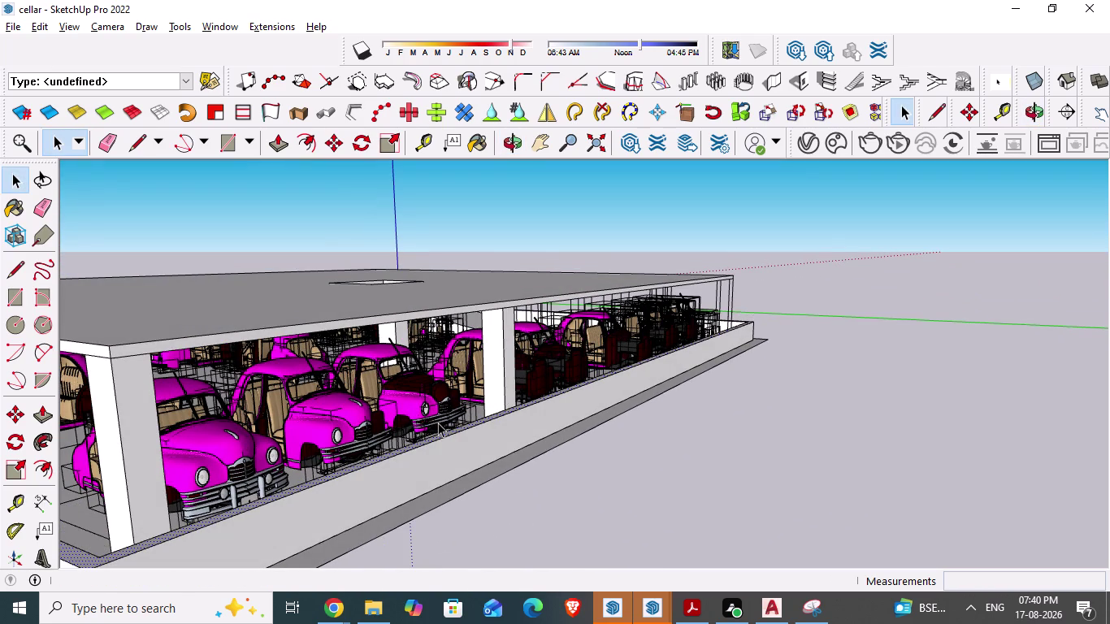
scroll(up, 3)
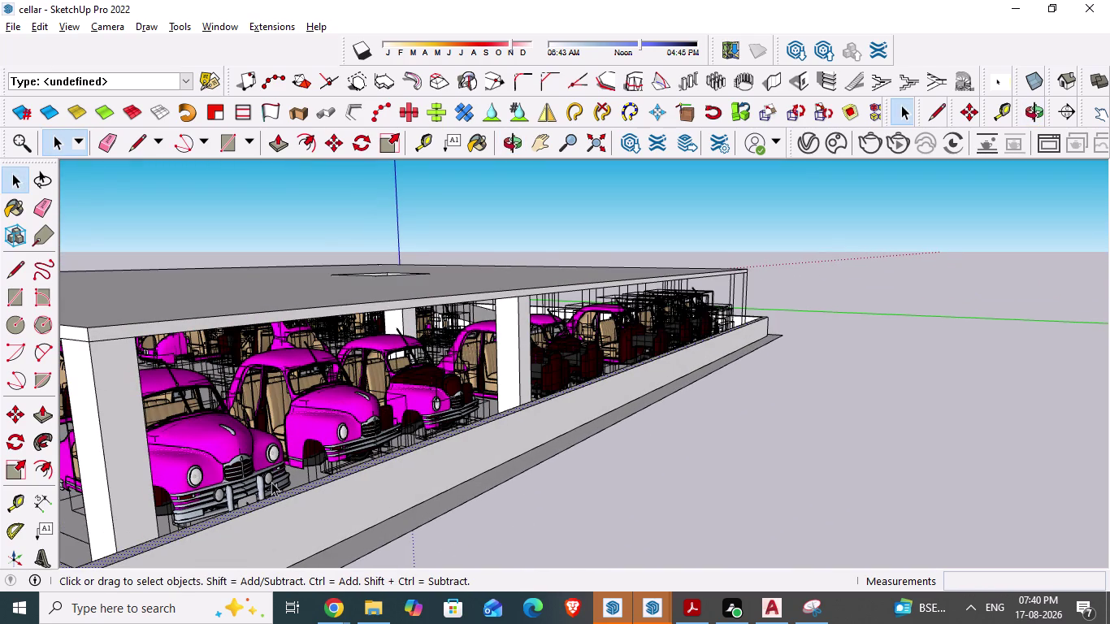
middle_drag(288, 473, 199, 471)
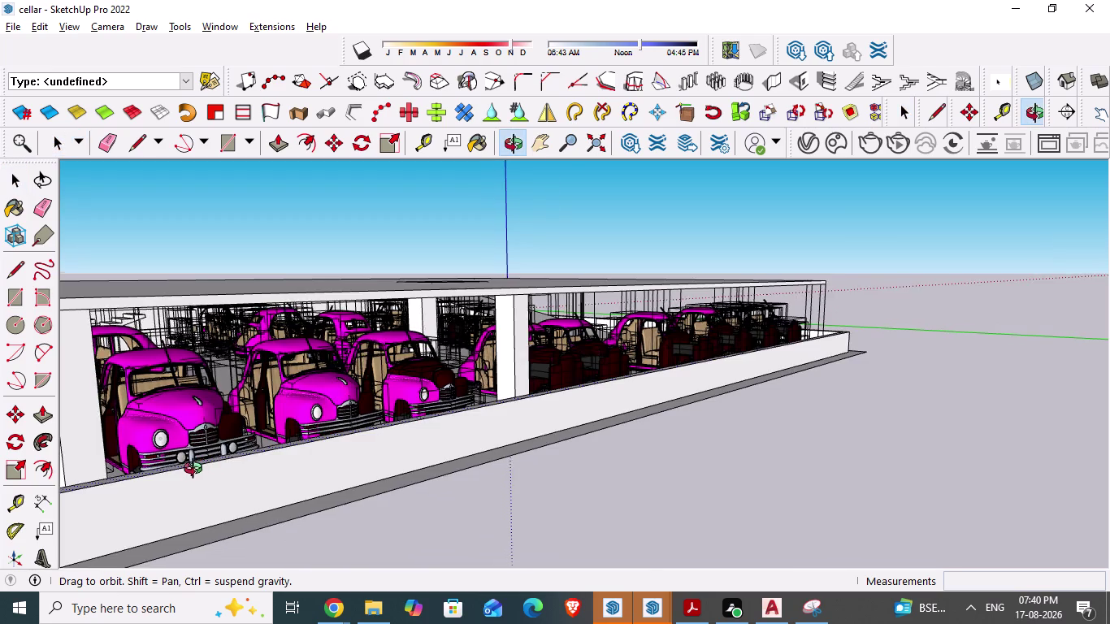
middle_drag(199, 470, 74, 479)
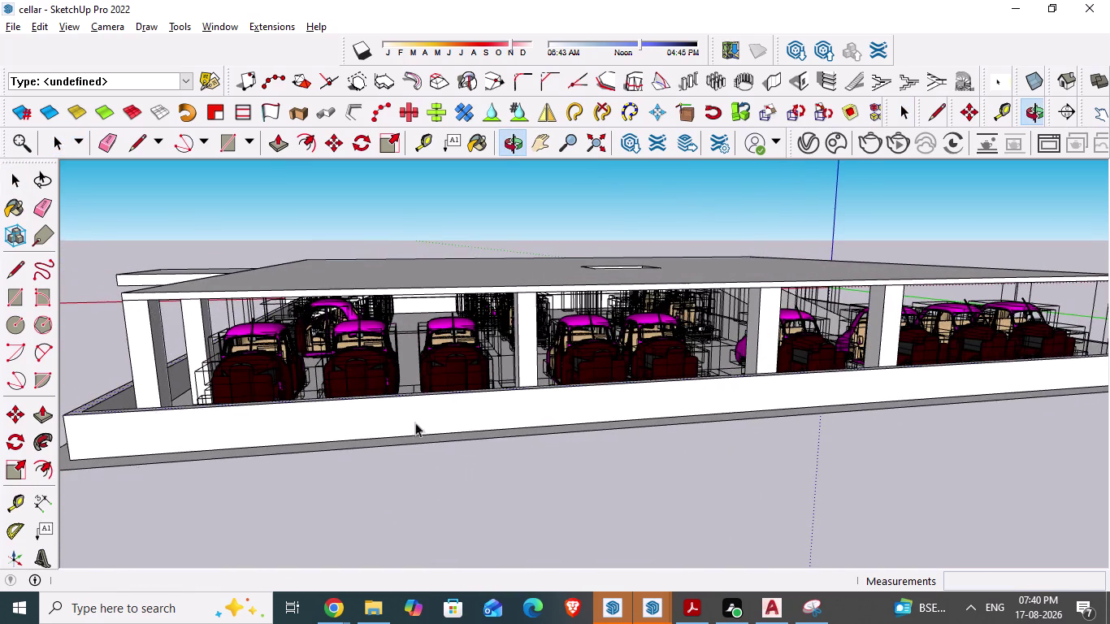
scroll(up, 3)
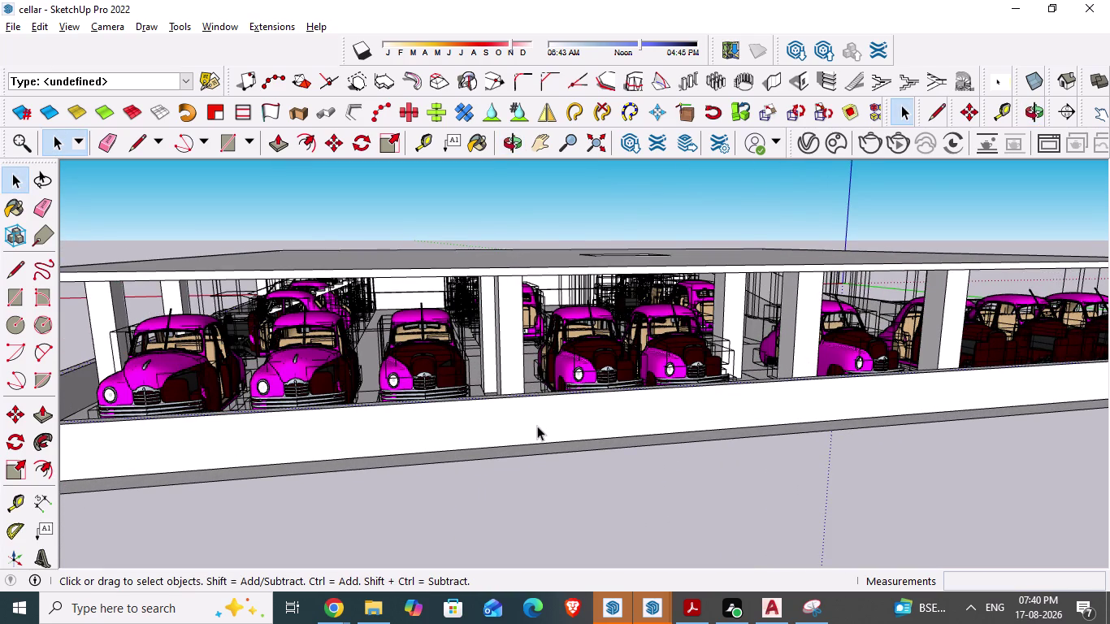
Settle on a level side view facing the row of parked cars and launch Snipping Tool.
middle_drag(535, 437, 482, 446)
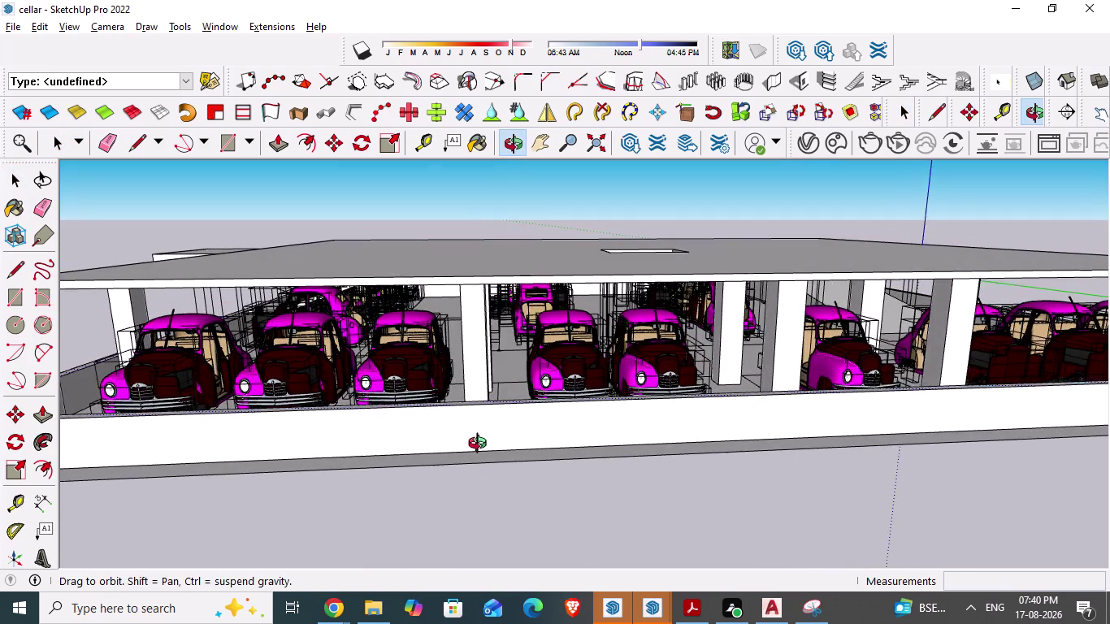
middle_drag(482, 445, 470, 425)
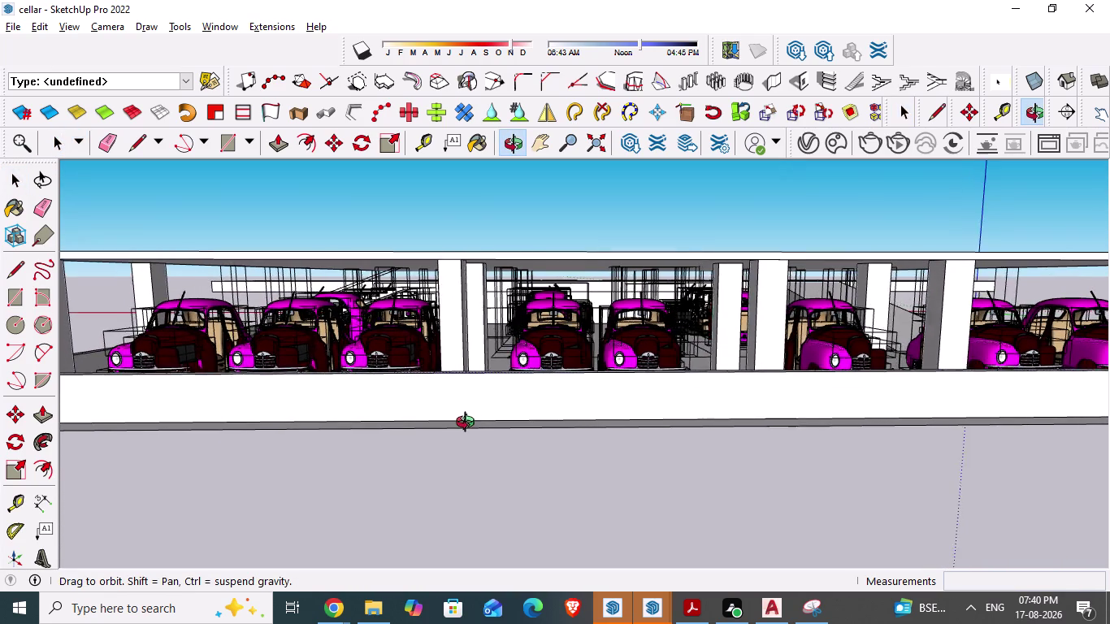
middle_drag(469, 424, 453, 434)
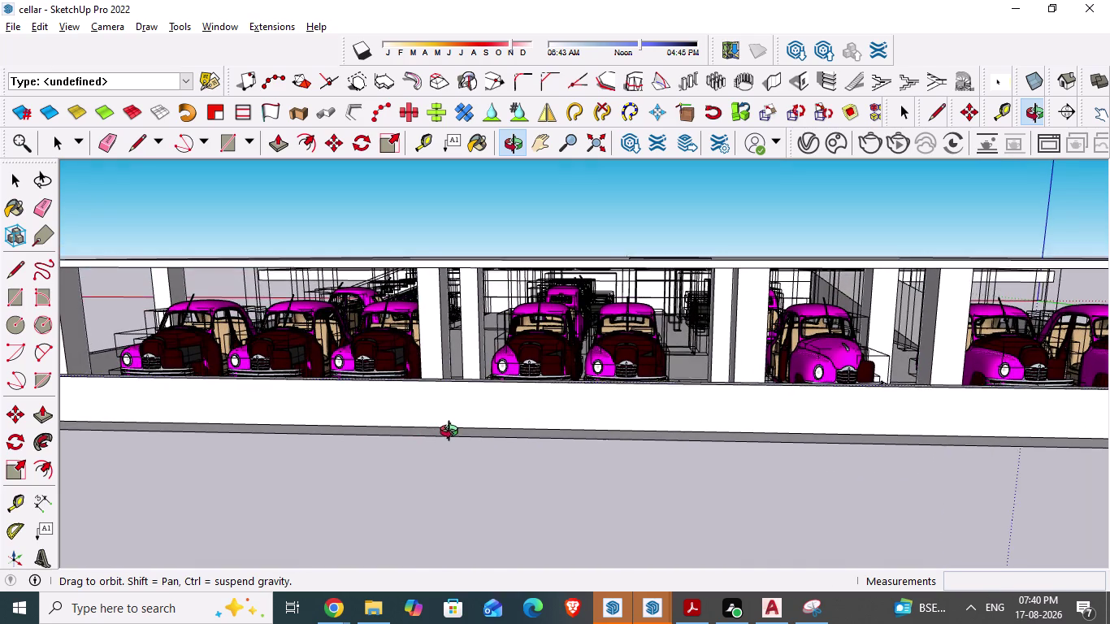
middle_drag(453, 434, 455, 438)
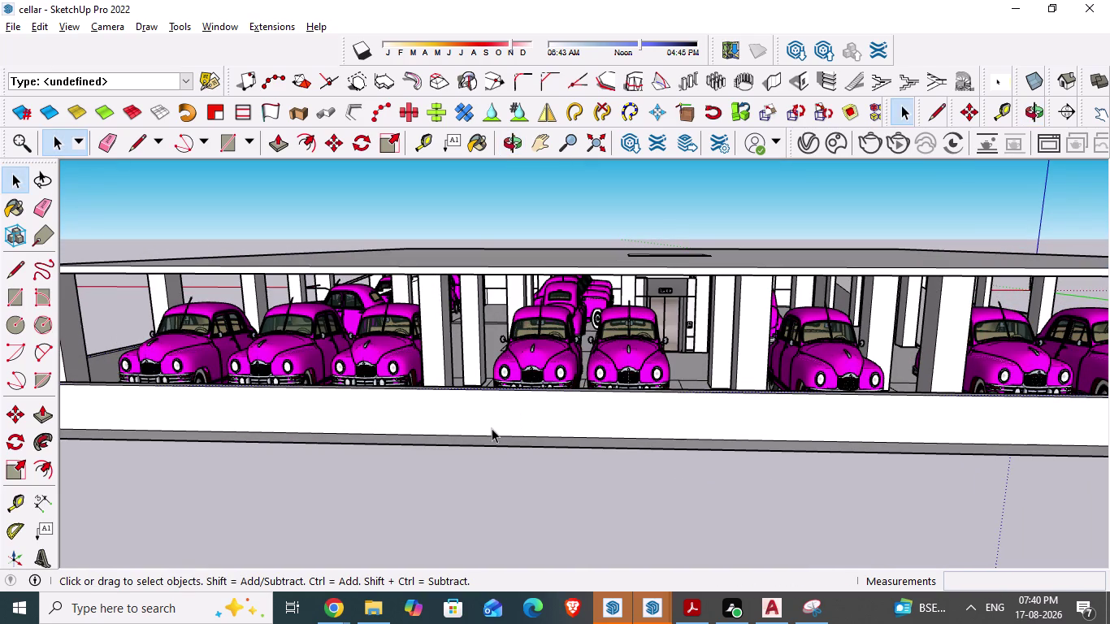
scroll(down, 3)
scroll(down, 3)
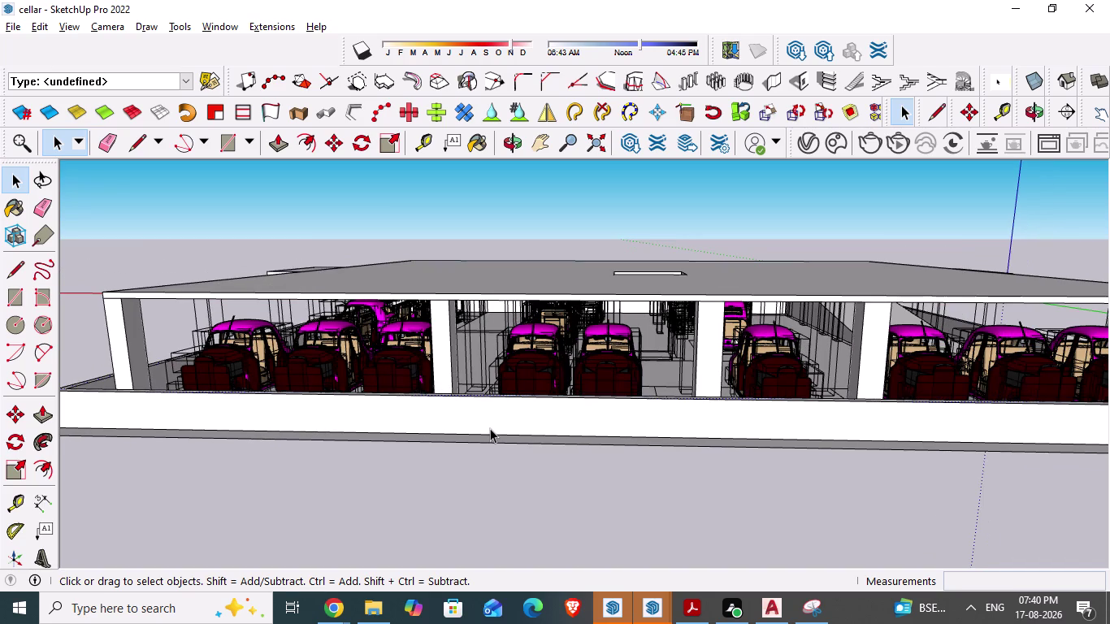
middle_drag(507, 449, 414, 437)
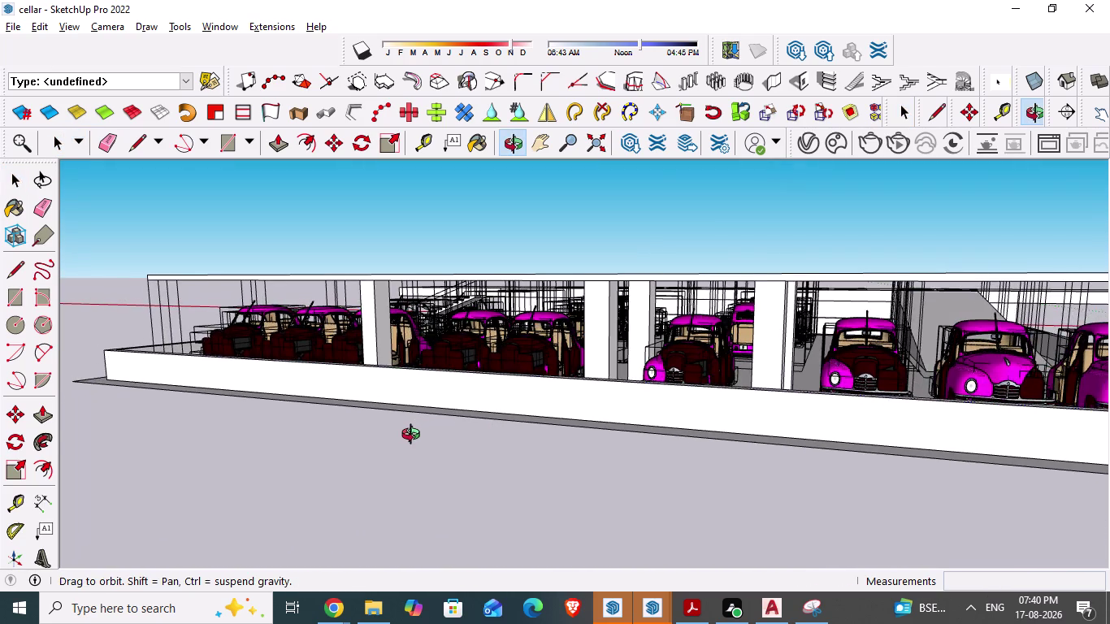
middle_drag(415, 436, 404, 443)
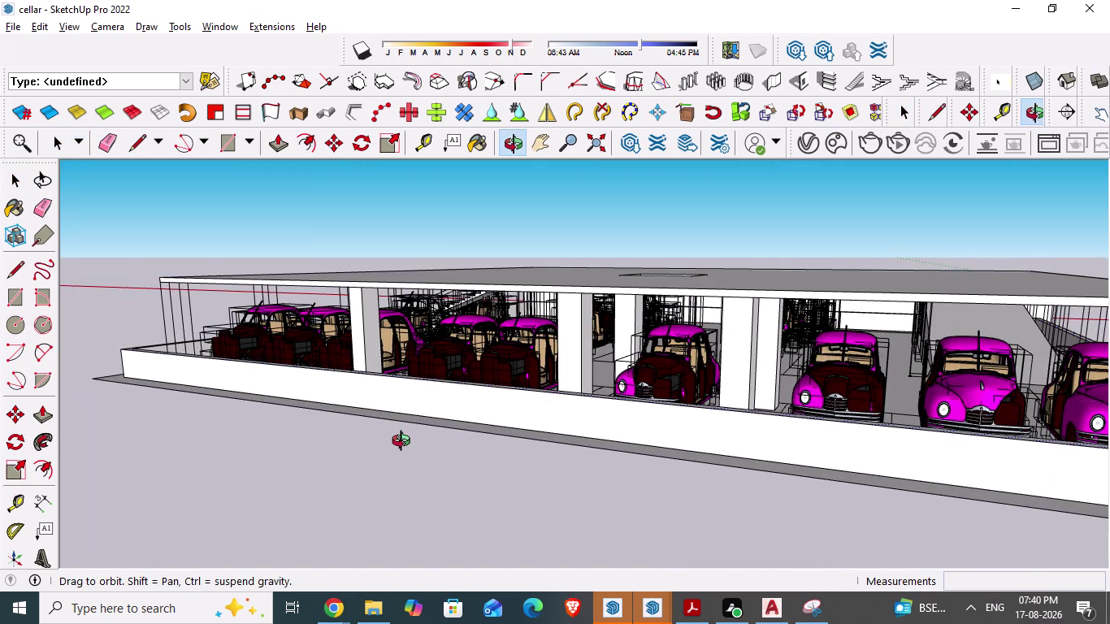
middle_drag(404, 443, 403, 441)
scroll(down, 3)
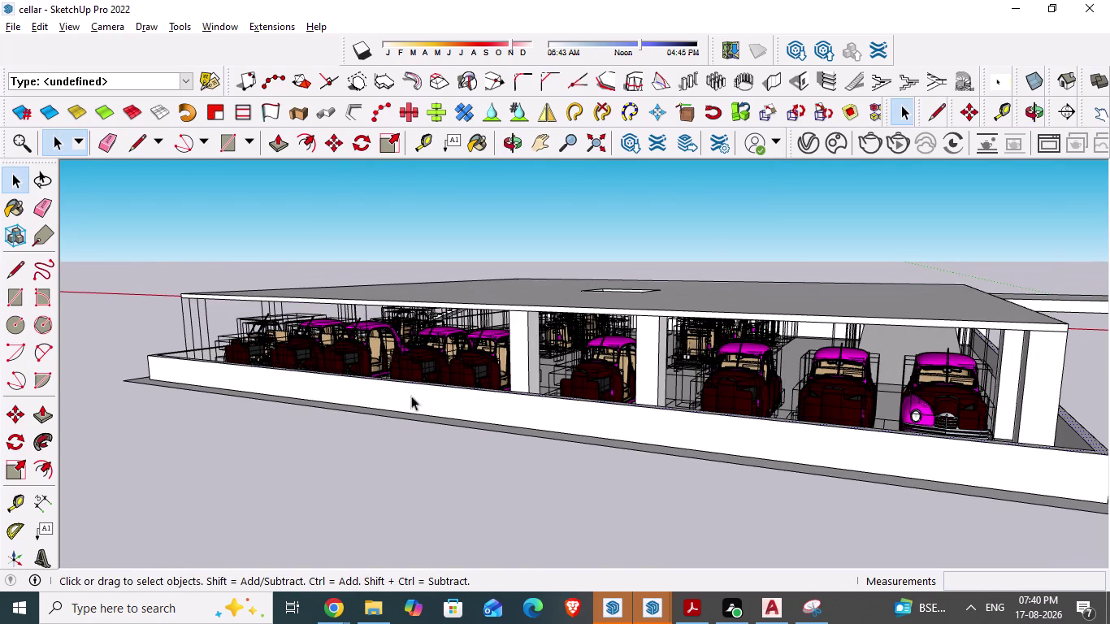
middle_click(462, 403)
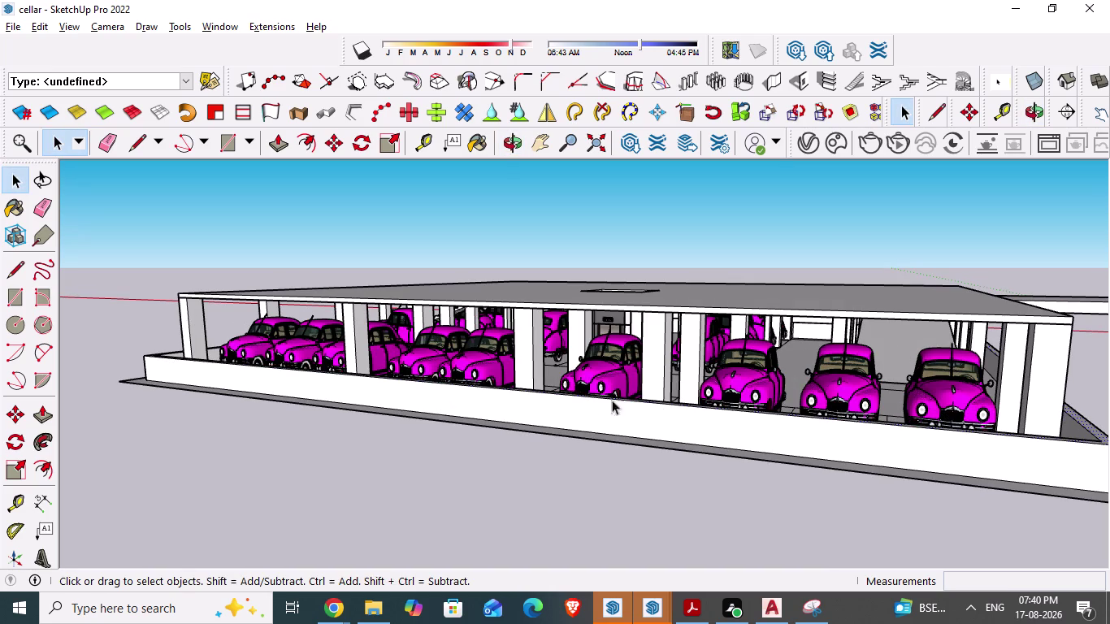
click(810, 607)
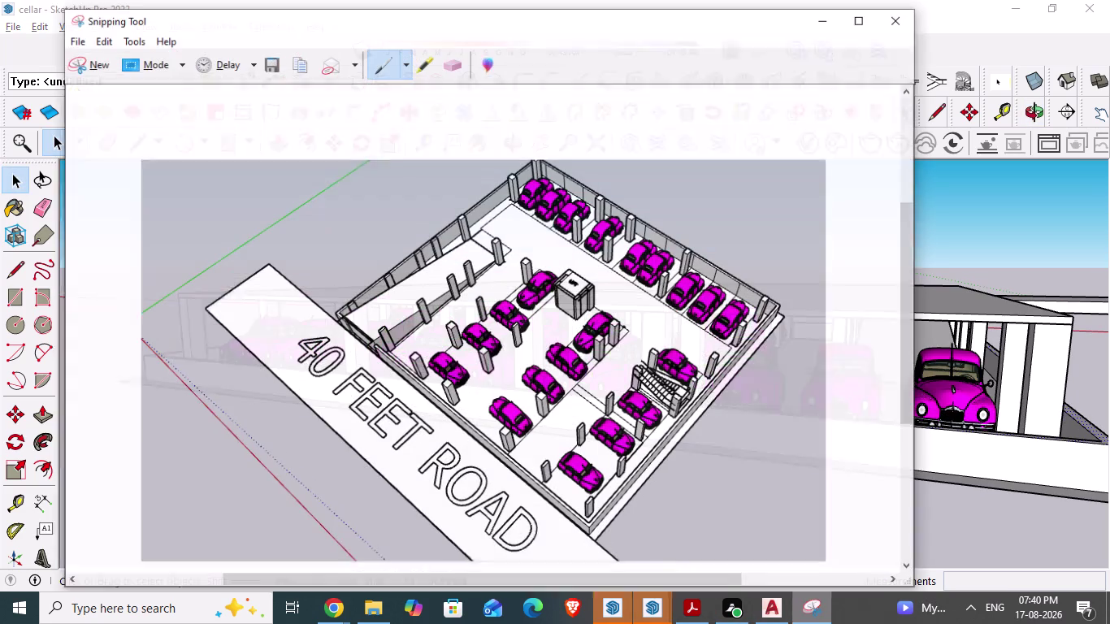
Snip the cellar side view of the SketchUp viewport and save it as CELLAR.
click(81, 52)
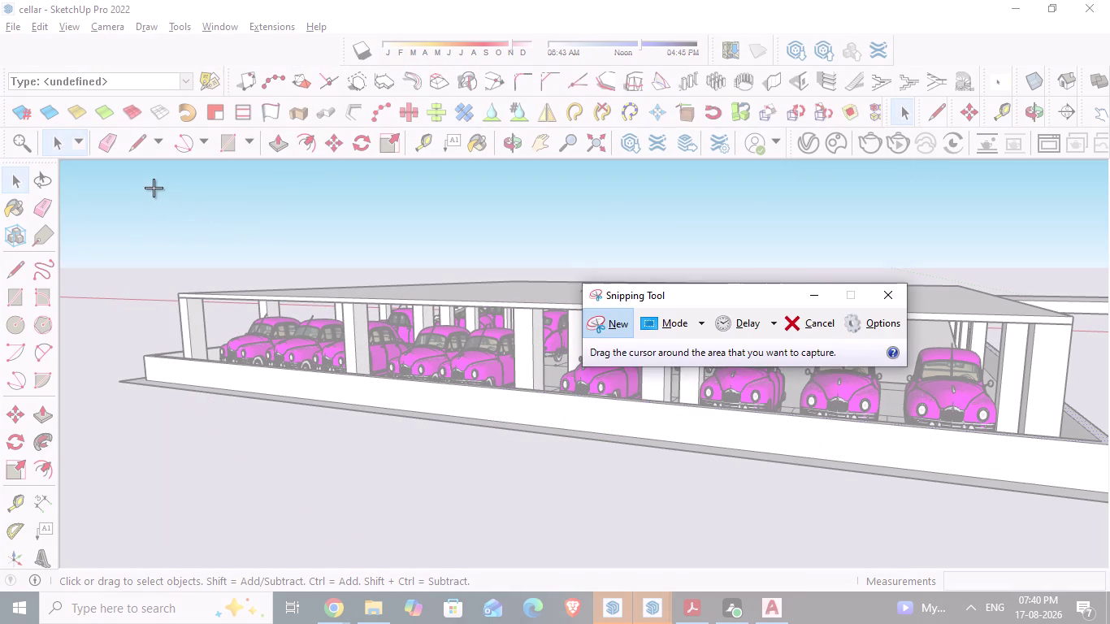
click(121, 209)
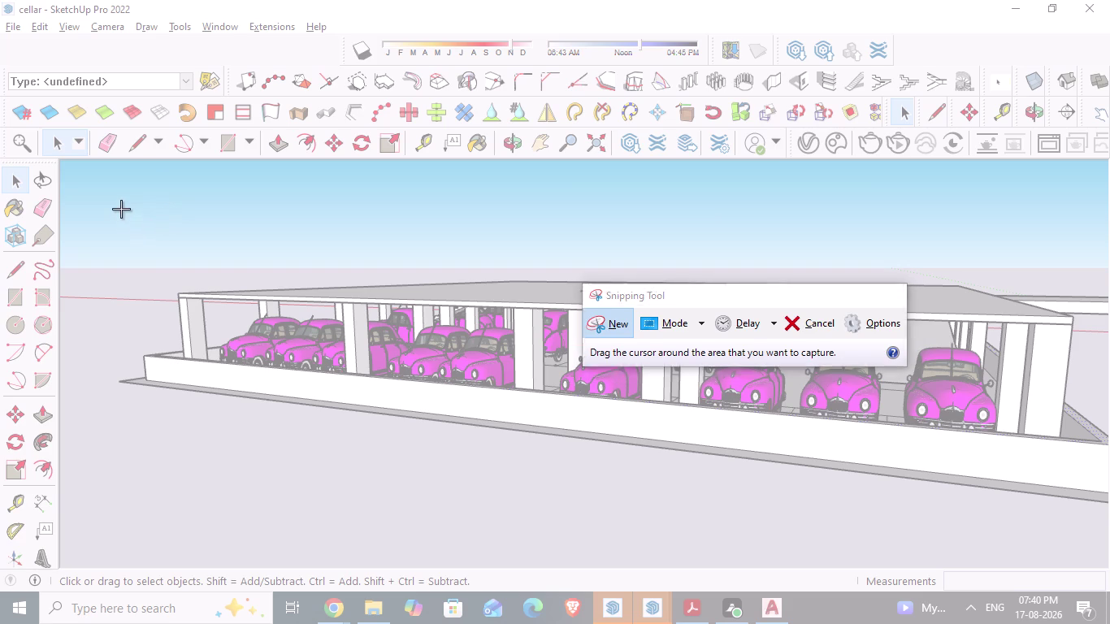
drag(121, 209, 1097, 535)
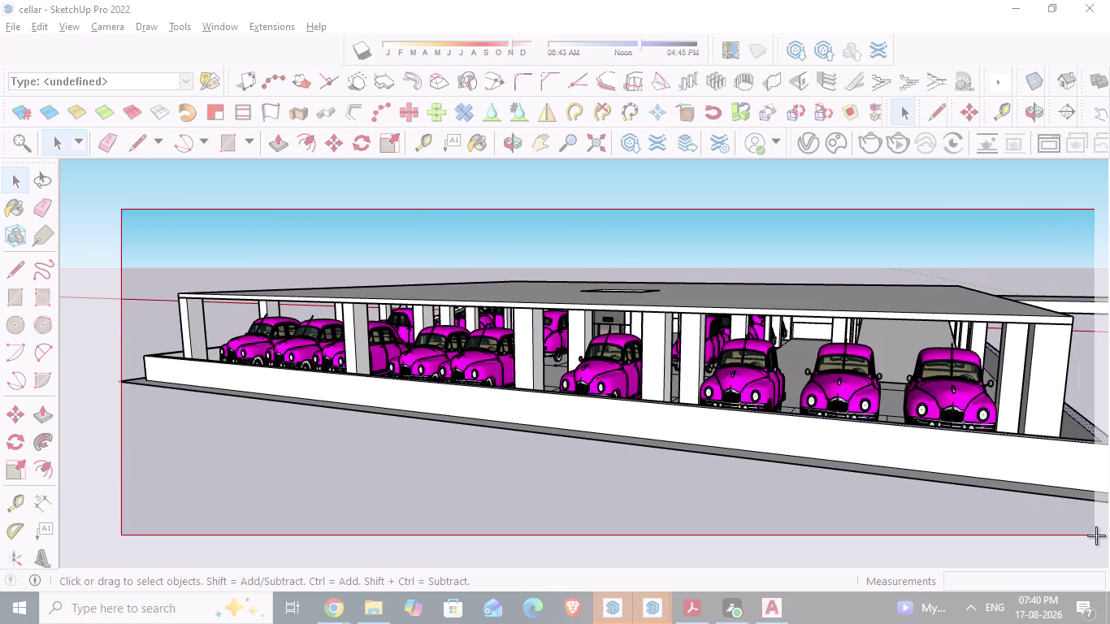
drag(1096, 535, 1107, 540)
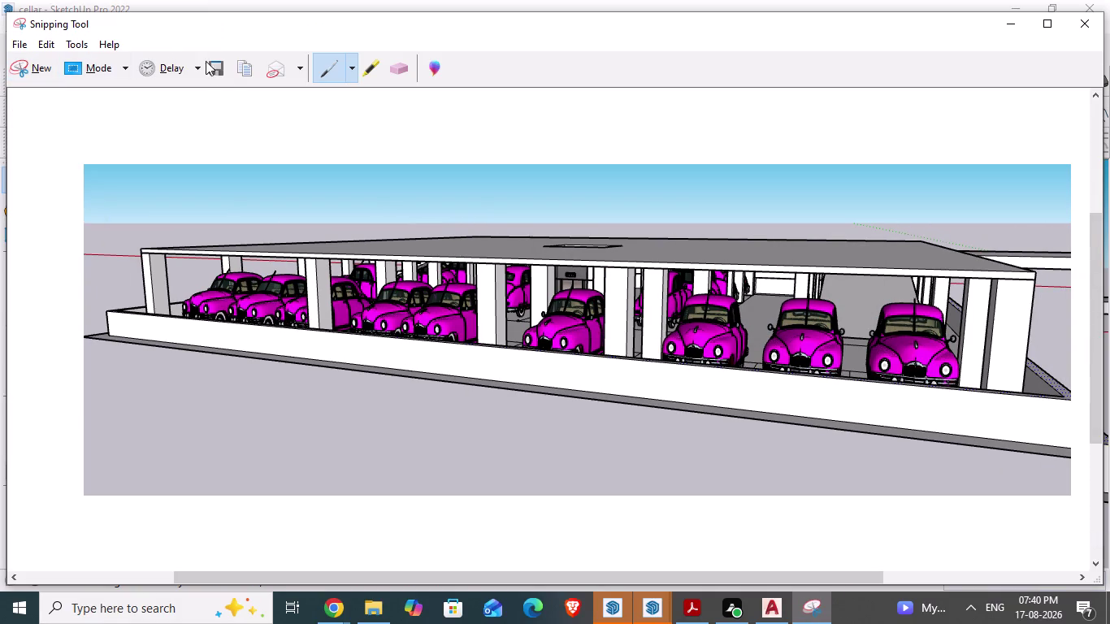
click(226, 76)
text(CE)
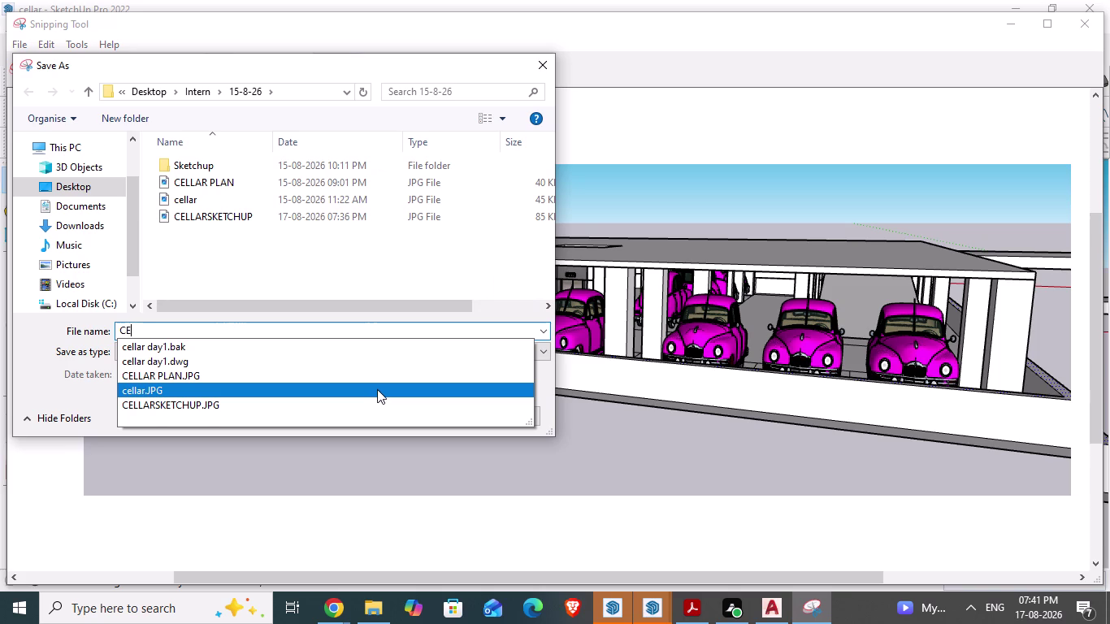
text(LLAR)
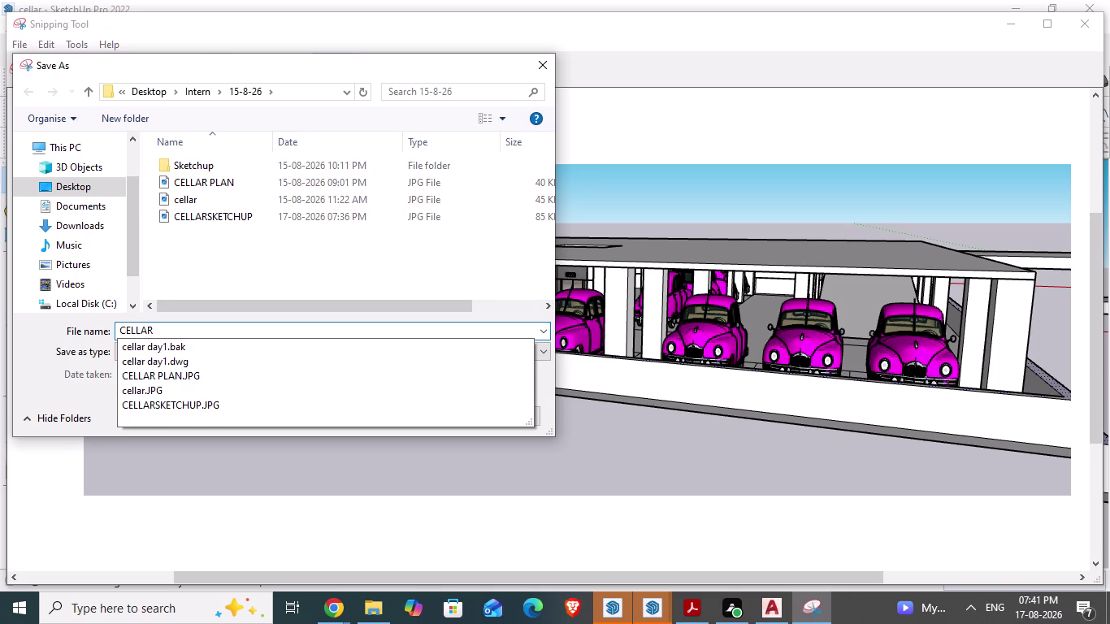
key(2)
click(442, 411)
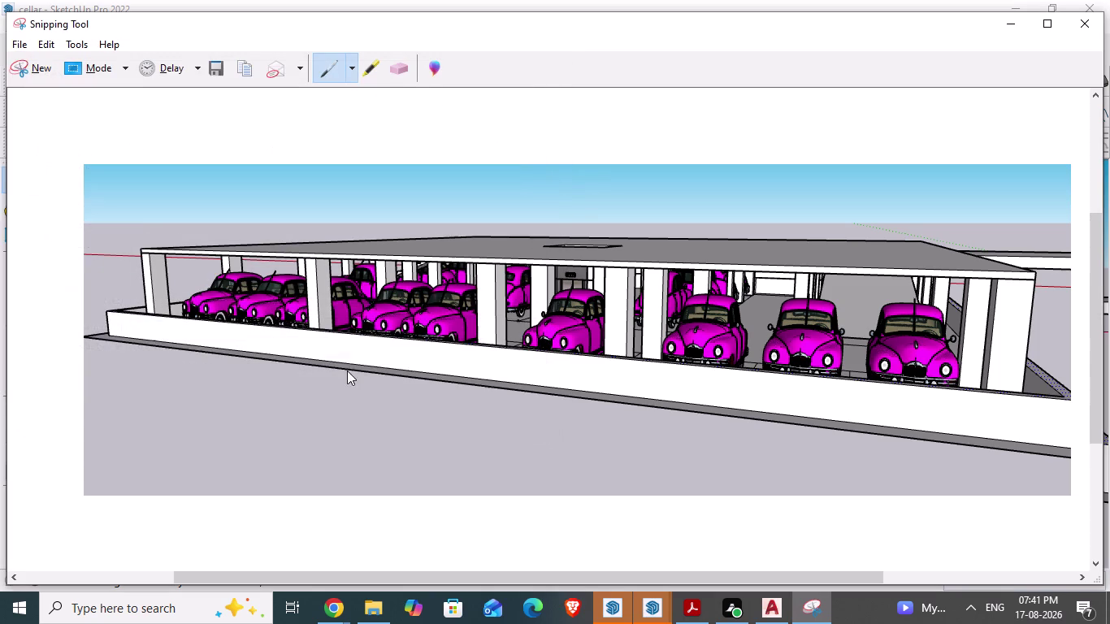
Return to SketchUp, dismiss the welcome window, and bring the cellar model forward.
scroll(down, 3)
middle_drag(474, 333, 184, 343)
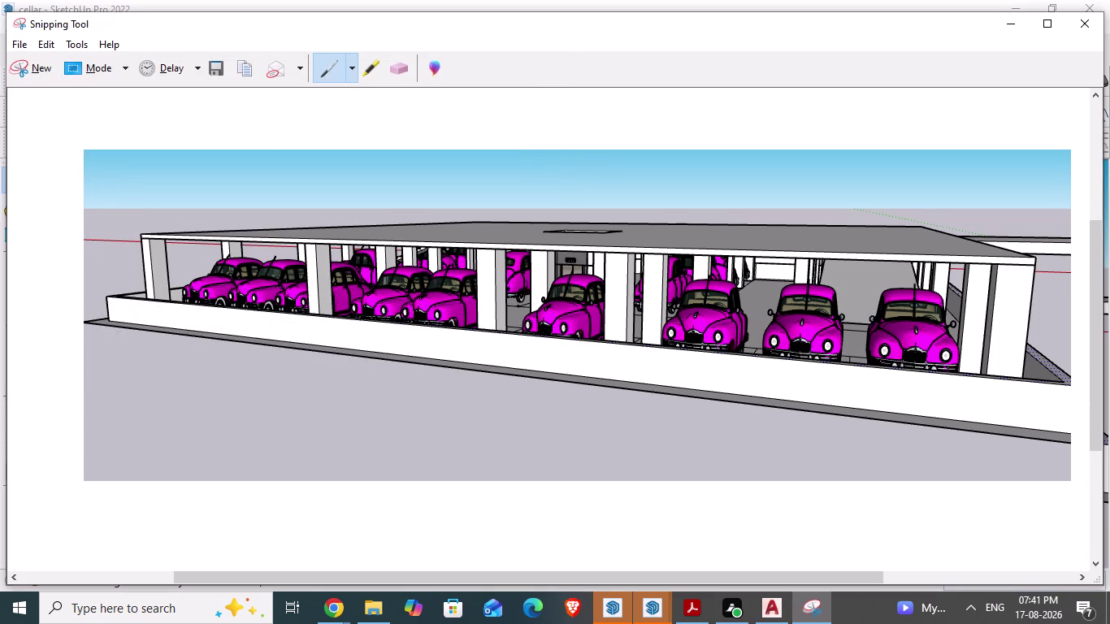
scroll(down, 3)
middle_drag(502, 297, 387, 335)
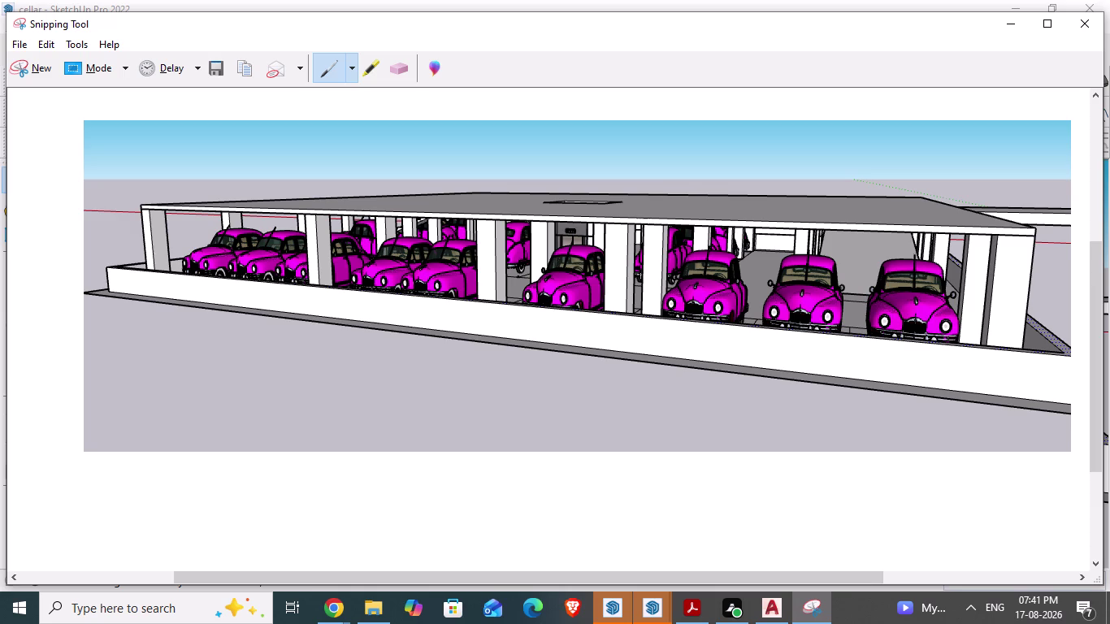
middle_drag(387, 334, 364, 334)
click(620, 605)
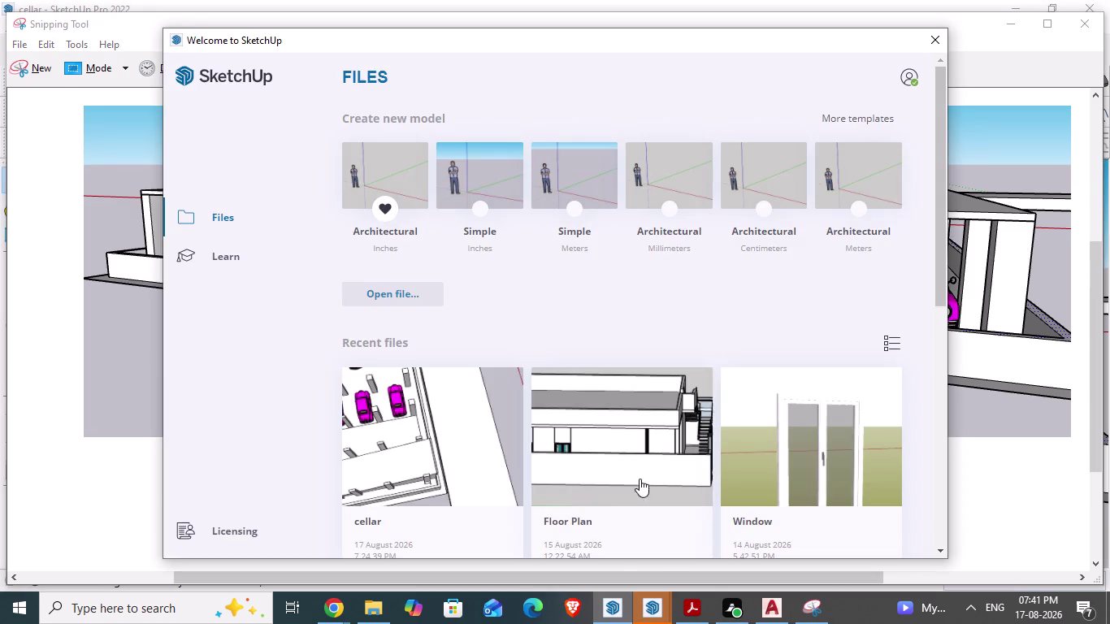
click(659, 610)
click(511, 542)
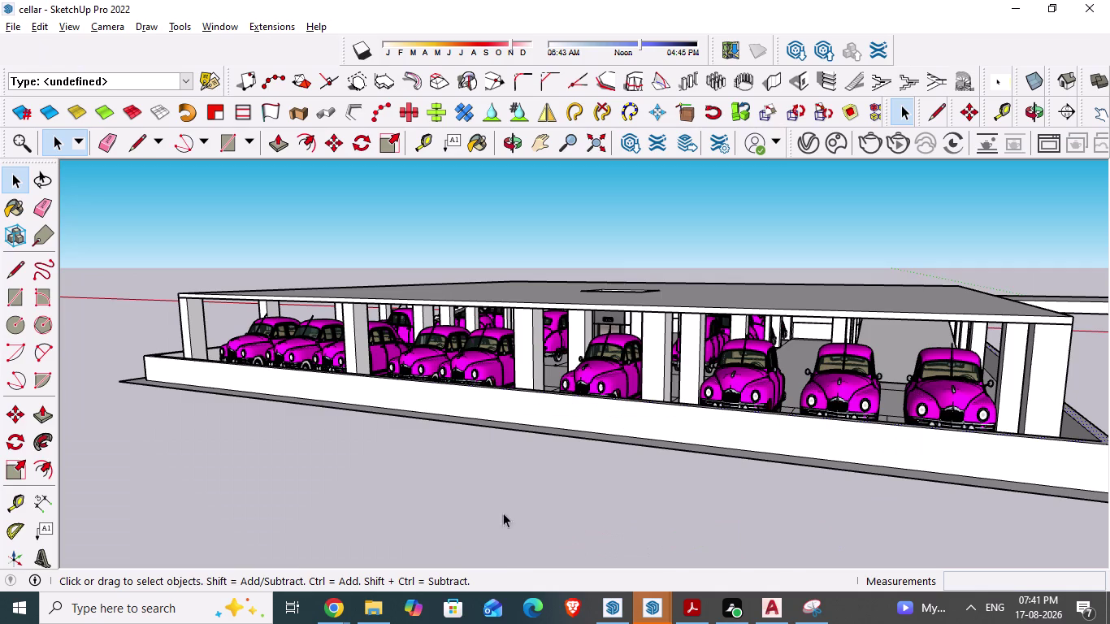
scroll(down, 3)
middle_drag(582, 448, 334, 436)
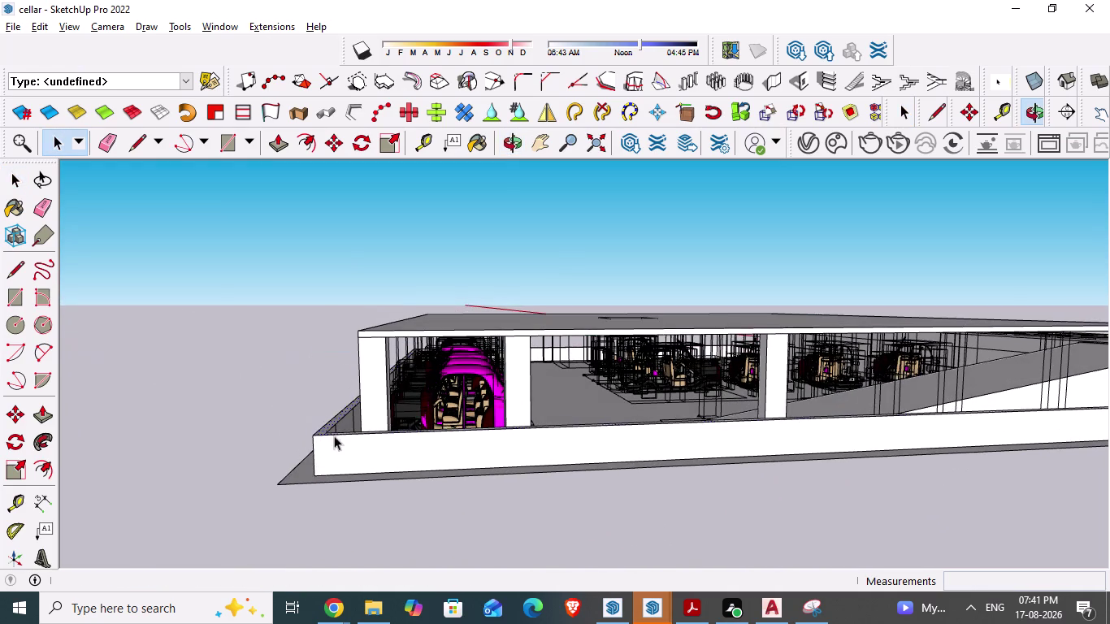
scroll(up, 3)
middle_drag(595, 447, 537, 442)
middle_drag(600, 384, 580, 408)
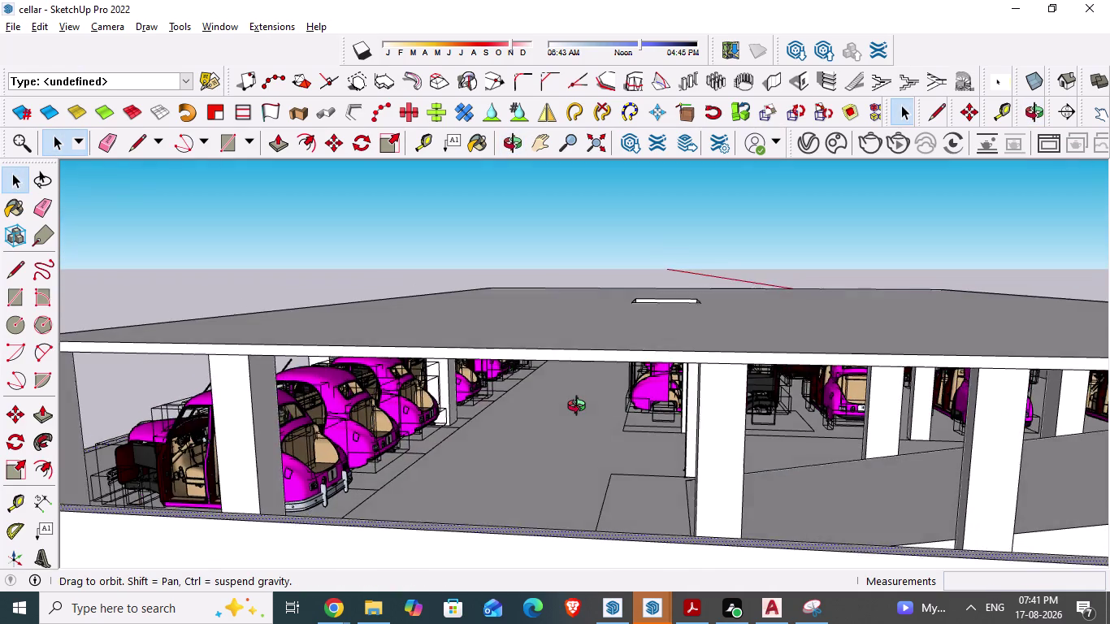
middle_drag(580, 408, 466, 399)
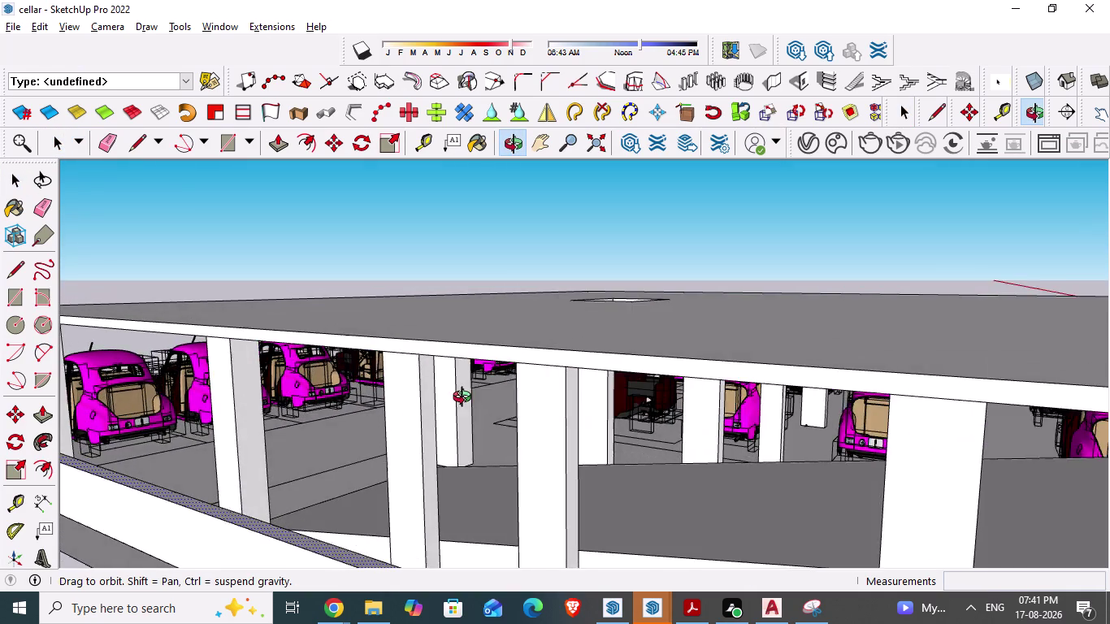
middle_drag(466, 399, 388, 422)
scroll(down, 3)
scroll(up, 3)
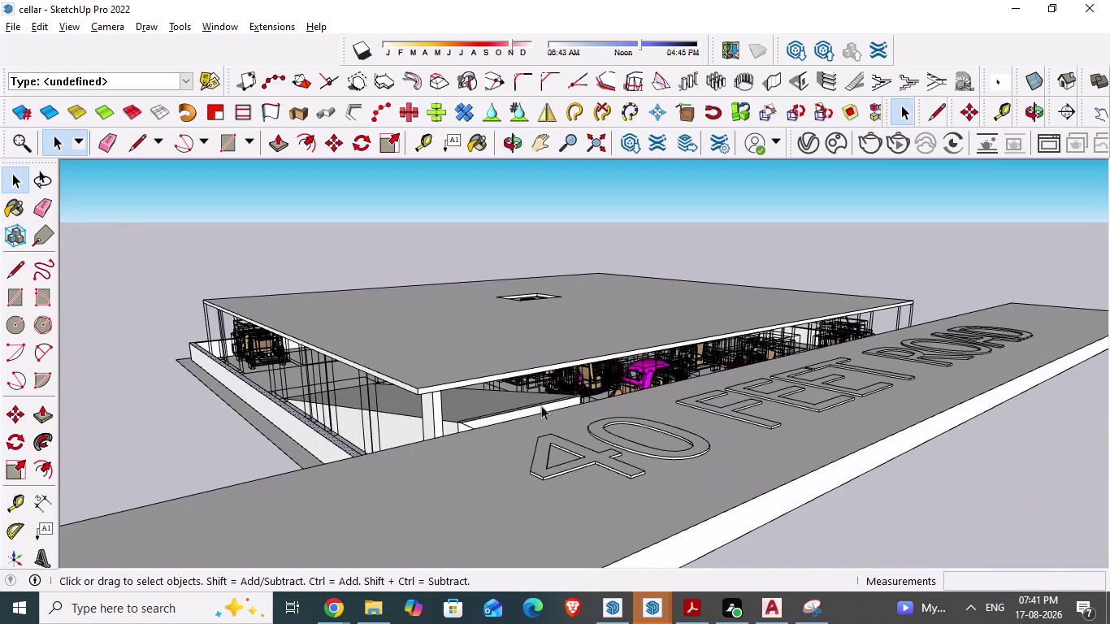
scroll(up, 3)
scroll(up, 3)
scroll(up, 3)
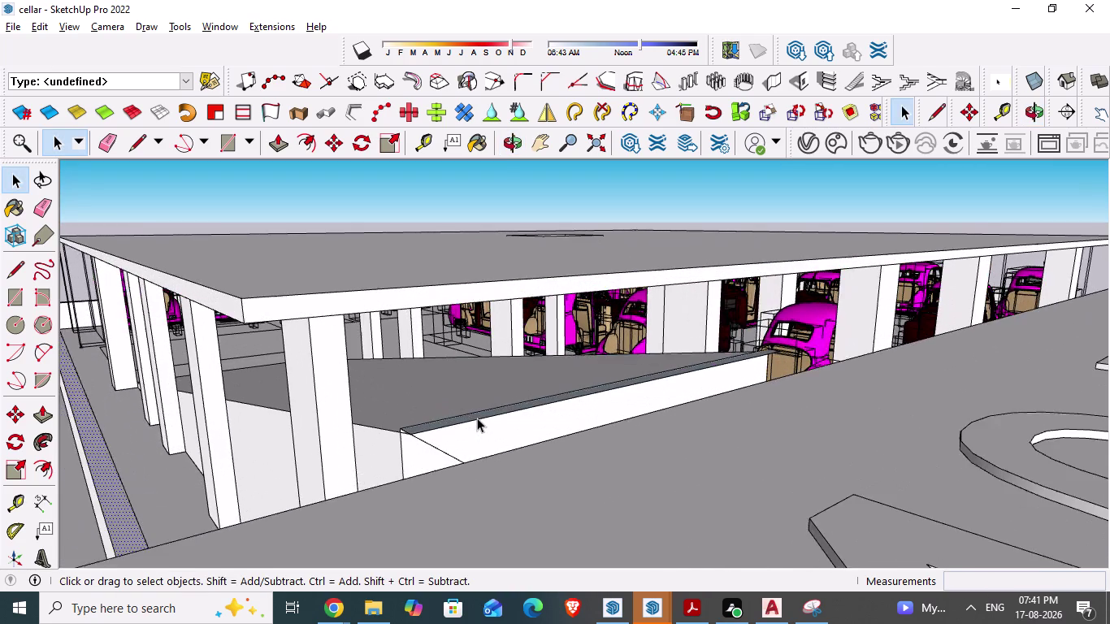
scroll(up, 3)
scroll(up, 3)
scroll(up, 3)
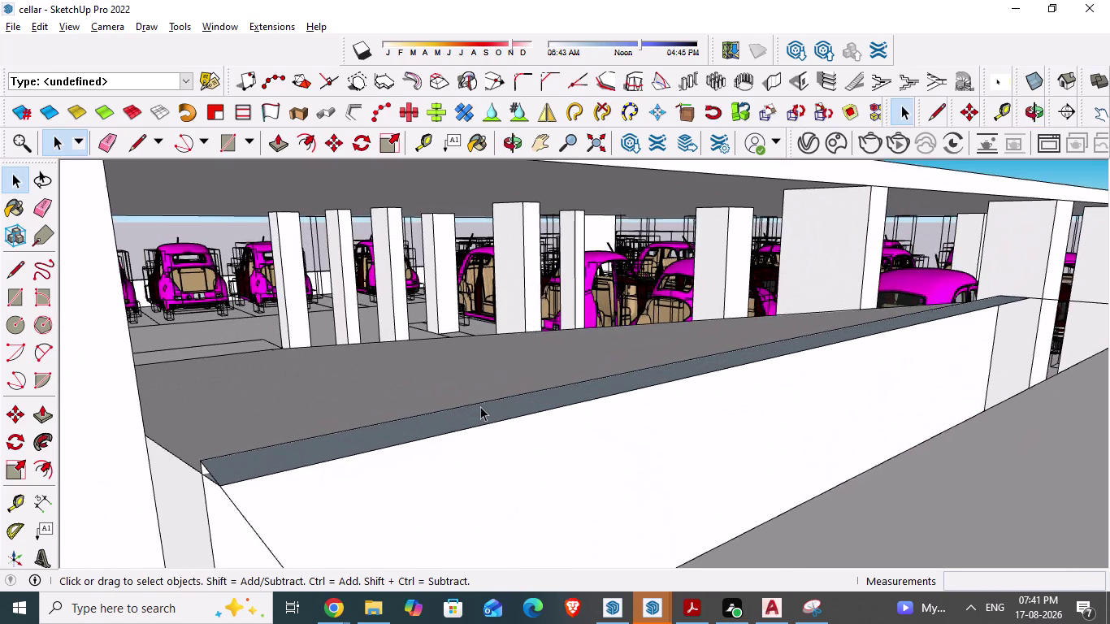
middle_drag(447, 353, 466, 353)
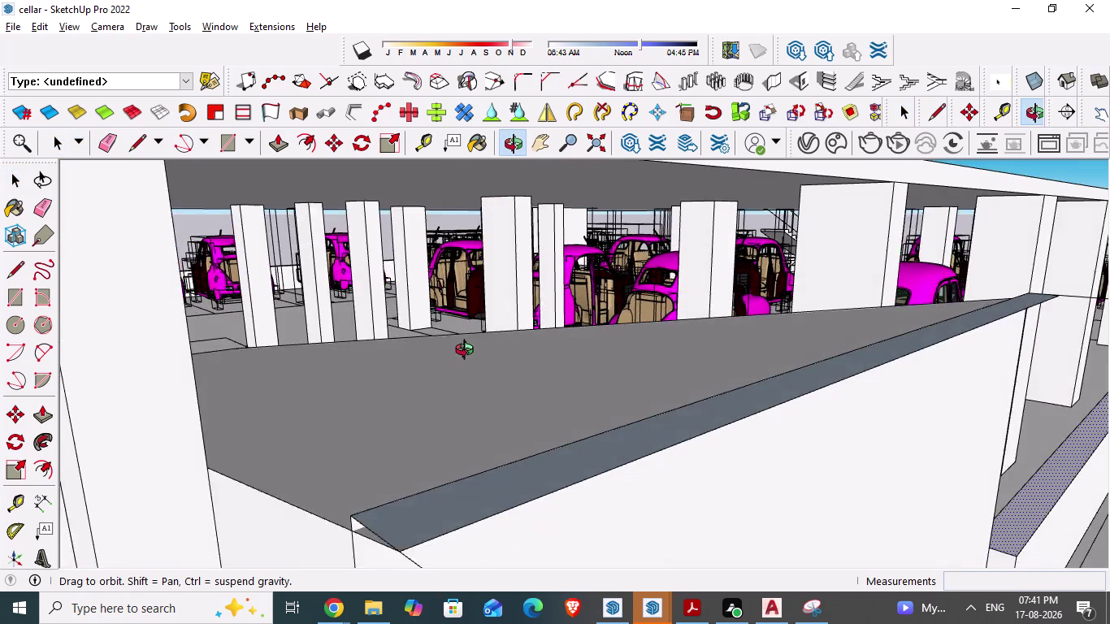
middle_drag(467, 353, 645, 342)
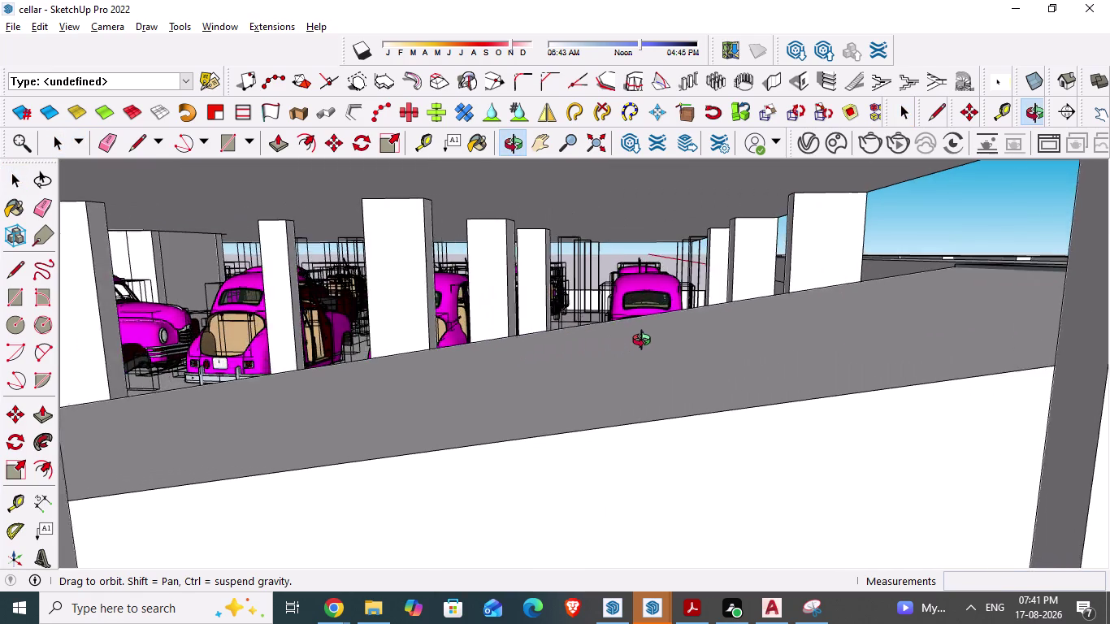
middle_drag(646, 342, 658, 340)
scroll(down, 3)
scroll(down, 3)
middle_drag(333, 397, 391, 400)
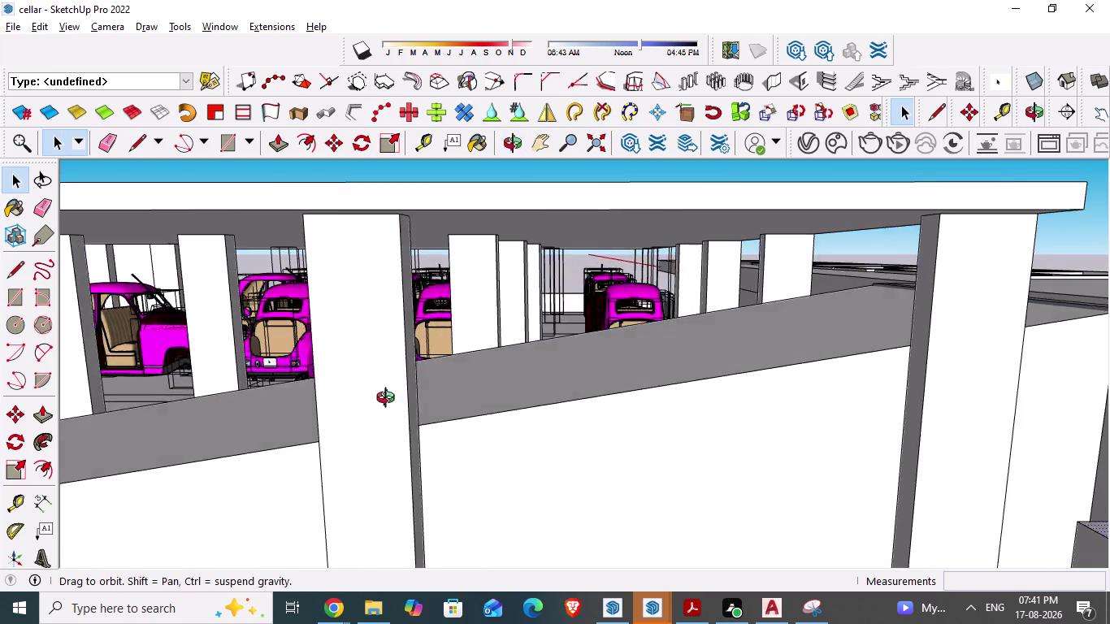
middle_drag(391, 400, 441, 390)
scroll(down, 3)
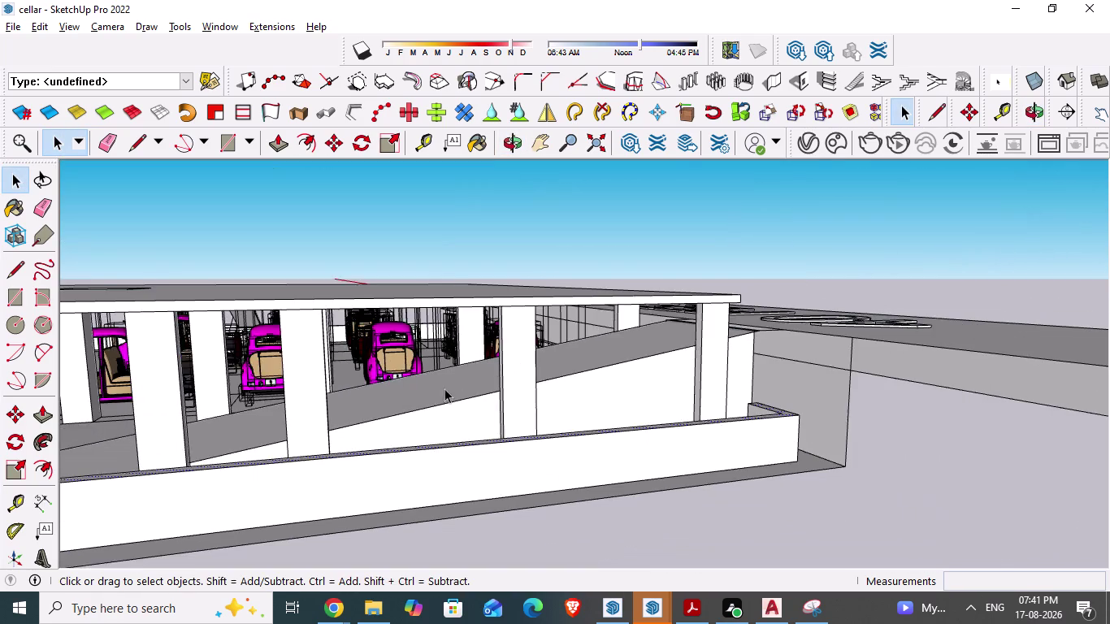
middle_drag(278, 399, 479, 384)
scroll(down, 3)
scroll(down, 3)
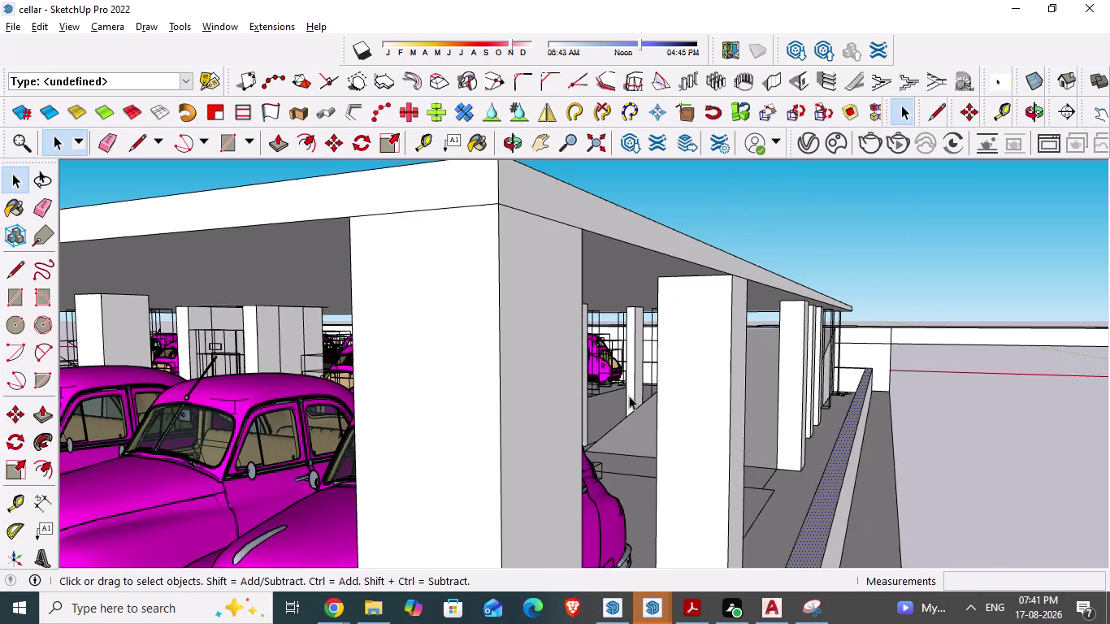
scroll(up, 3)
middle_drag(446, 408, 550, 404)
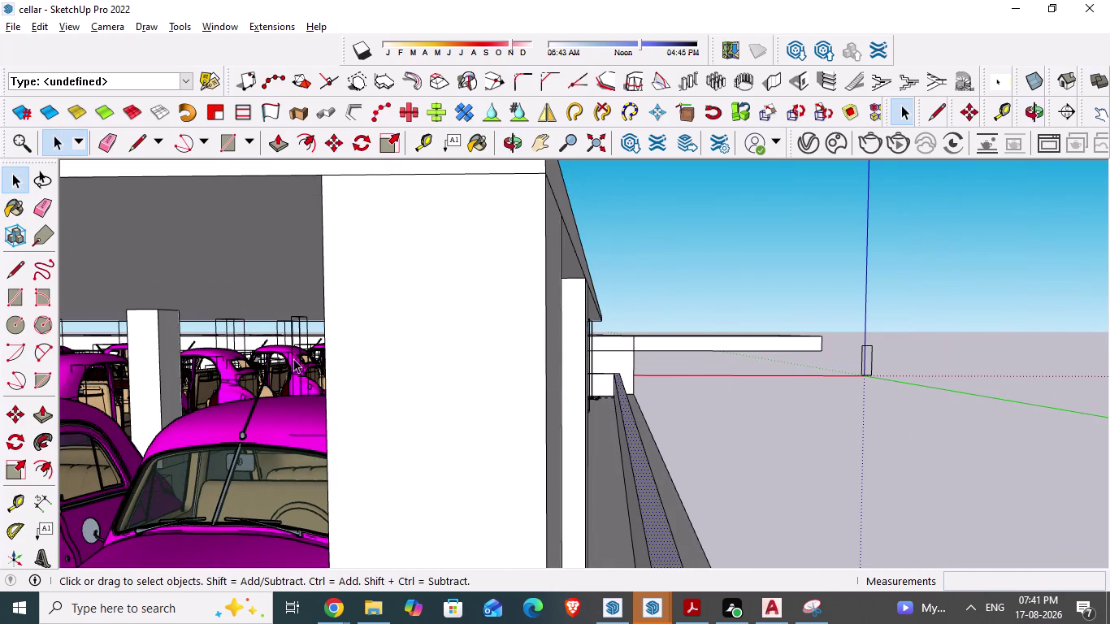
scroll(down, 3)
scroll(down, 3)
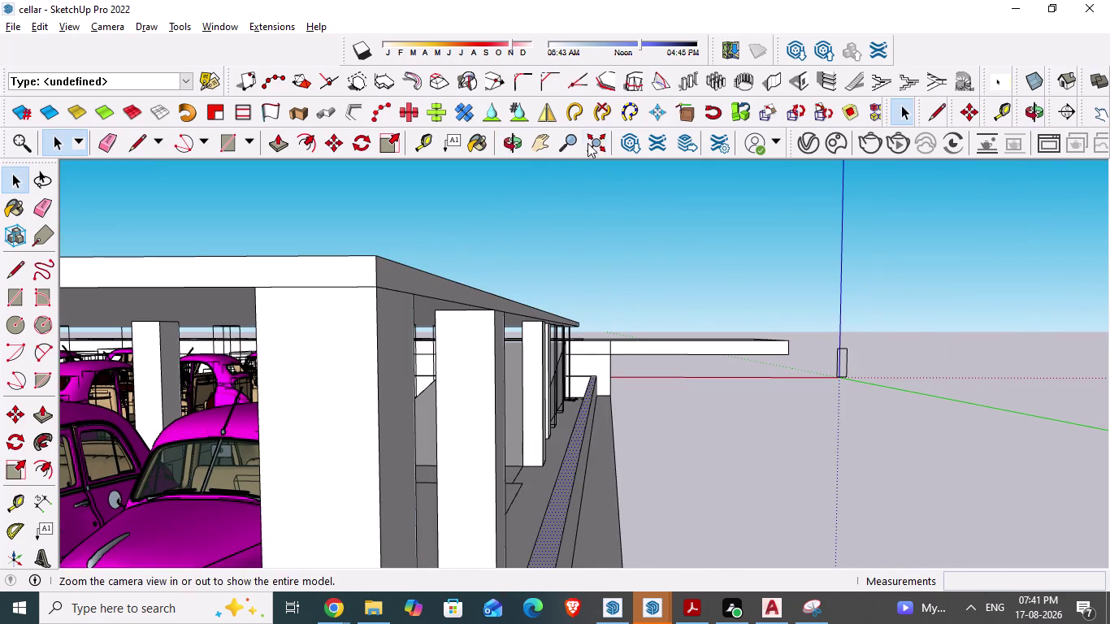
Pan and zoom into the parking interior toward the parked cars and lift.
click(536, 137)
drag(217, 329, 559, 264)
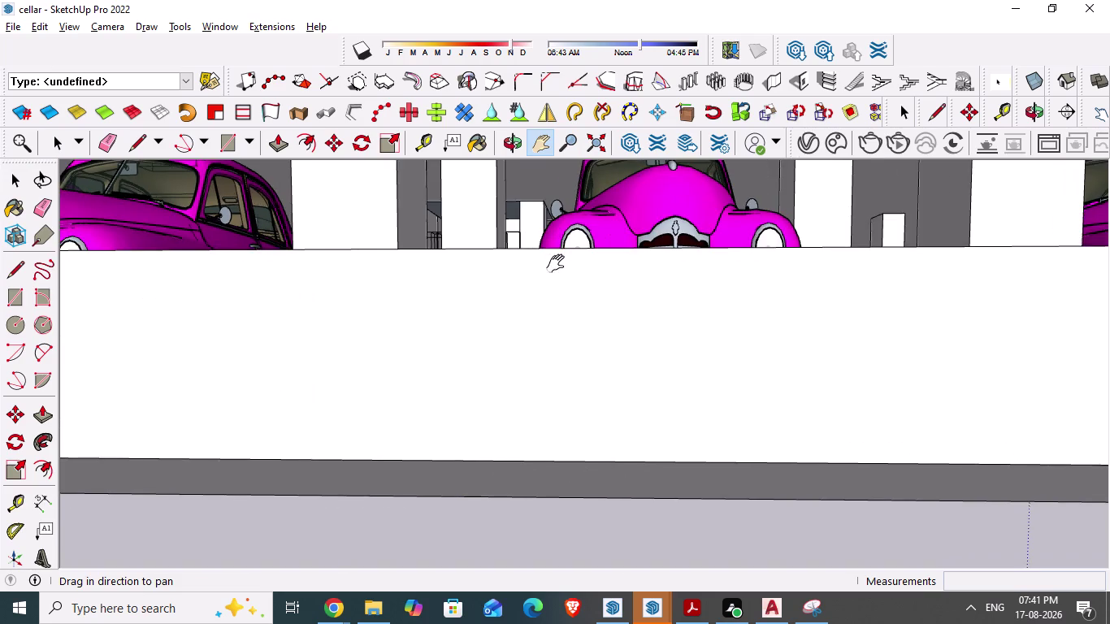
drag(559, 264, 617, 321)
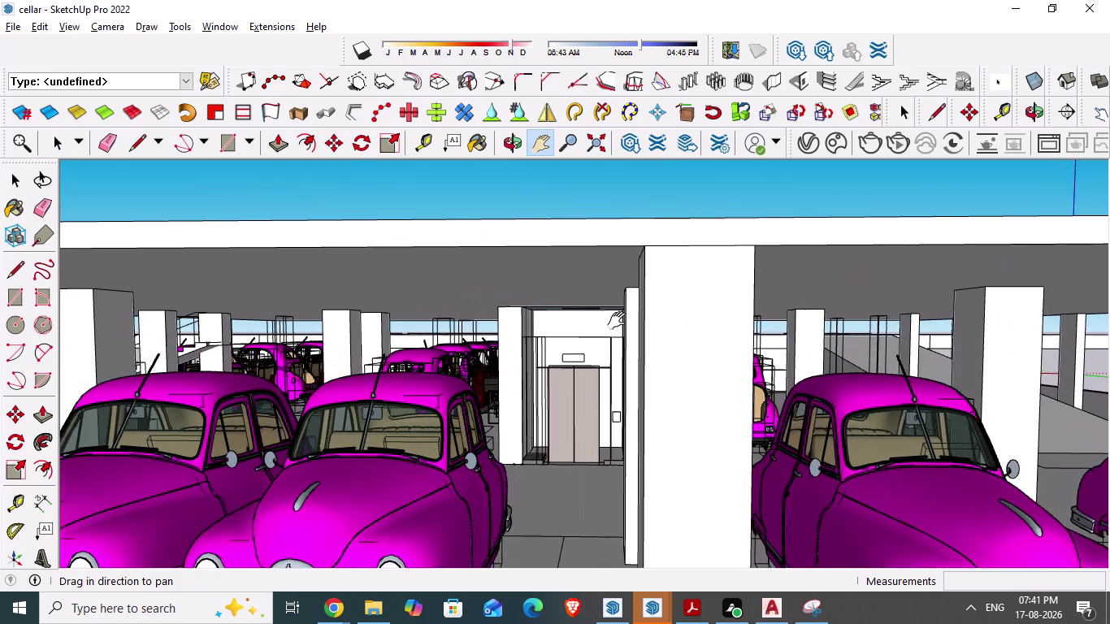
drag(617, 321, 651, 322)
middle_drag(588, 464, 548, 473)
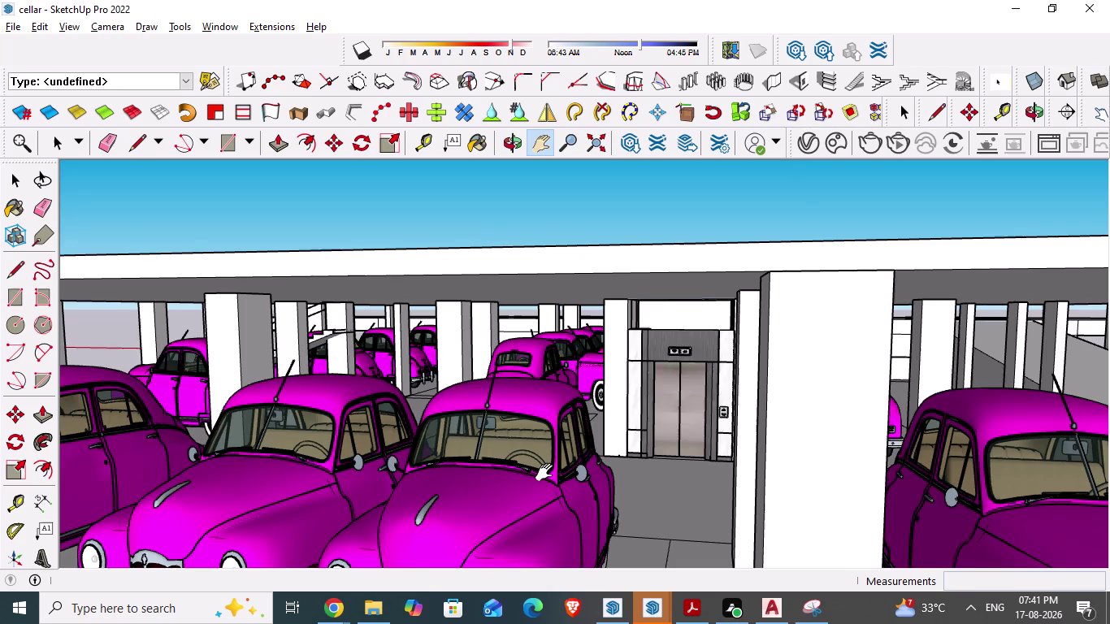
scroll(up, 3)
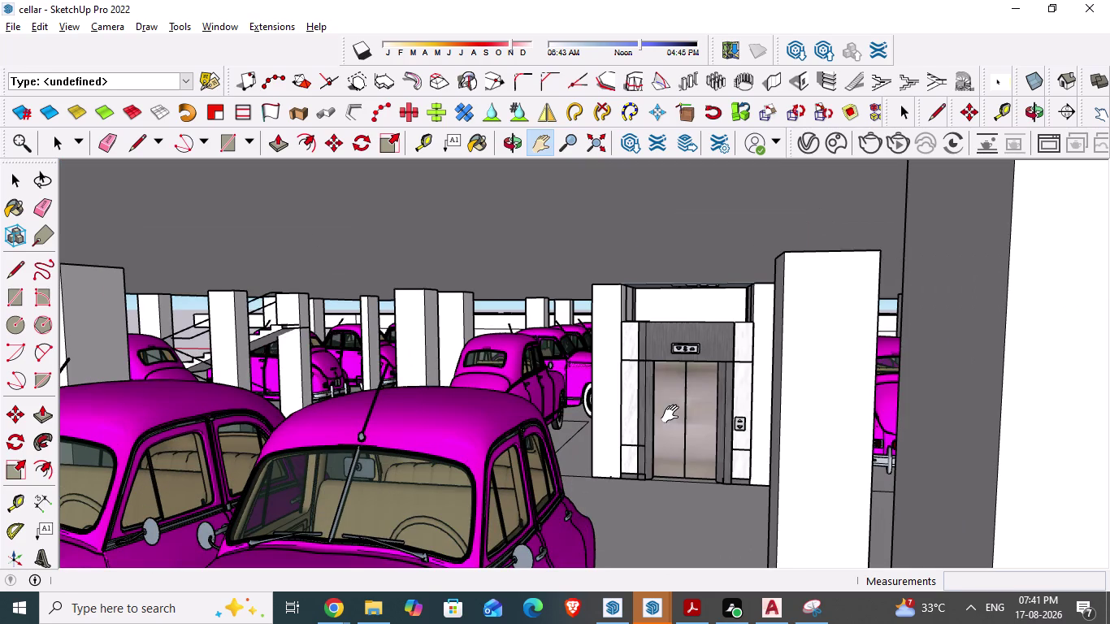
scroll(up, 3)
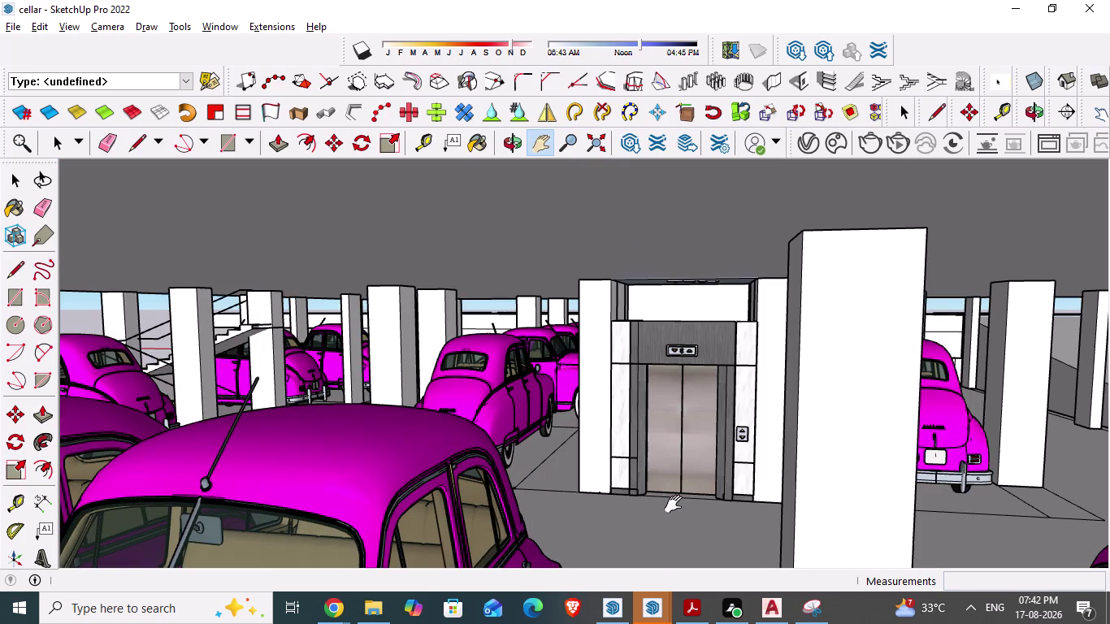
Orbit to an eye-level view facing the lift core between the cars, then reselect Select.
middle_drag(574, 487, 617, 476)
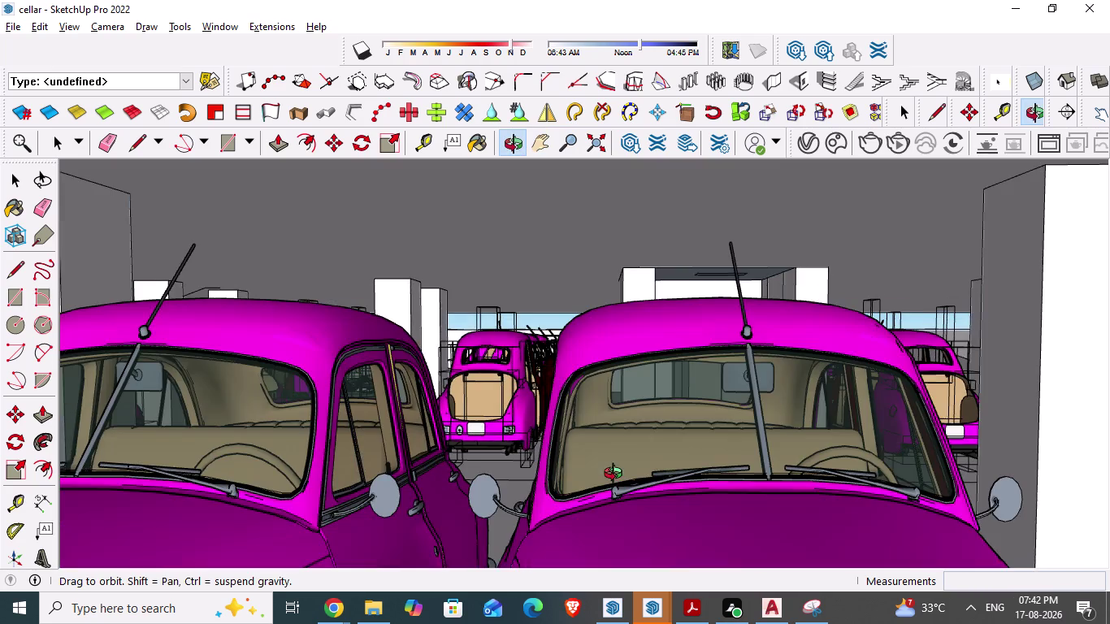
middle_drag(617, 475, 642, 484)
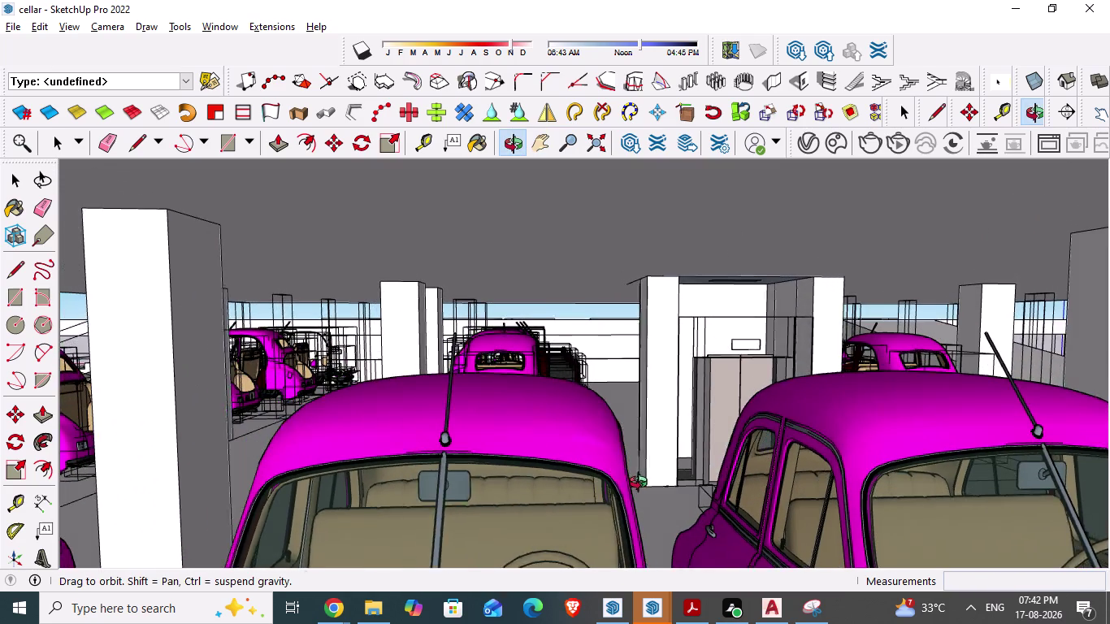
middle_drag(642, 484, 659, 489)
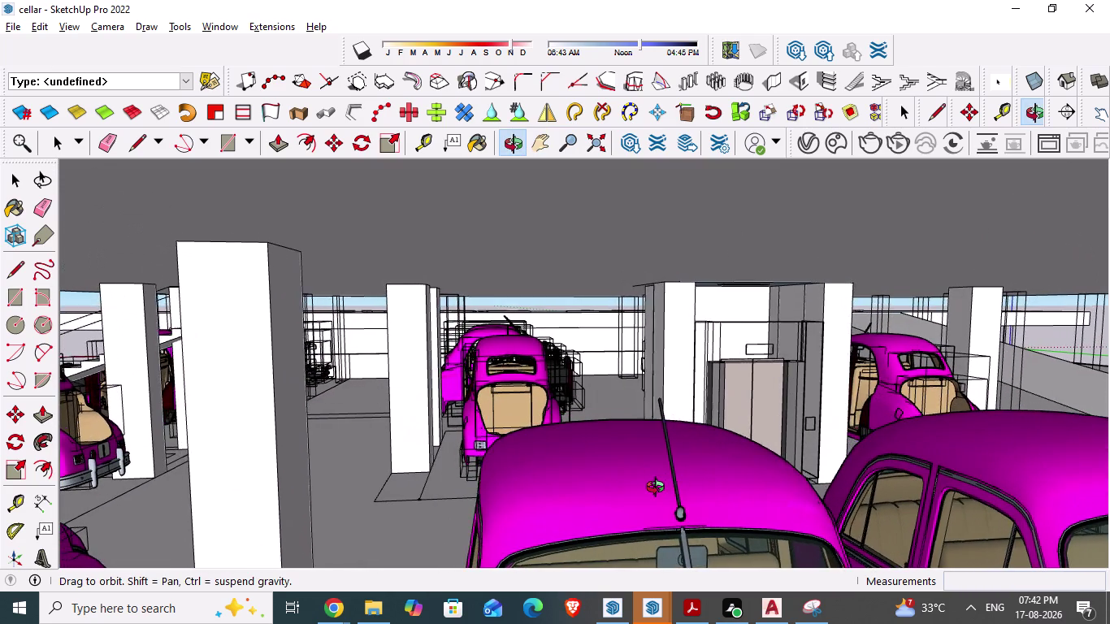
middle_drag(660, 489, 674, 493)
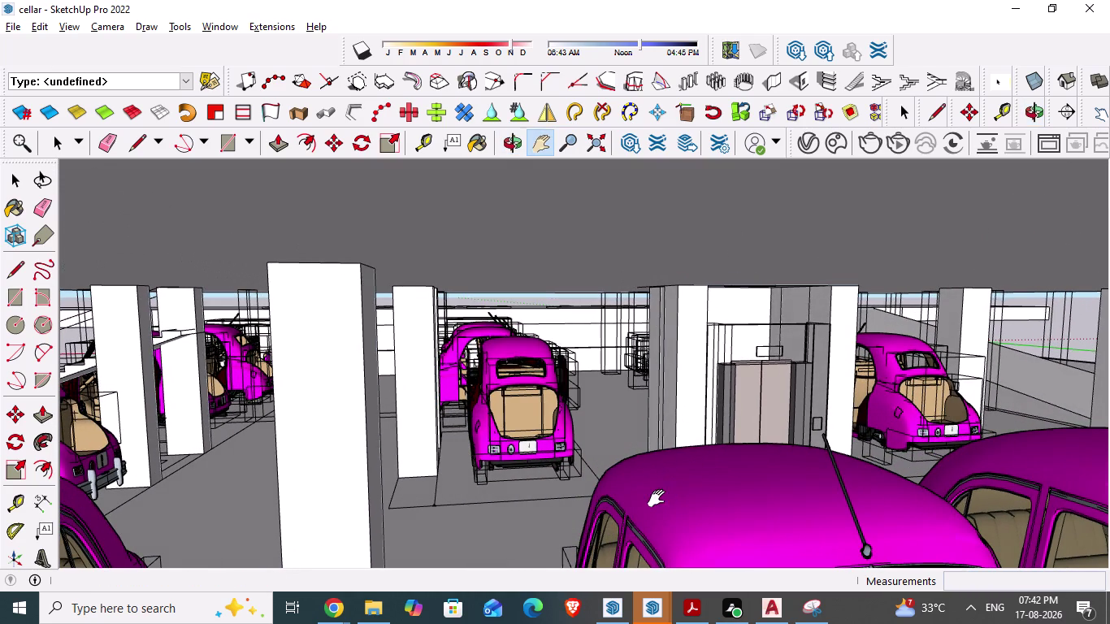
key(space)
click(711, 507)
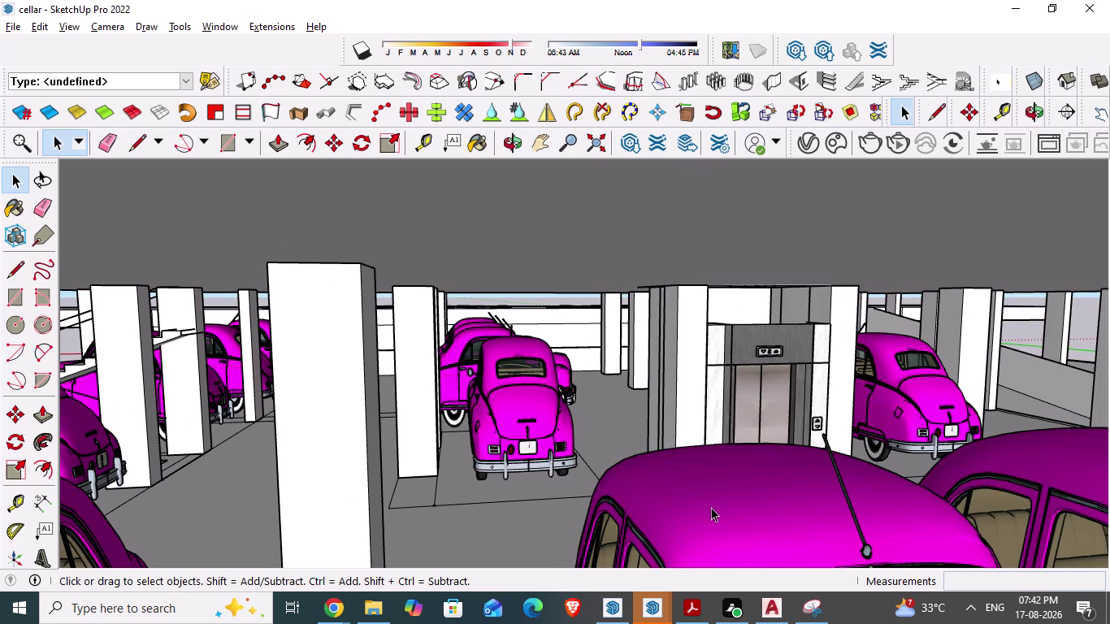
key(Delete)
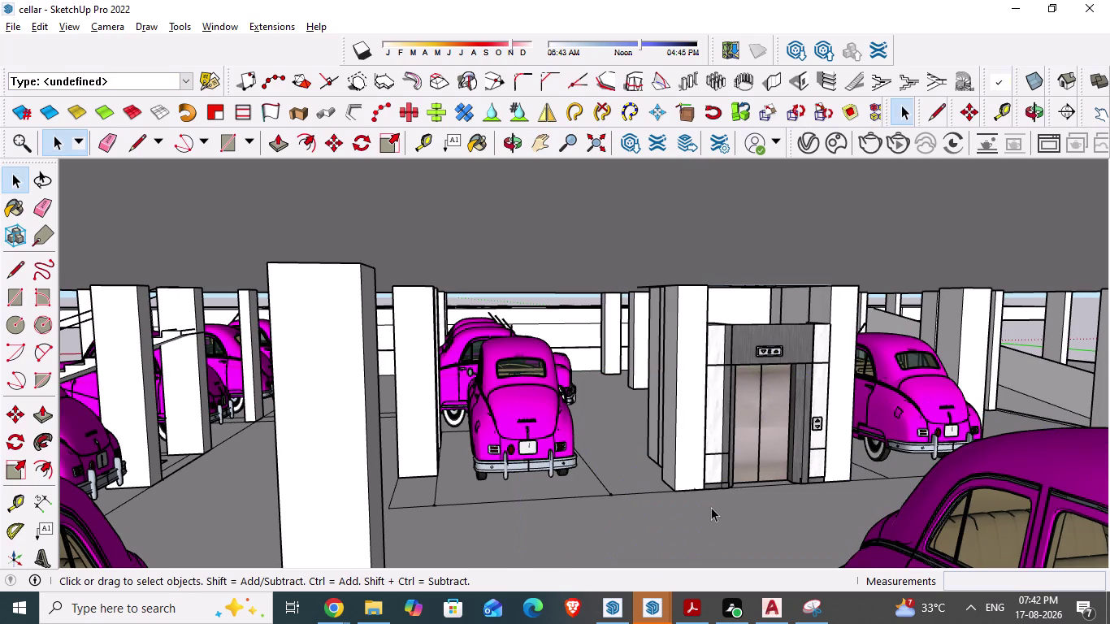
click(809, 605)
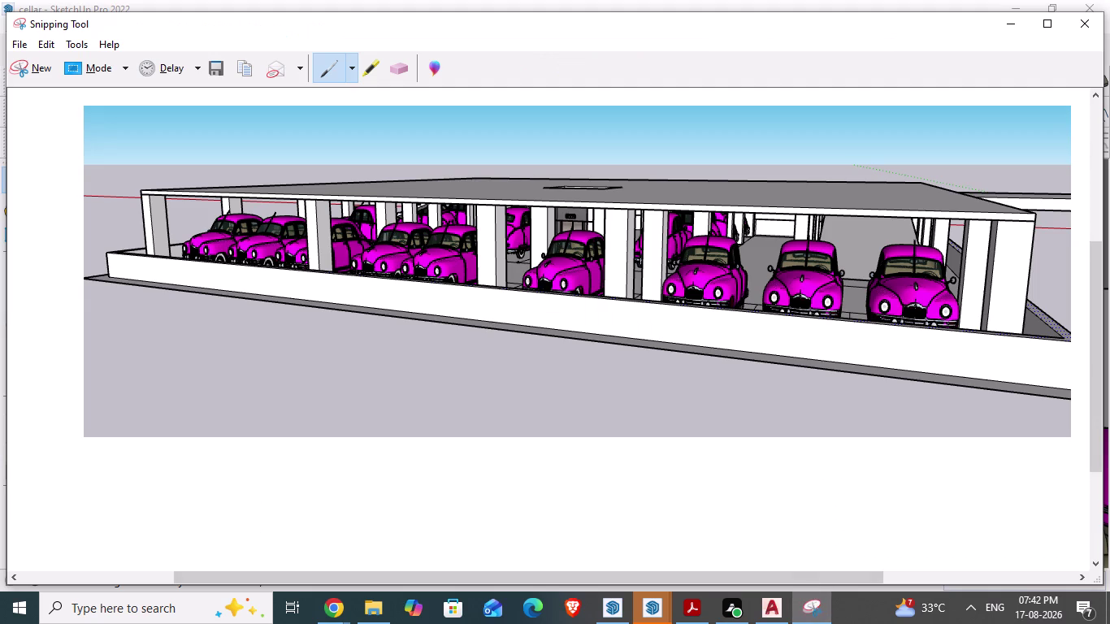
Snip the cellar interior view region of the SketchUp viewport.
click(25, 72)
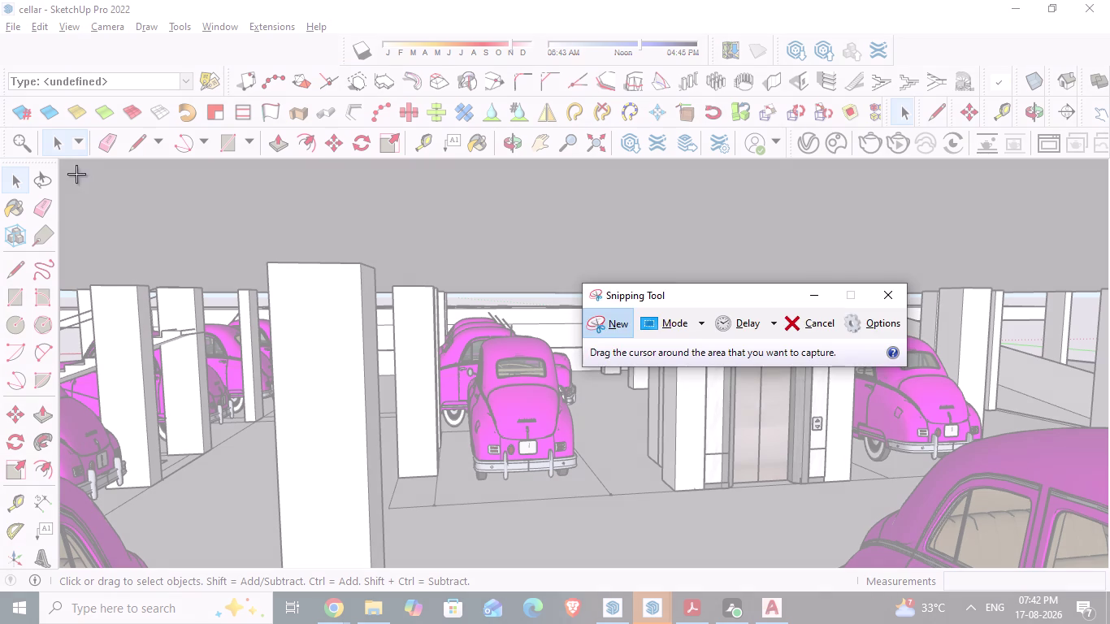
drag(124, 202, 1109, 591)
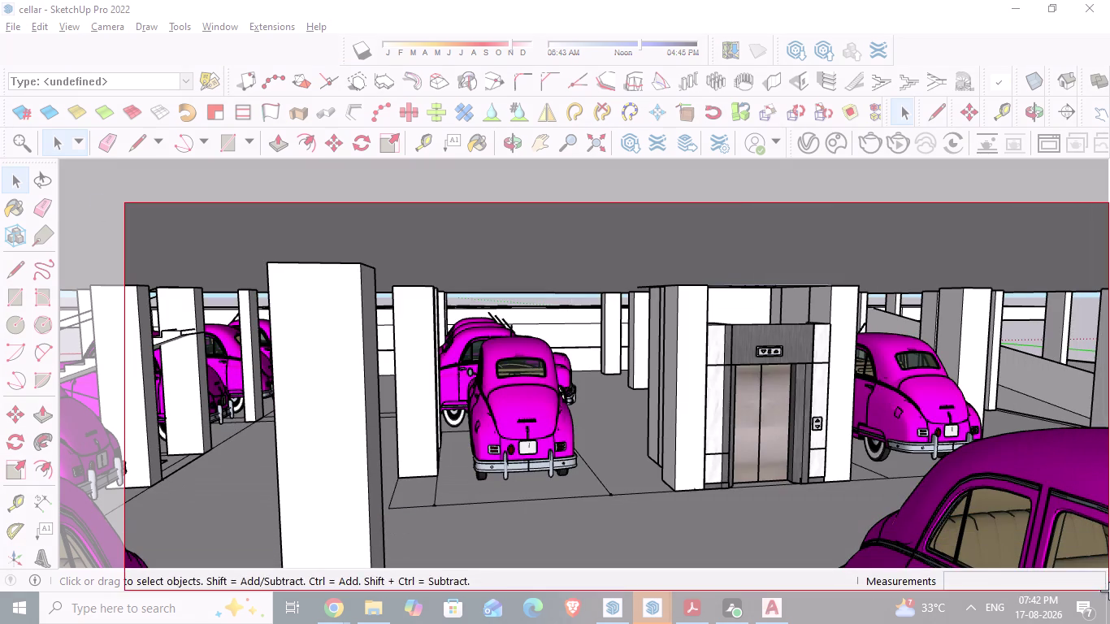
drag(1109, 590, 1109, 560)
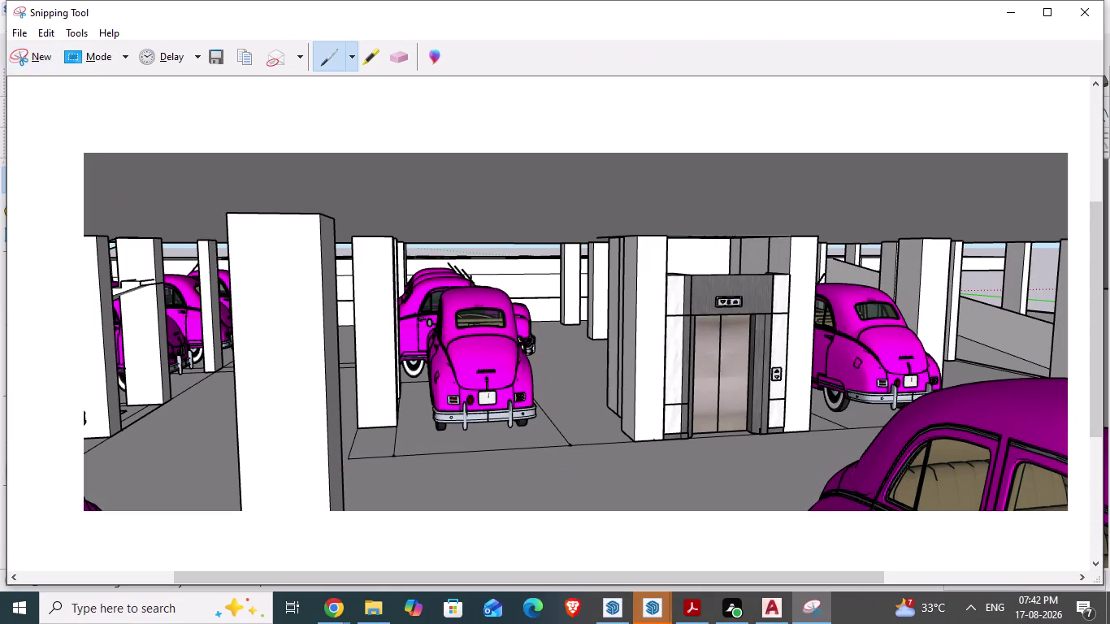
Save the capture as CELLAR3 in Desktop > Intern > 15-8-26.
click(219, 53)
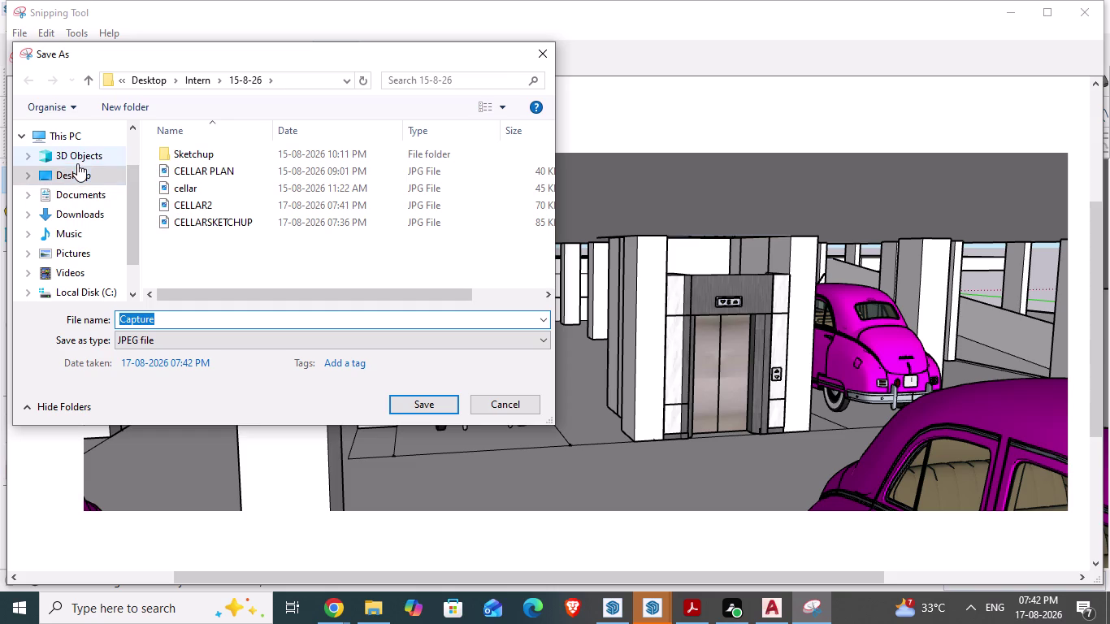
click(78, 169)
double_click(185, 166)
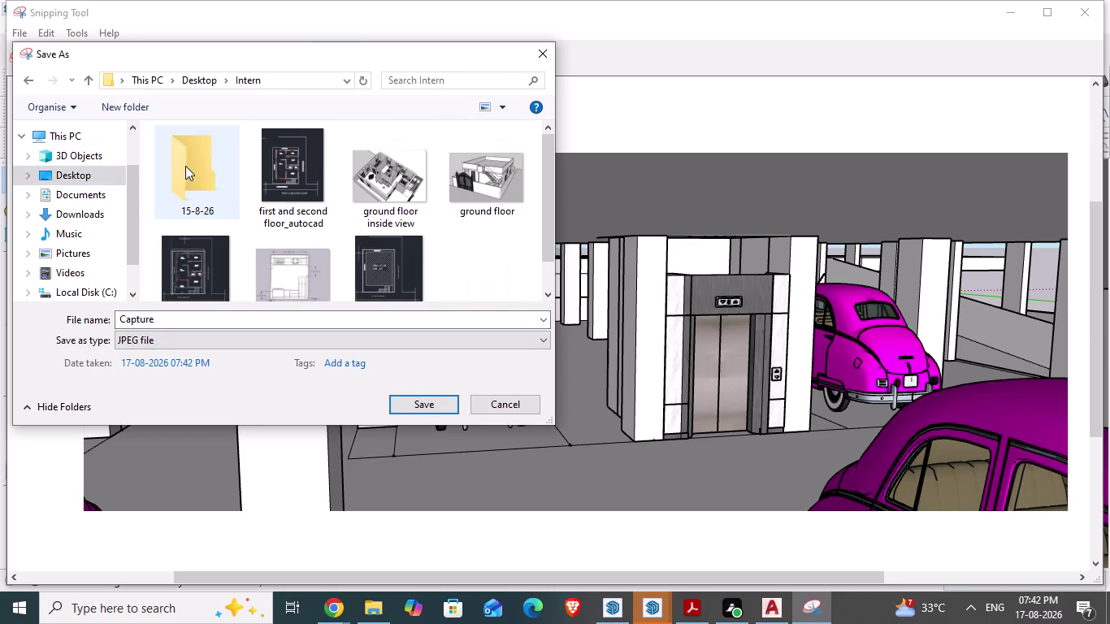
double_click(194, 175)
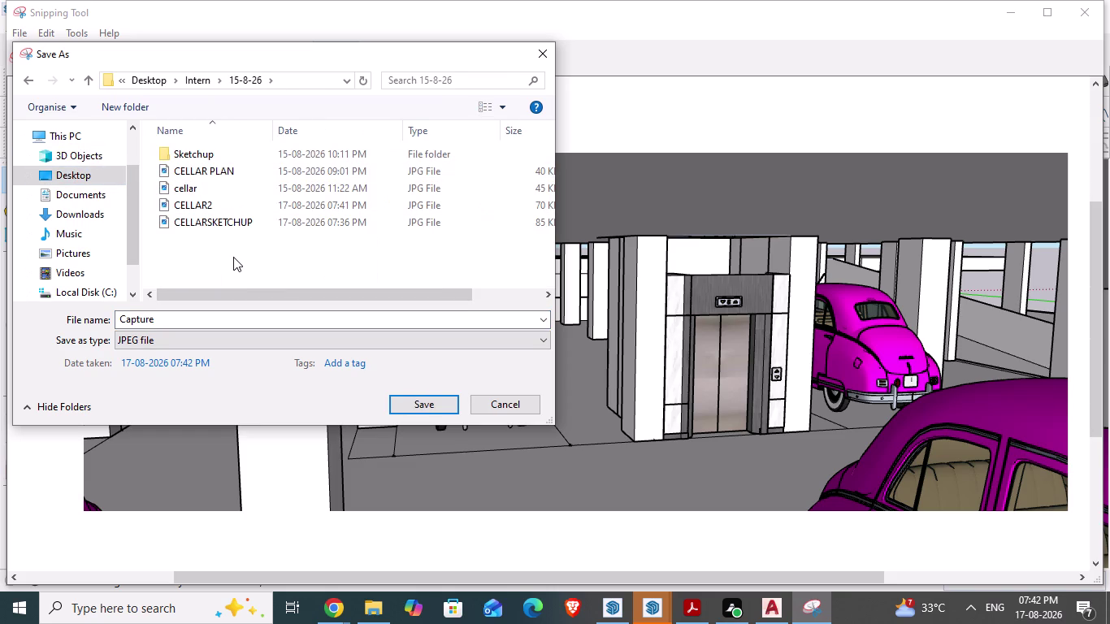
click(192, 323)
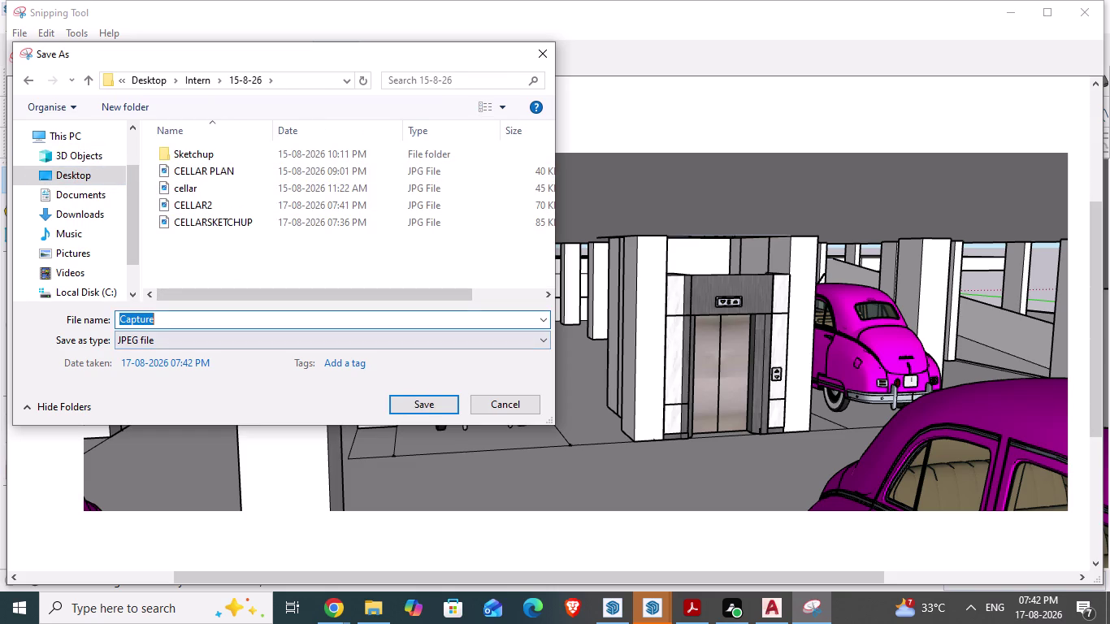
text(CELLAR)
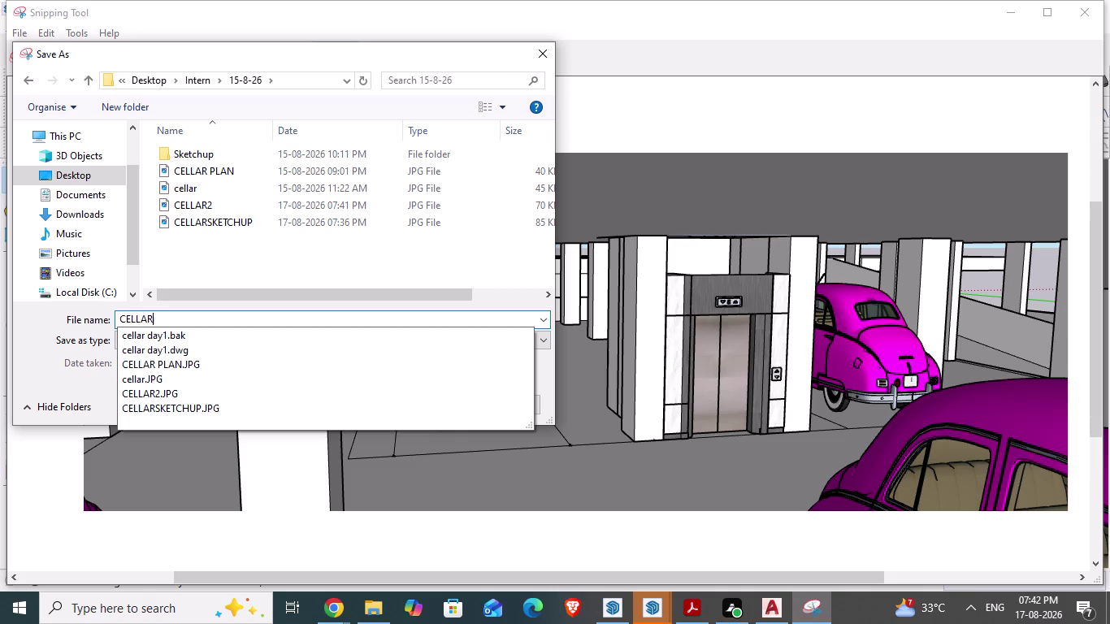
key(3)
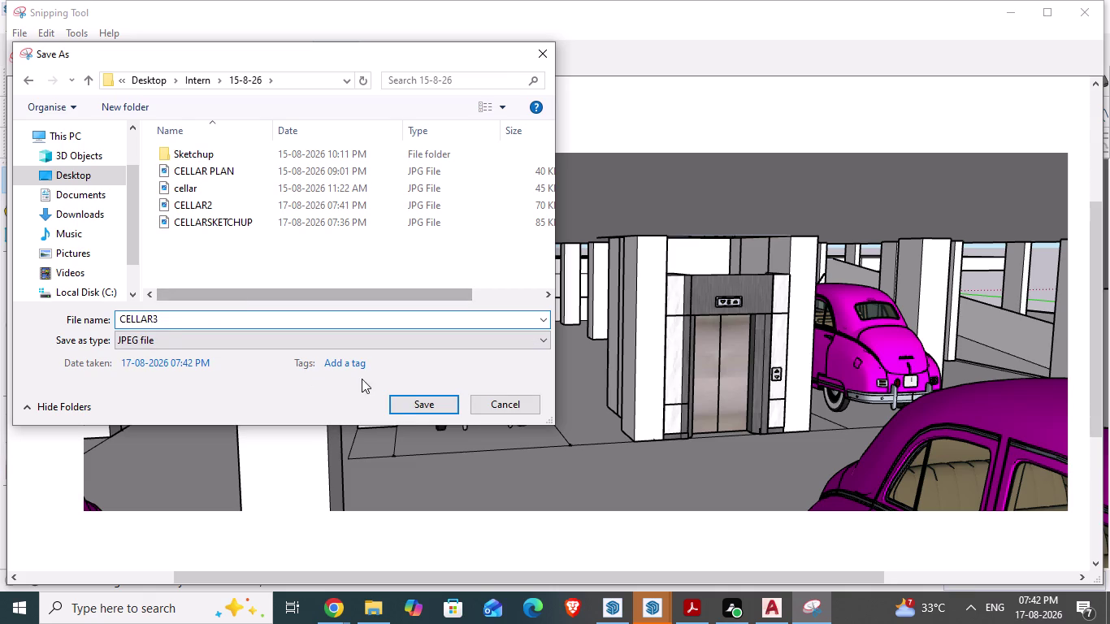
click(413, 405)
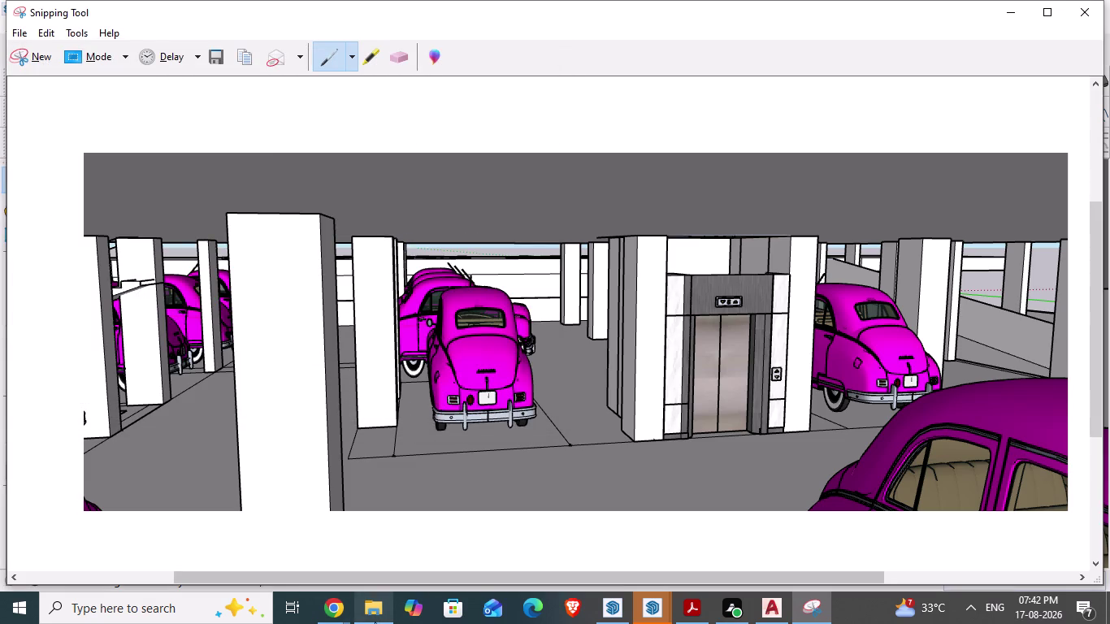
click(363, 610)
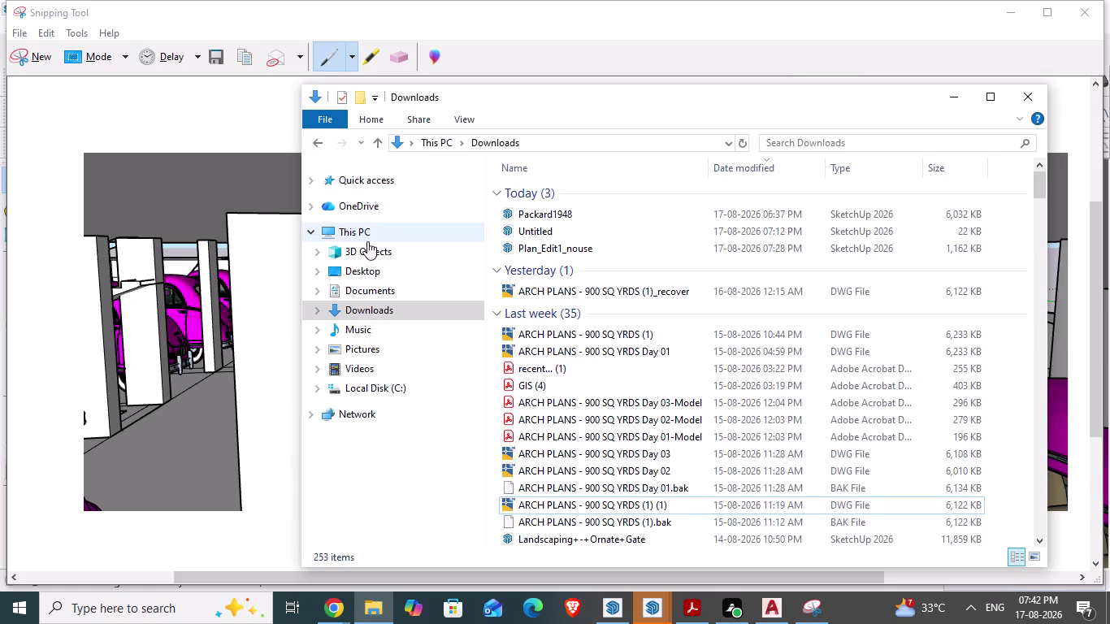
Go to the Desktop folder in File Explorer and open the Intern folder.
click(368, 270)
scroll(down, 3)
scroll(down, 3)
scroll(up, 3)
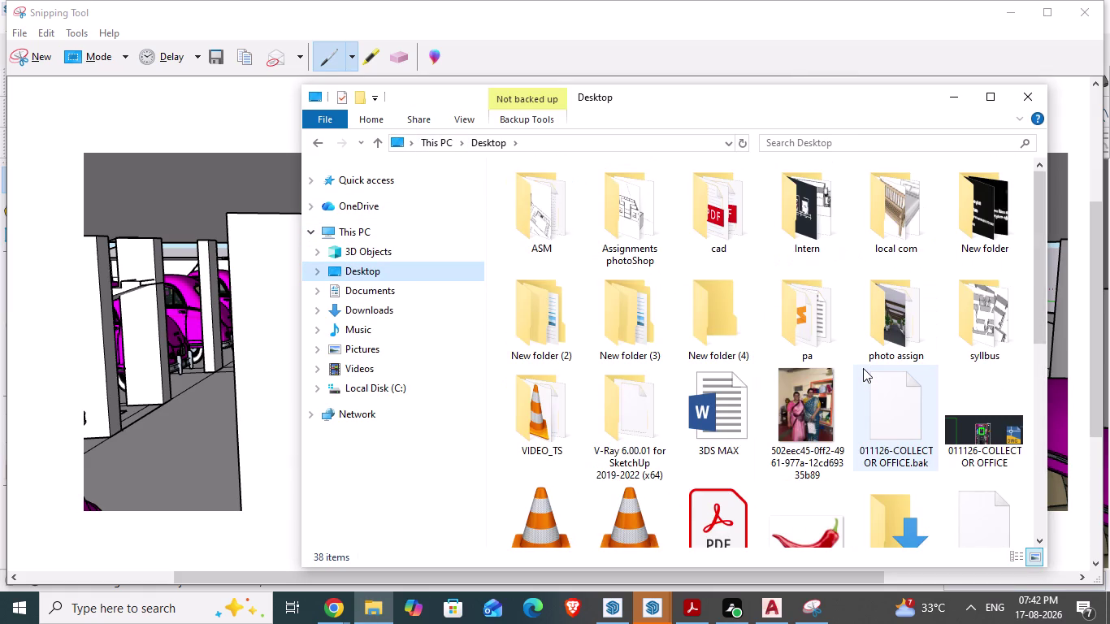
double_click(777, 235)
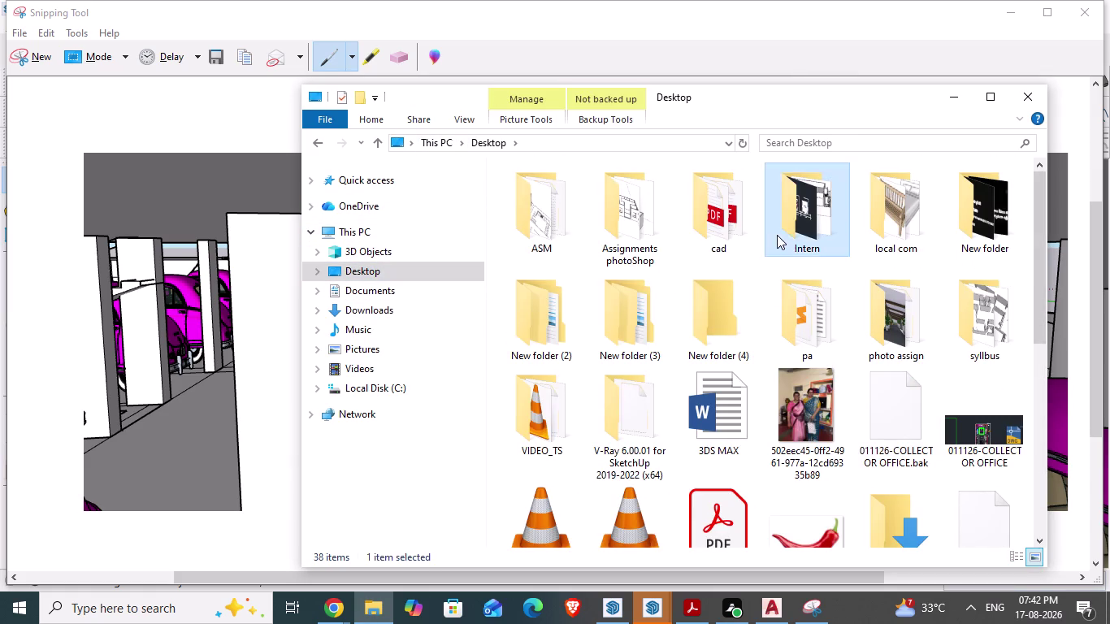